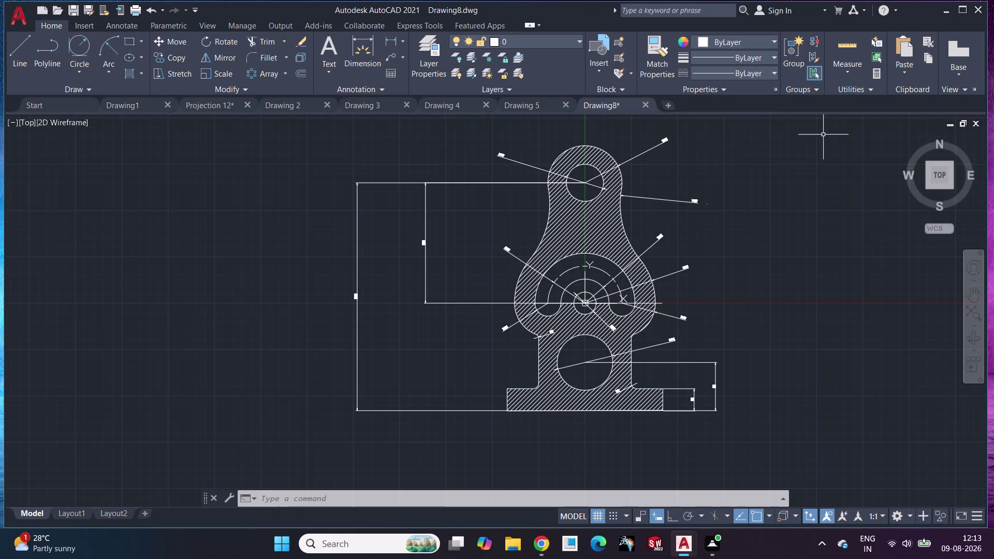
Pan and zoom around the part, then clear a stray selection of the Ø60 leader.
scroll(down, 3)
scroll(up, 3)
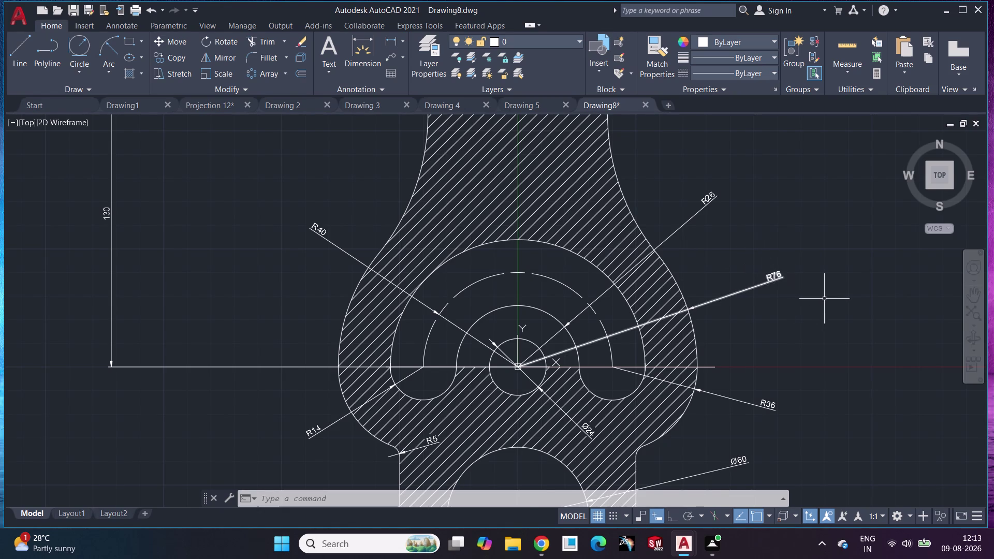
scroll(down, 3)
middle_drag(824, 302, 688, 322)
scroll(down, 3)
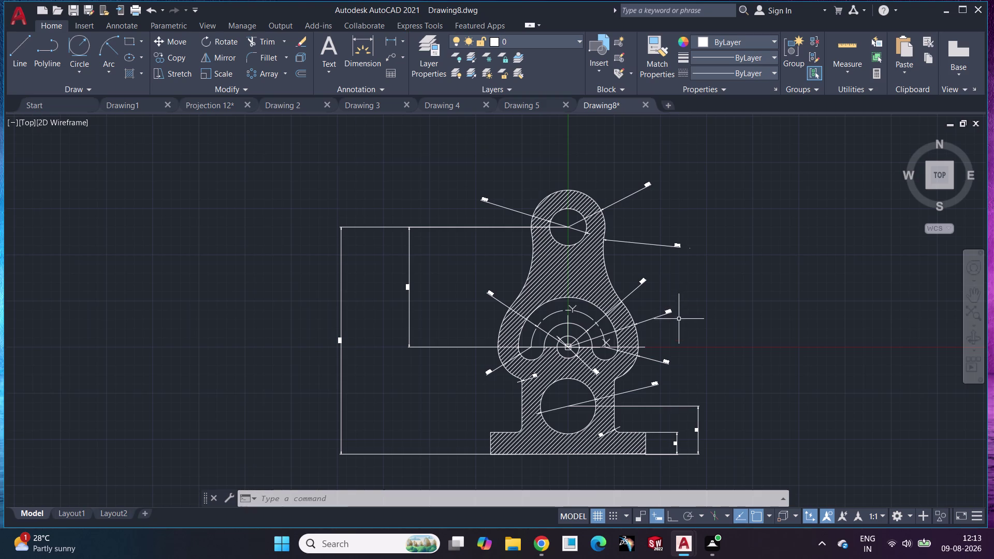
scroll(up, 3)
scroll(down, 3)
scroll(up, 3)
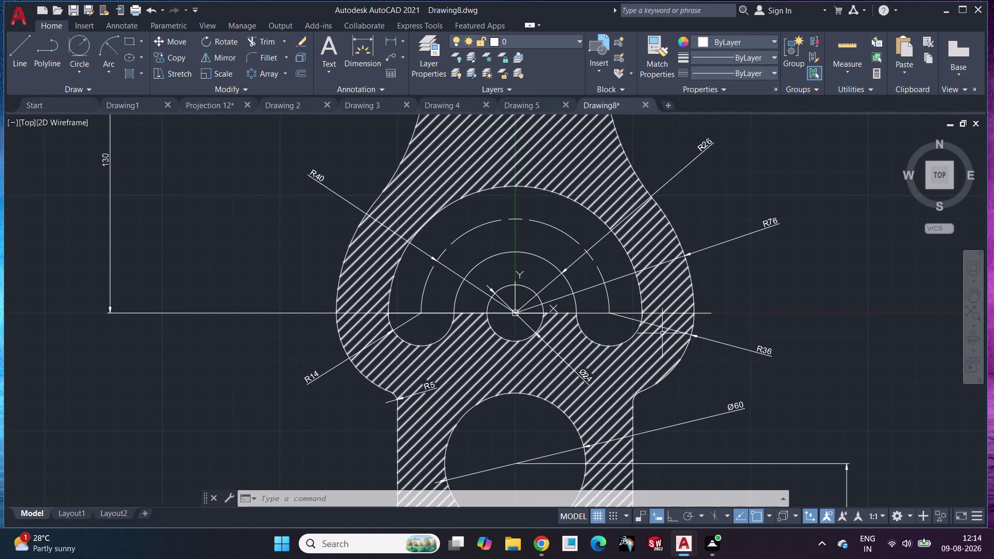
scroll(down, 3)
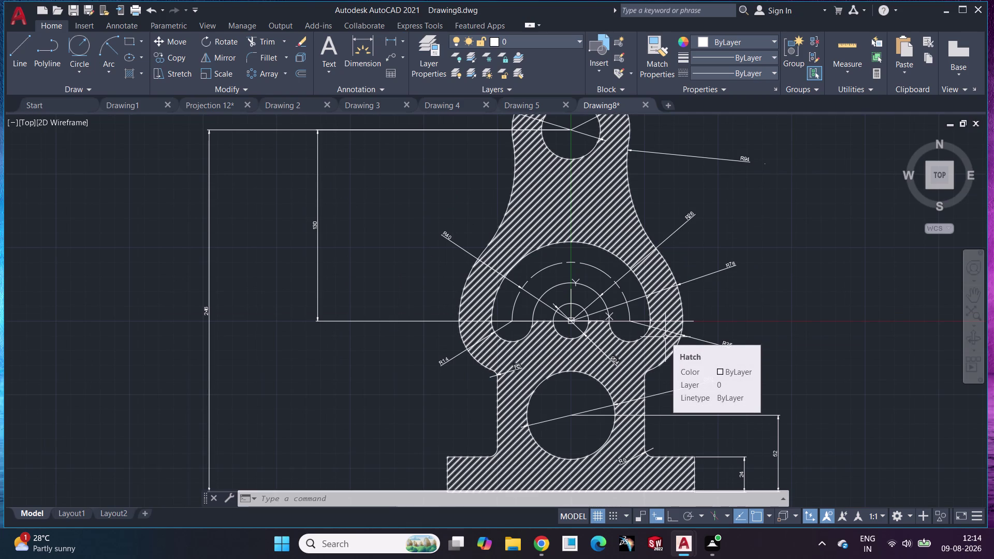
drag(700, 385, 690, 384)
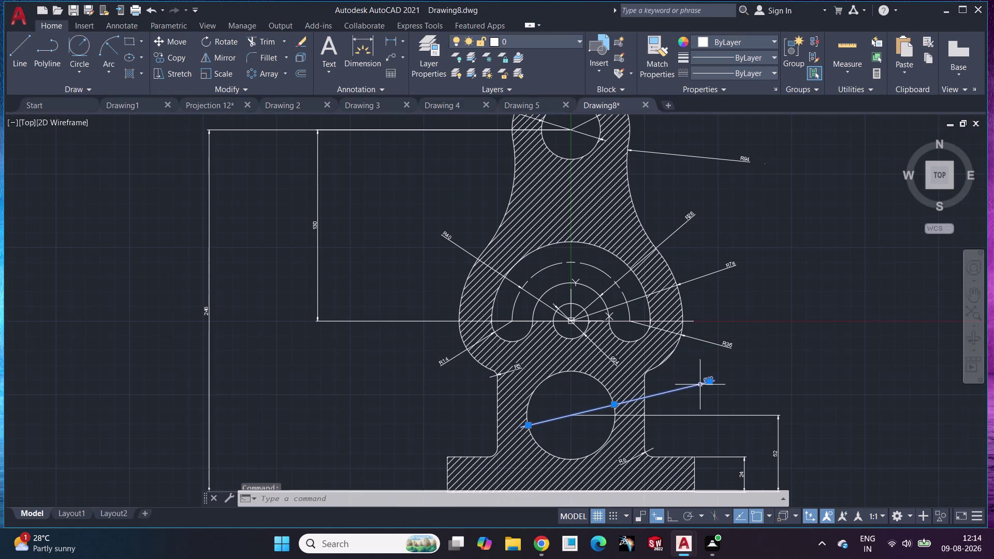
drag(691, 384, 587, 401)
click(828, 385)
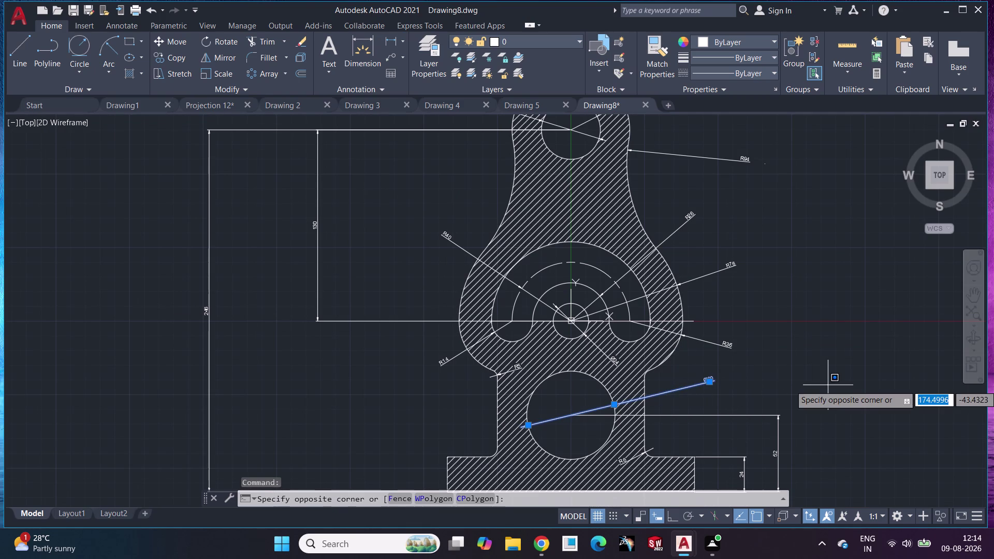
key(Escape)
key(Escape)
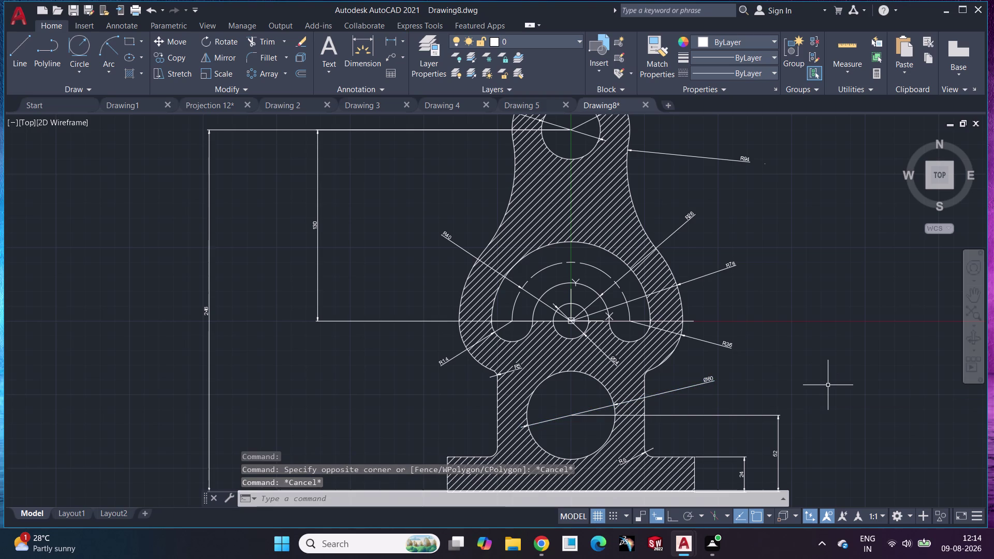
scroll(down, 3)
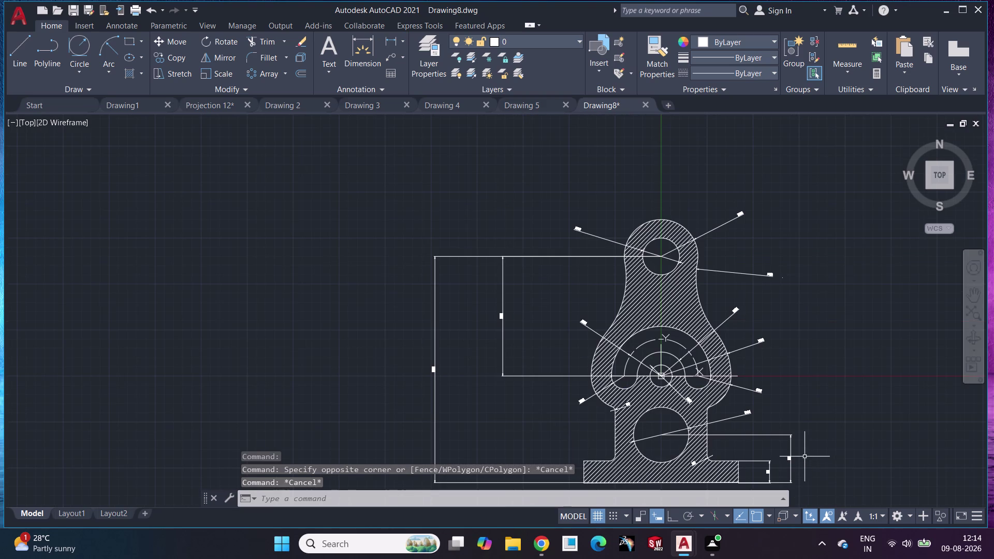
middle_drag(819, 446, 782, 338)
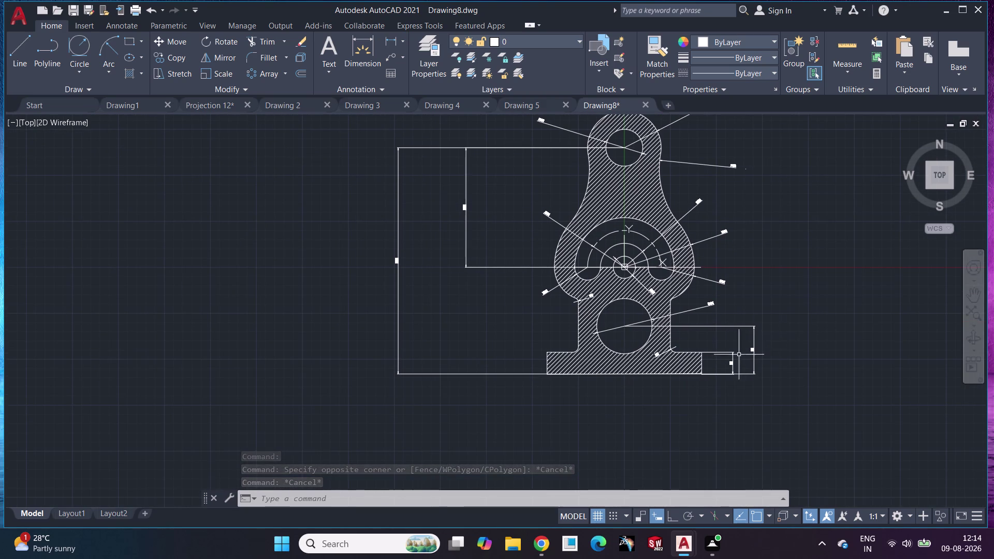
scroll(up, 3)
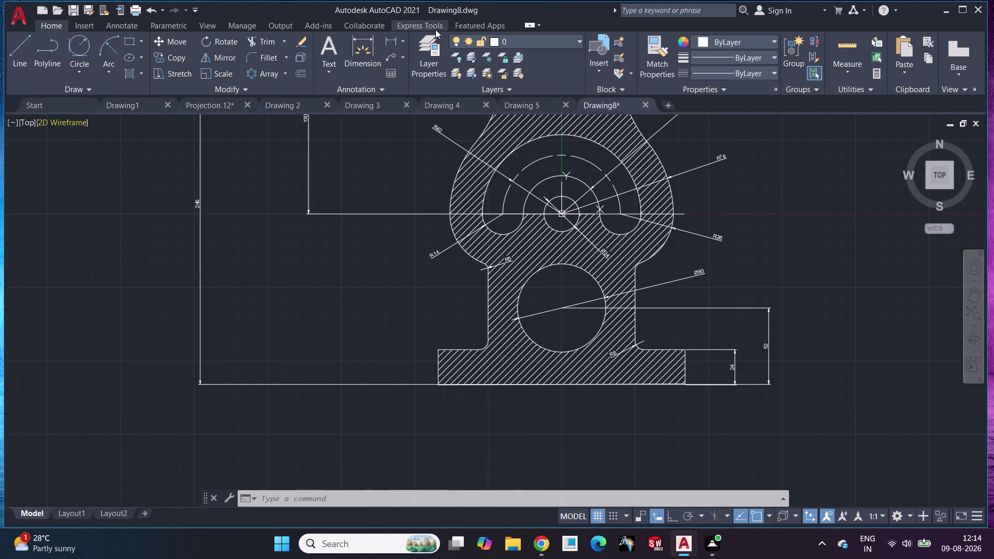
Dimension the upright's width as 100 between its corners, placed below the base.
click(389, 37)
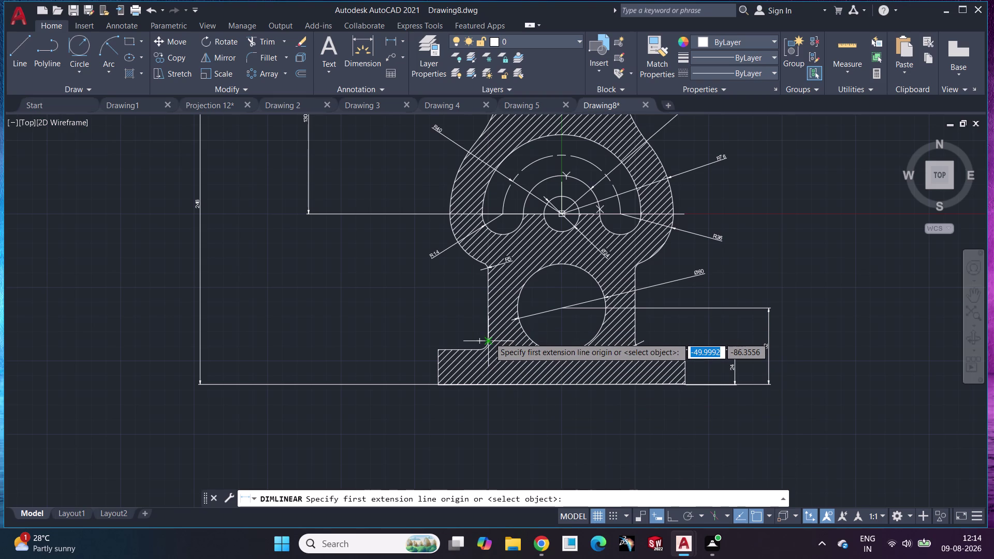
click(490, 337)
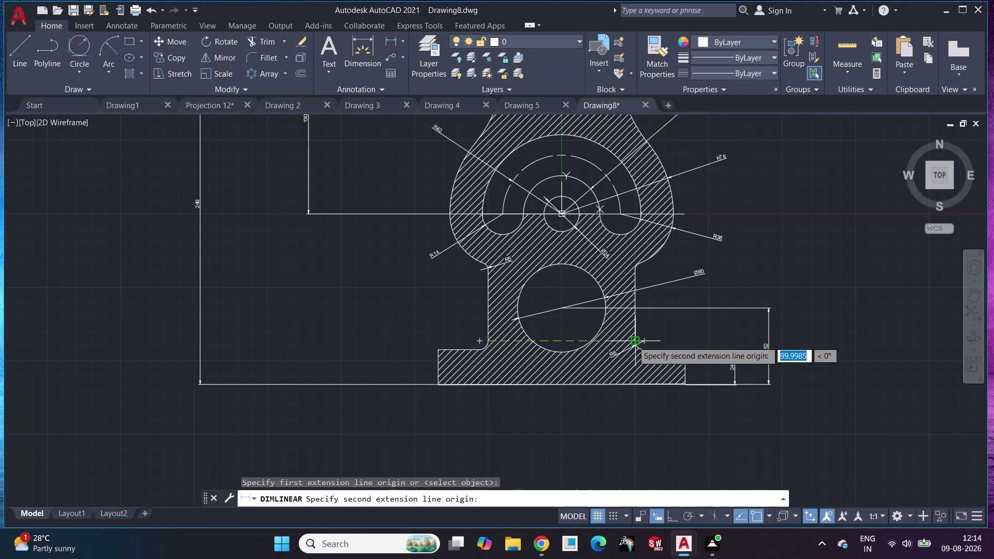
click(633, 341)
click(547, 411)
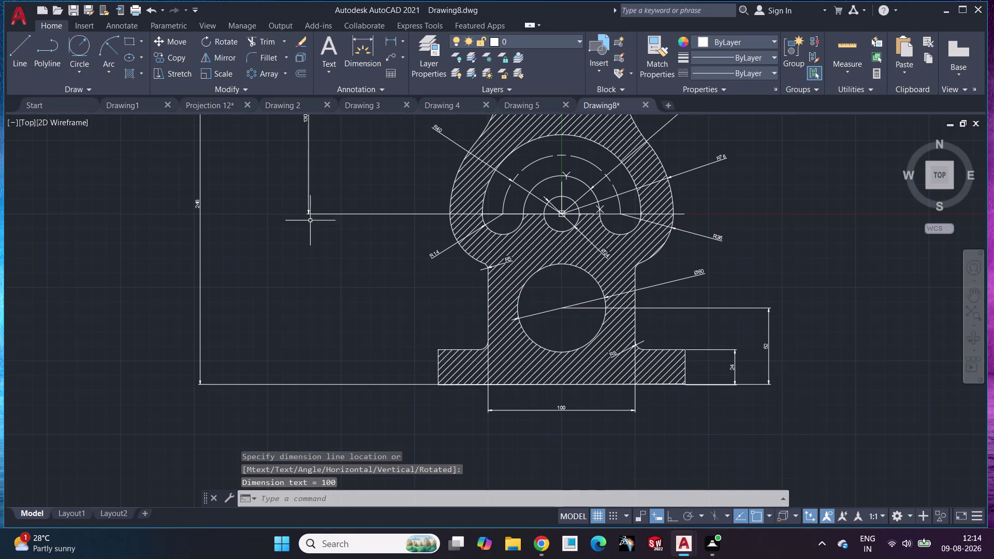
Abandon two unfinished dimension attempts on the base line.
click(363, 62)
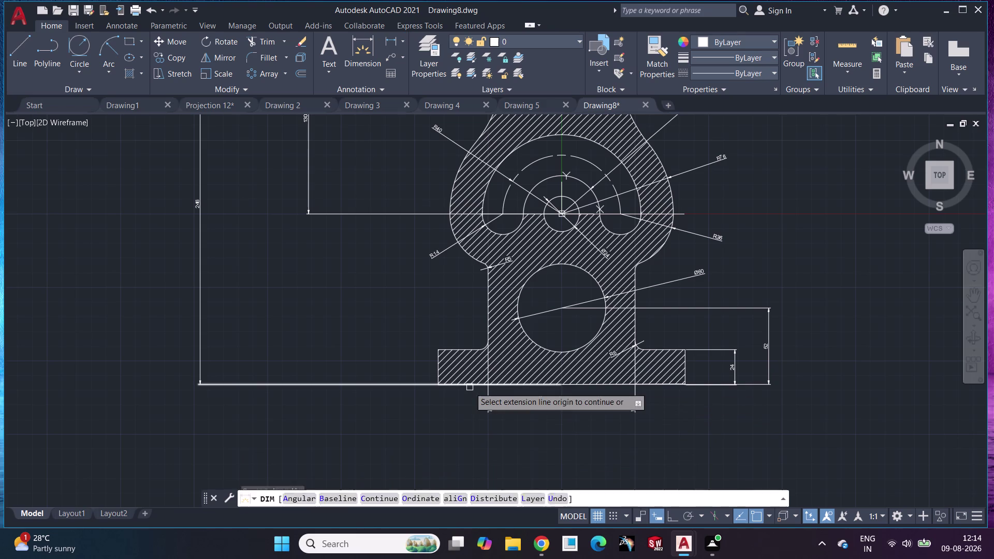
click(470, 391)
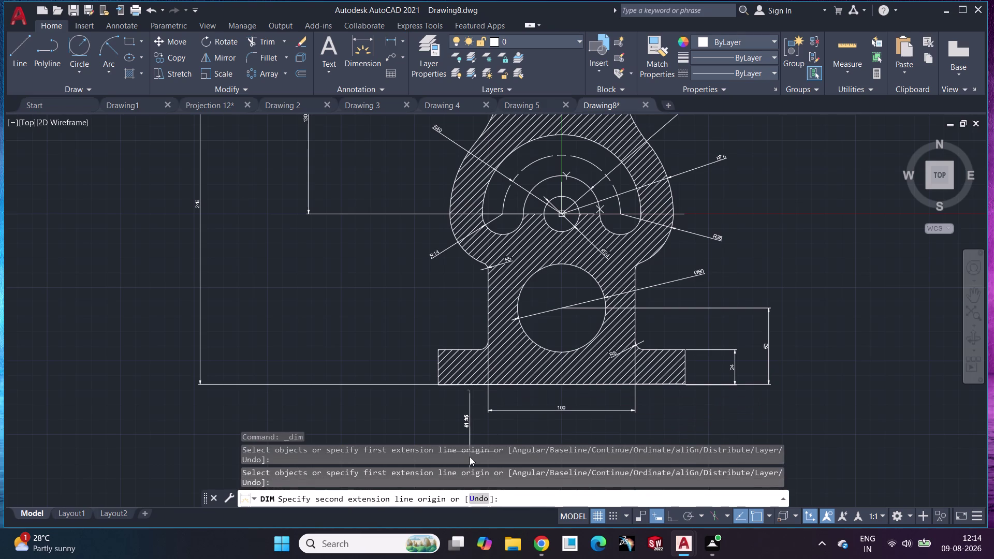
key(Escape)
key(space)
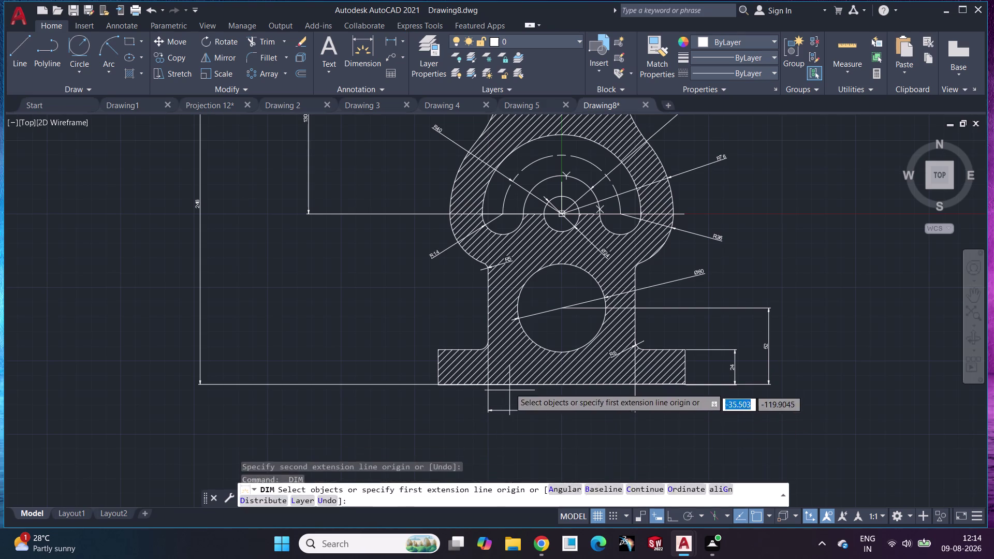
click(512, 383)
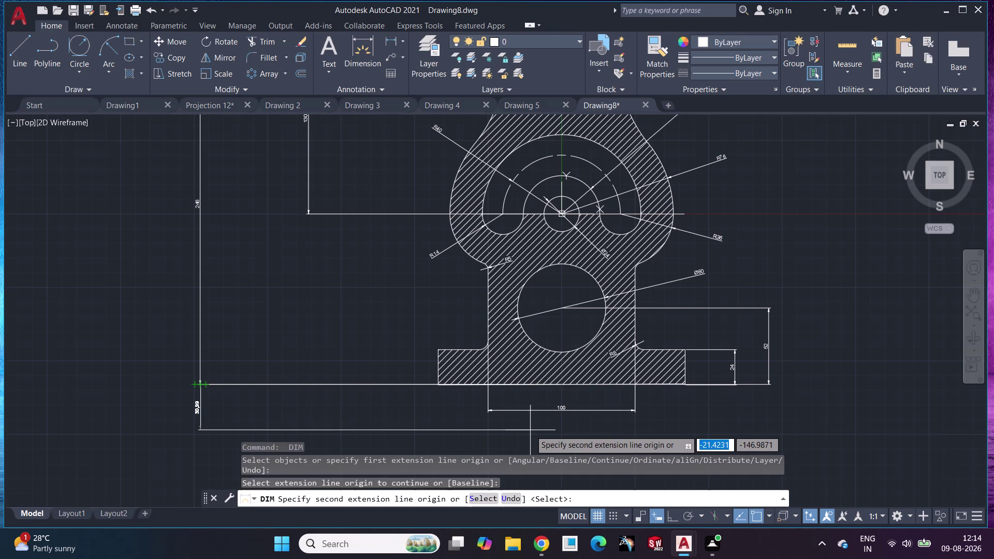
key(Escape)
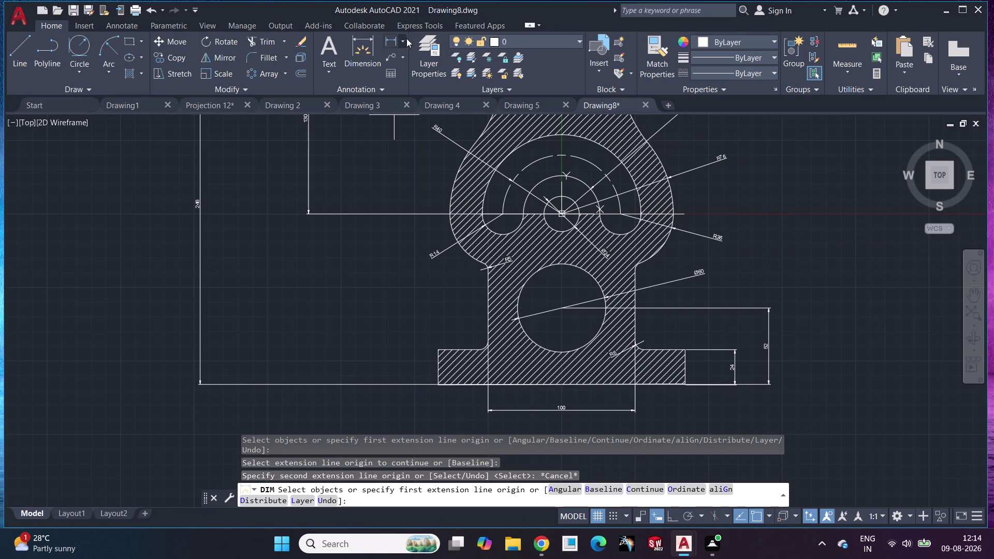
Dimension the base's overall width as 168, placed below the 100 dimension.
click(391, 43)
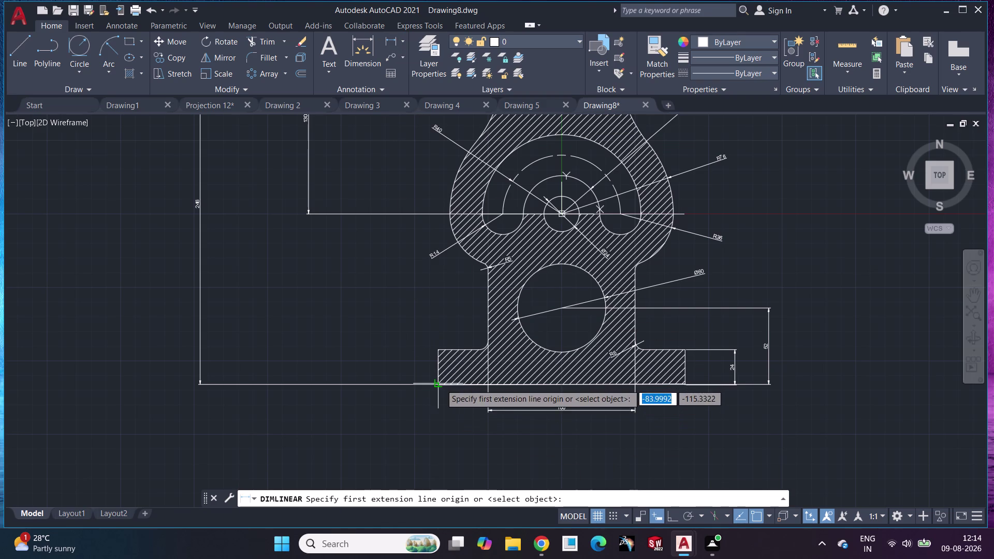
click(441, 384)
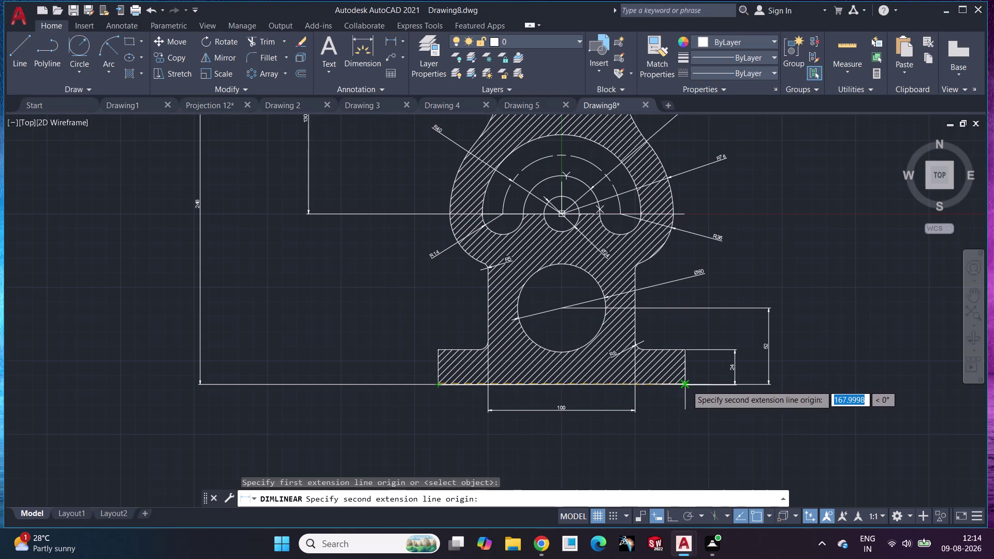
click(686, 385)
click(602, 440)
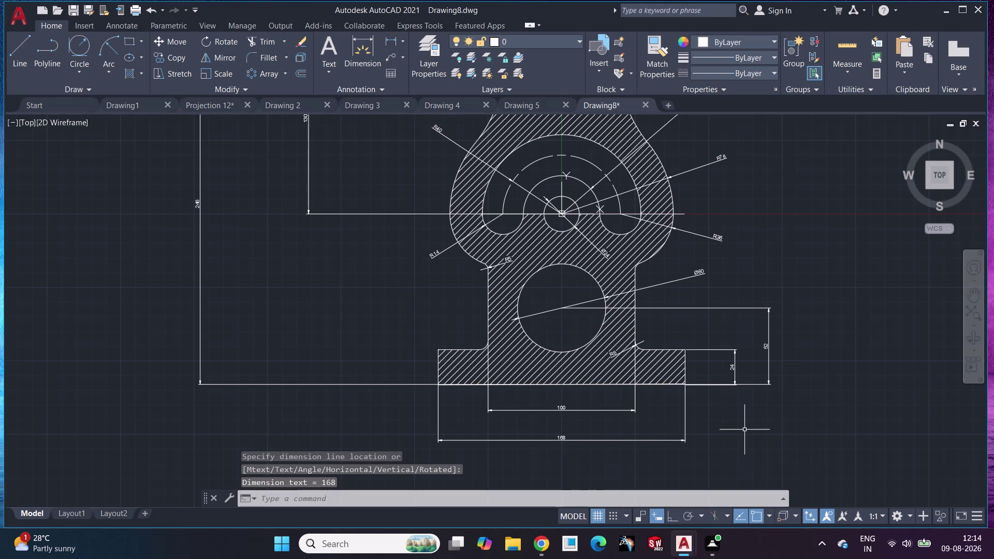
Check the new dimensions in view and begin saving the drawing under a new name.
scroll(down, 3)
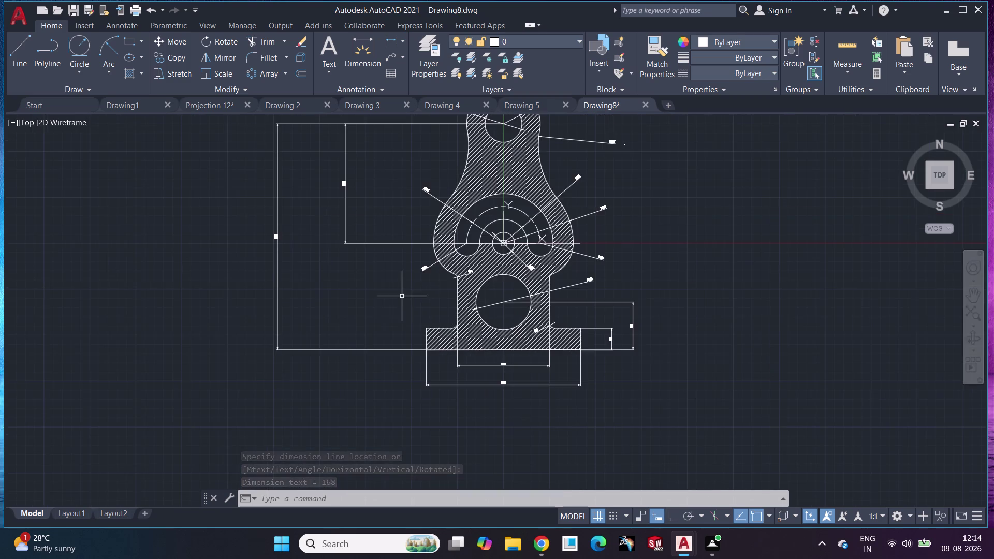
middle_drag(400, 300, 395, 355)
scroll(up, 3)
scroll(up, 3)
scroll(down, 3)
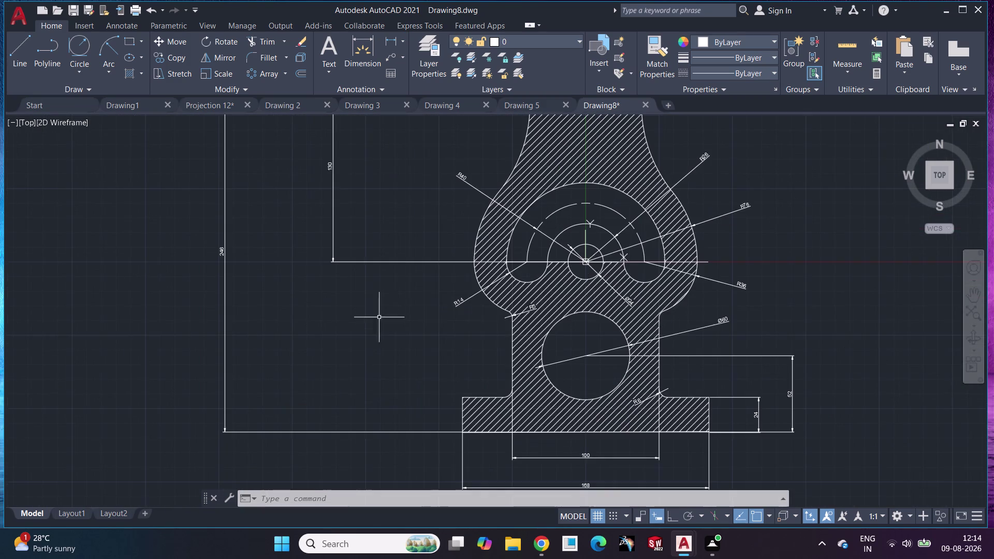
scroll(down, 3)
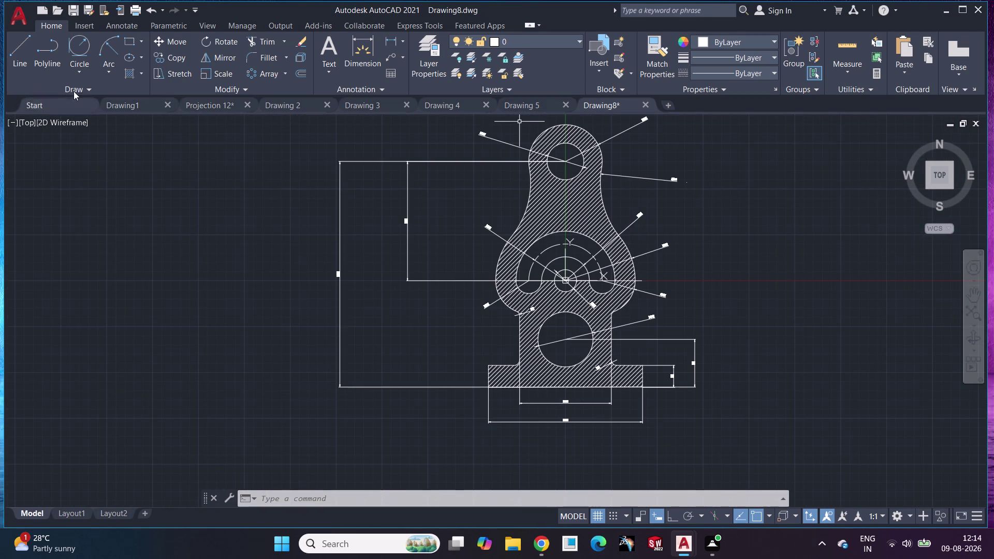
click(87, 3)
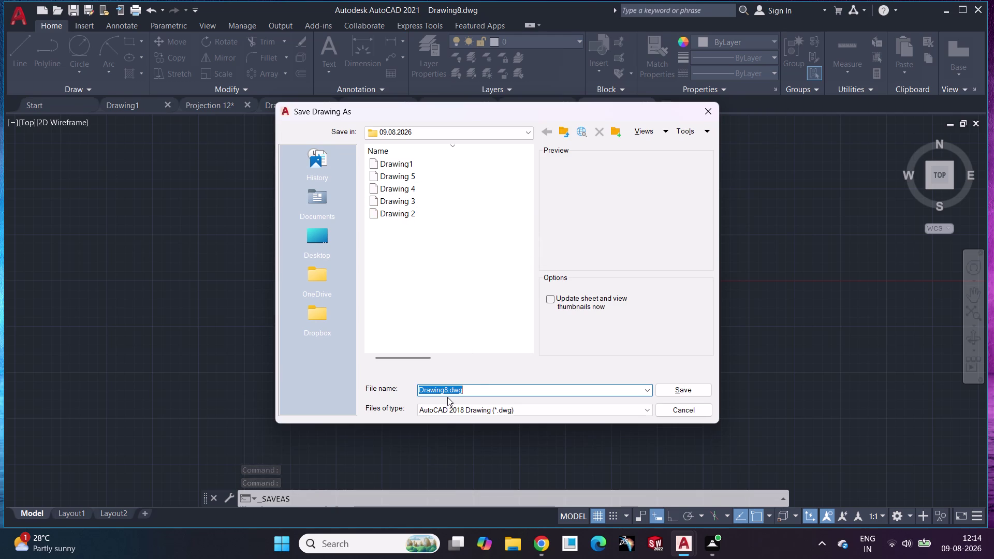
Save the drawing as 'Drawing 6.dwg' and start a fresh blank drawing.
key(Left)
key(Left)
key(Left)
key(Right)
key(Right)
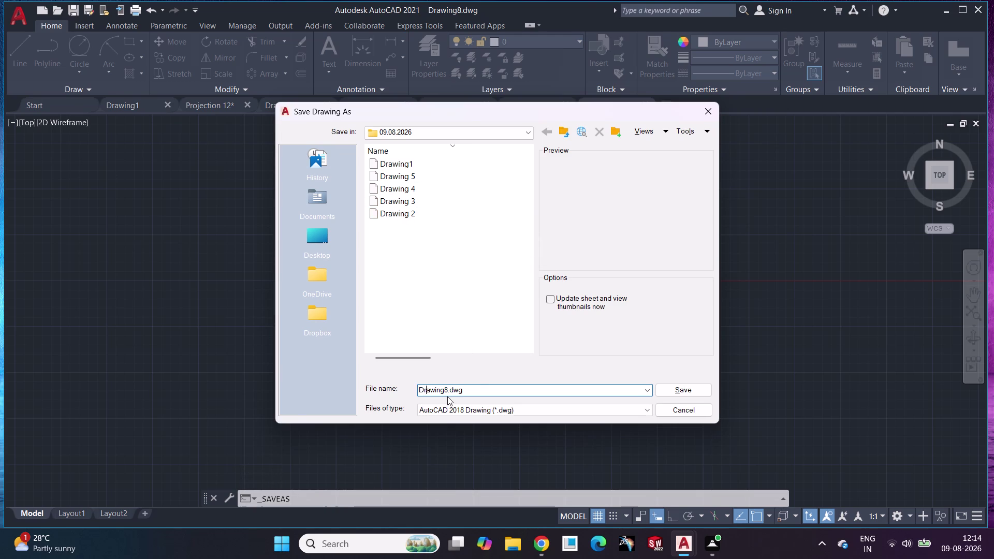
key(Right)
key(Right)
key(Right)
key(Right)
key(Right)
key(Right)
key(BackSpace)
key(space)
text(6)
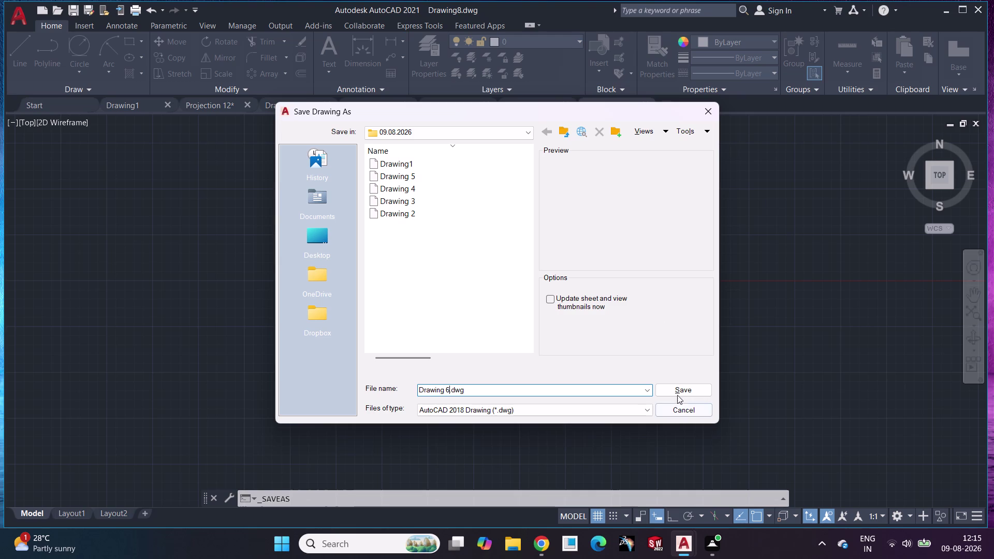
click(679, 393)
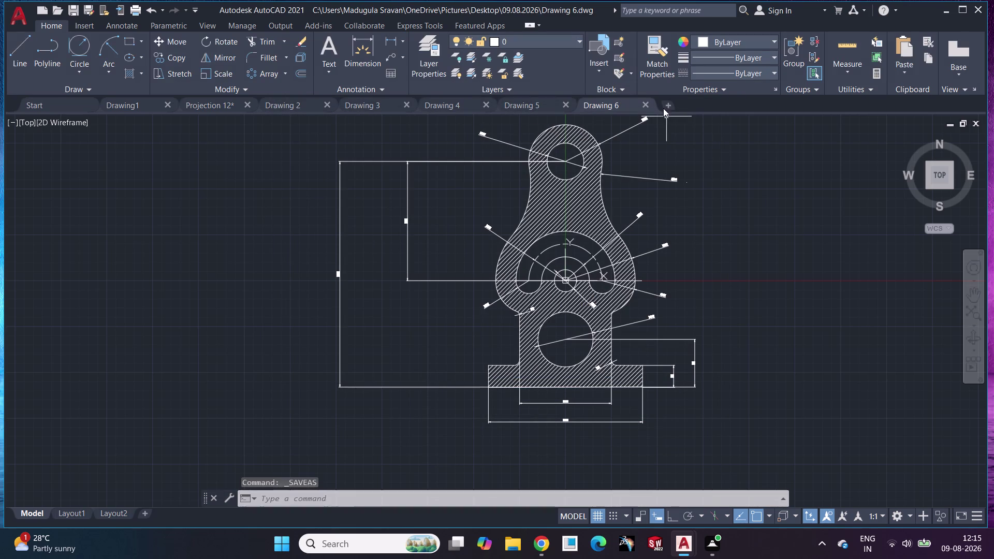
click(663, 104)
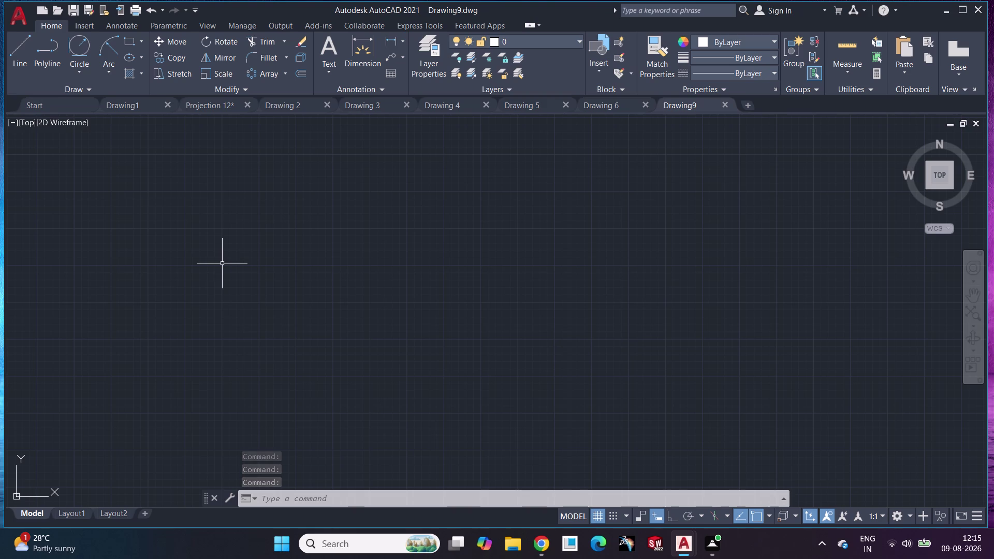
Draw a radius-30 circle centred at 0,0 and frame it in the view.
key(c)
key(Return)
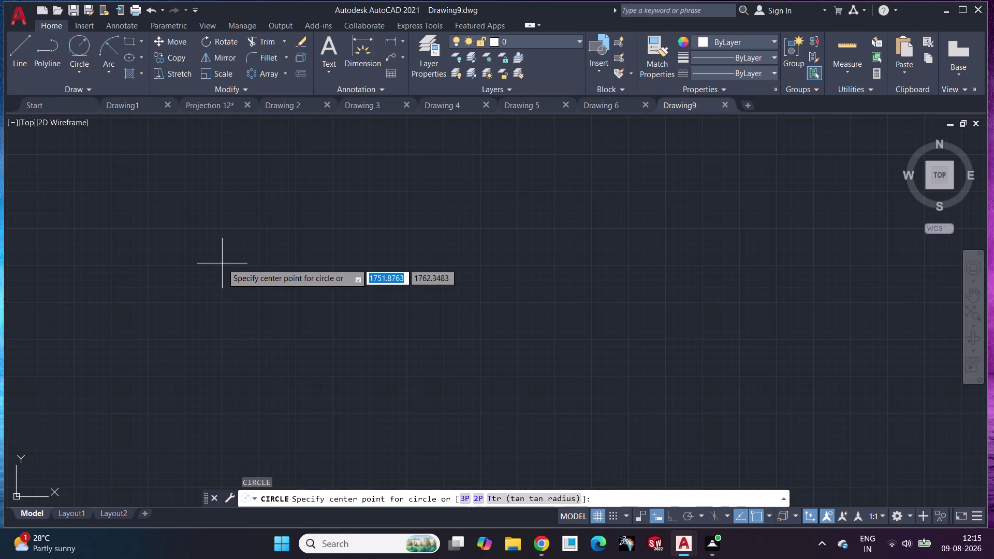
text(0,0)
key(Return)
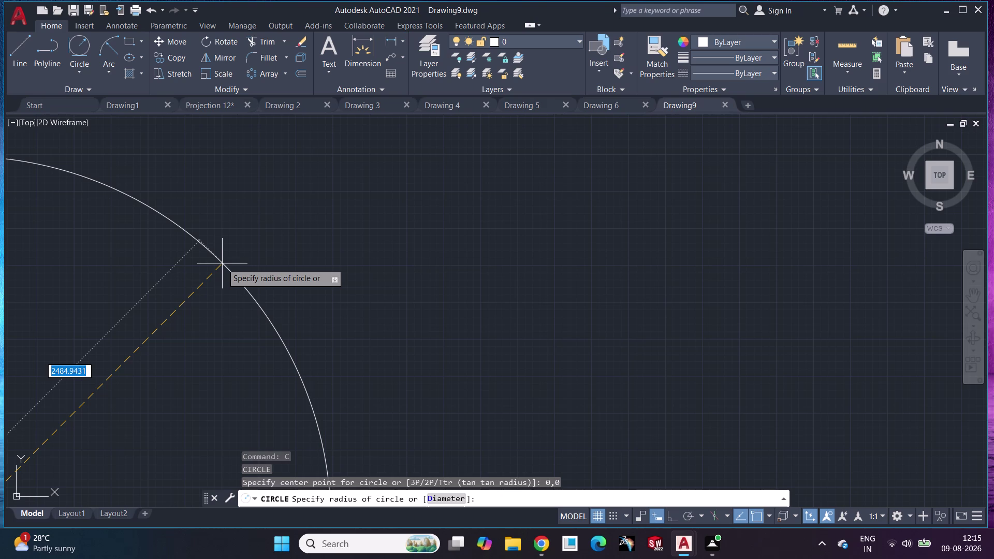
text(30)
key(Return)
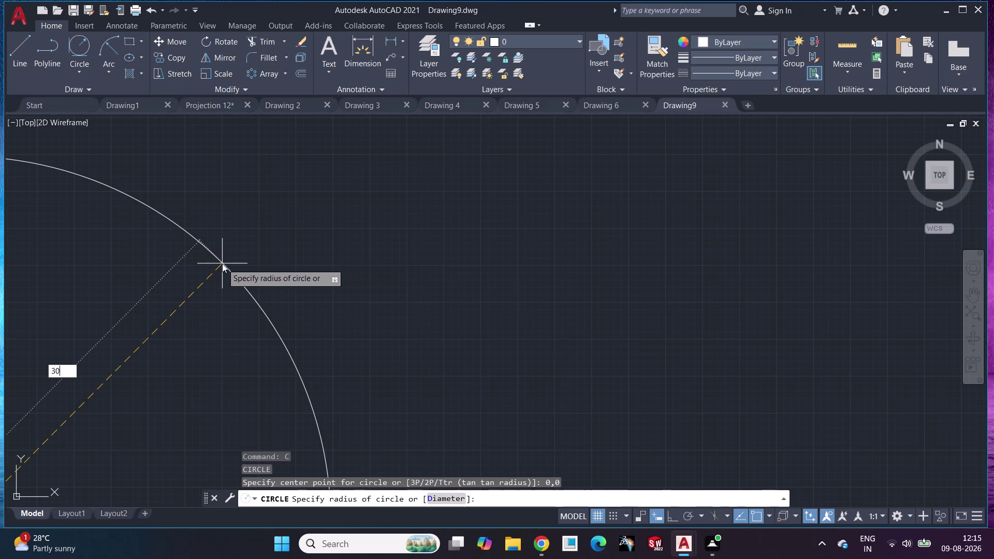
middle_drag(174, 327, 340, 173)
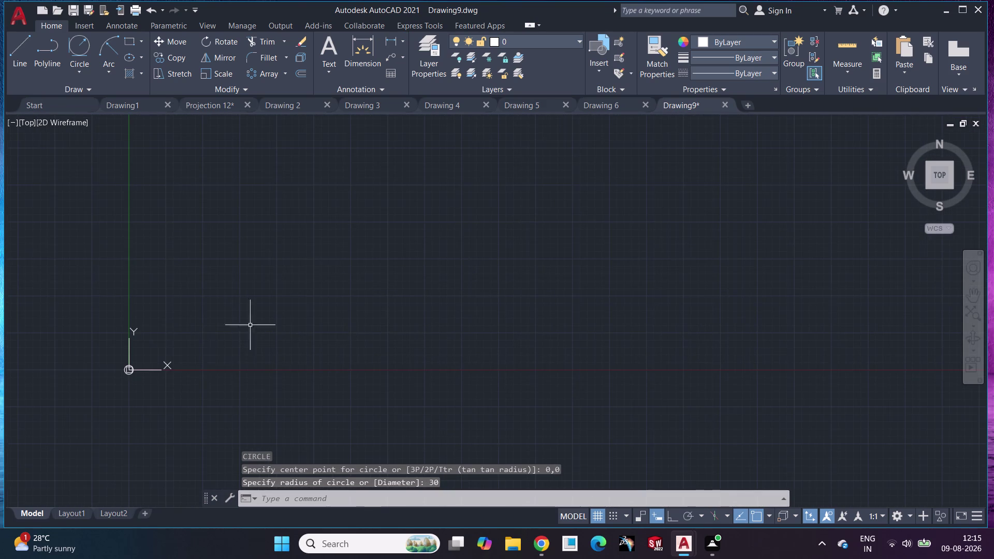
middle_drag(163, 349, 306, 266)
scroll(up, 3)
middle_drag(280, 282, 432, 343)
scroll(up, 3)
Browse the circle methods list, then start and cancel a diameter dimension.
click(76, 75)
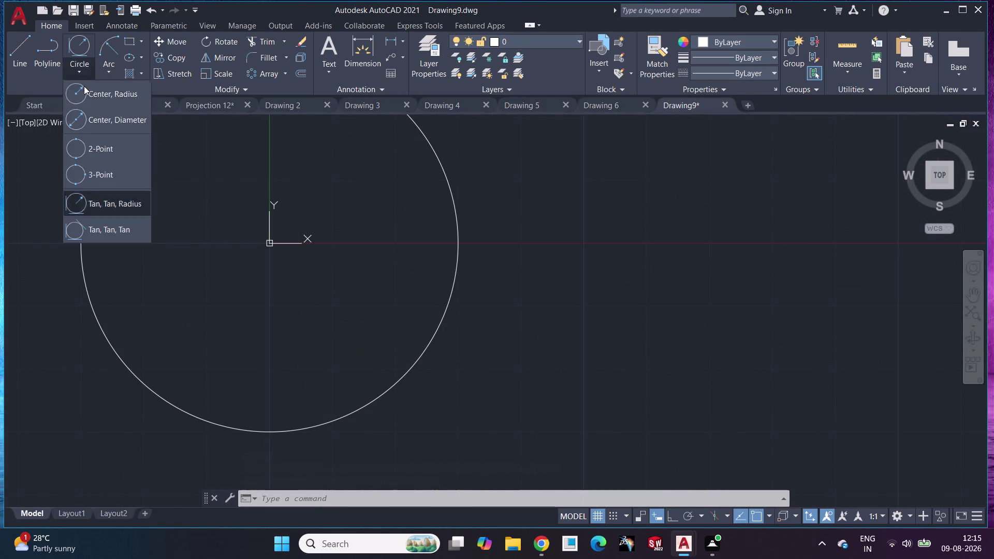
click(87, 92)
click(356, 52)
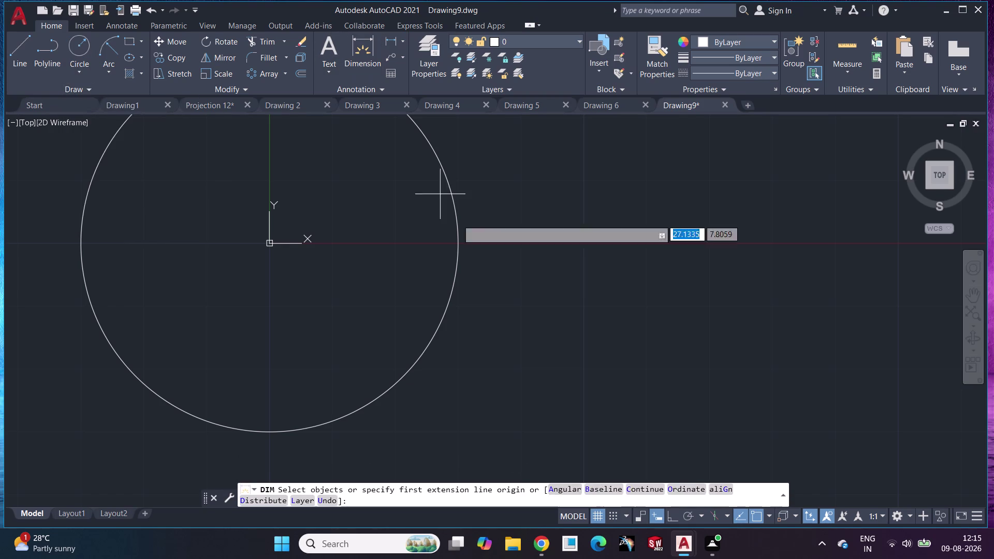
key(Escape)
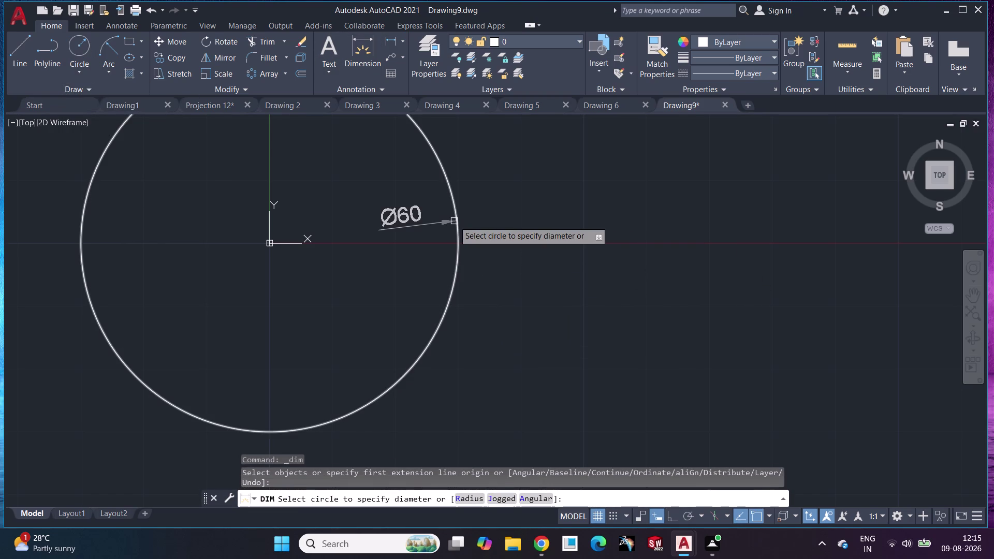
scroll(down, 3)
middle_drag(374, 274, 400, 328)
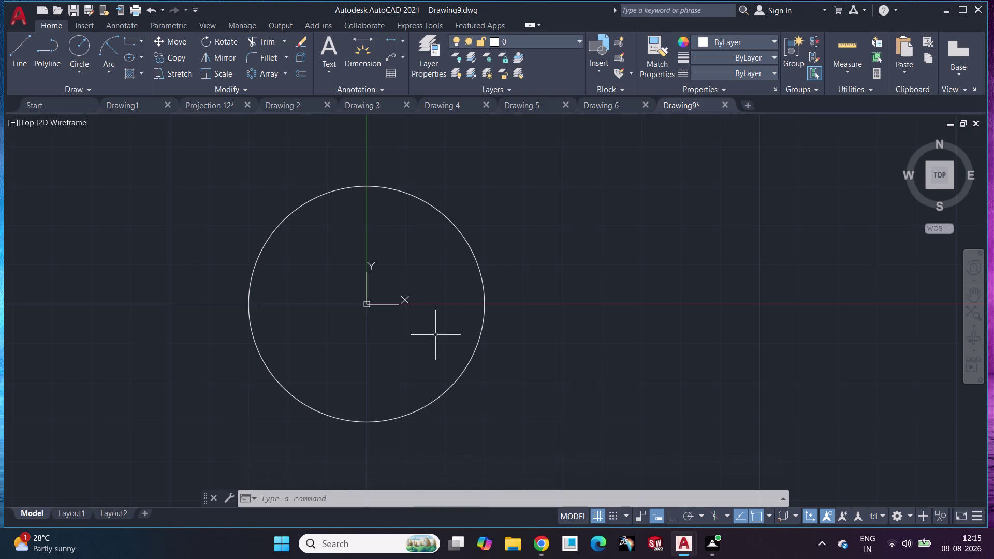
Undo four times to remove the circle and the dimension attempt.
key(ctrl+z)
key(ctrl+z)
key(ctrl+z)
key(ctrl+z)
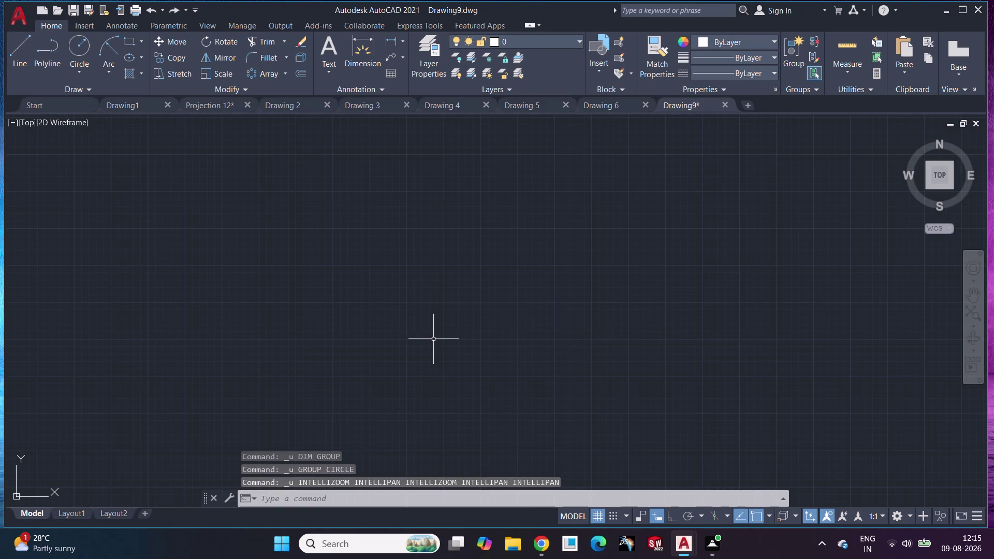
Draw a radius-42 circle centred at 0,0 and pan to show both circles.
key(c)
key(Return)
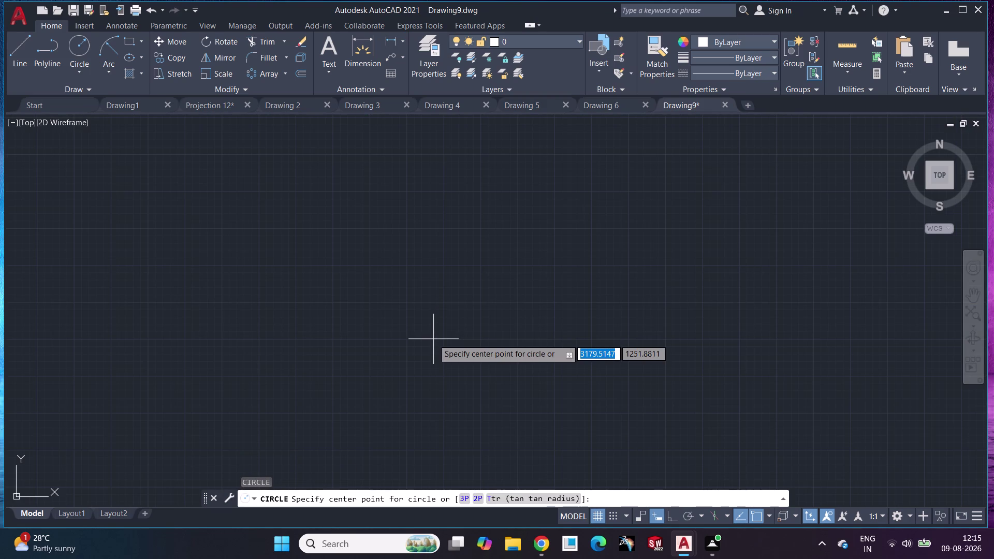
text(0,0)
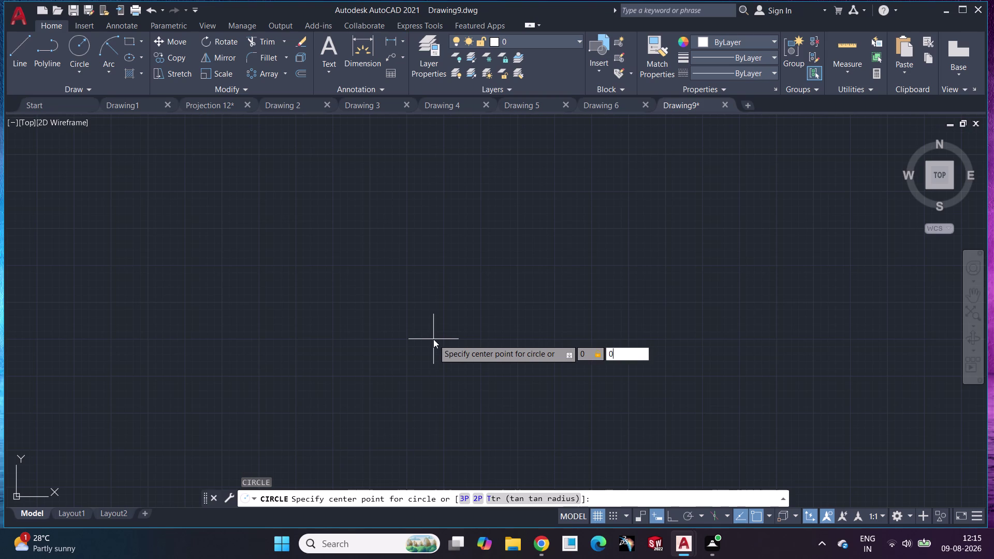
key(Return)
text(42)
key(Return)
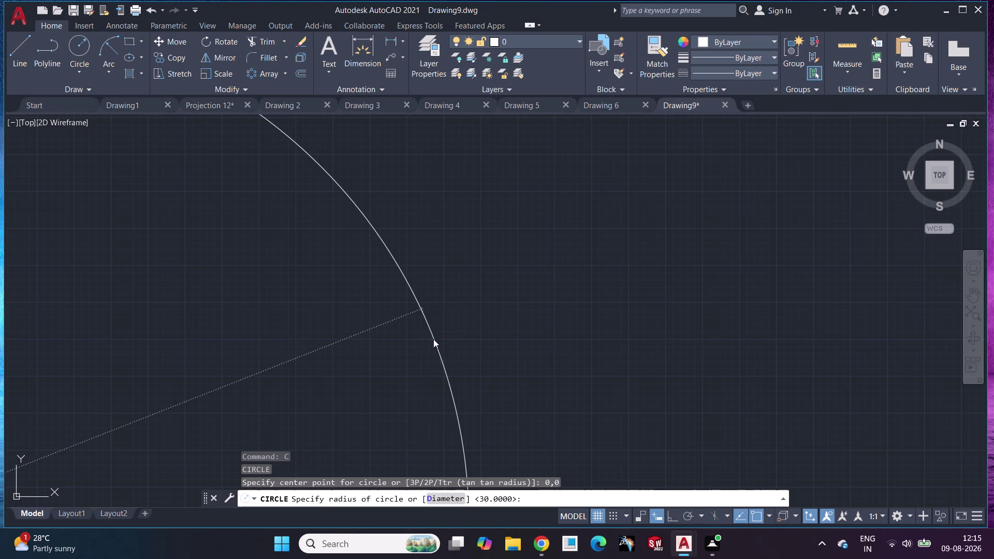
scroll(down, 3)
middle_drag(214, 326, 374, 211)
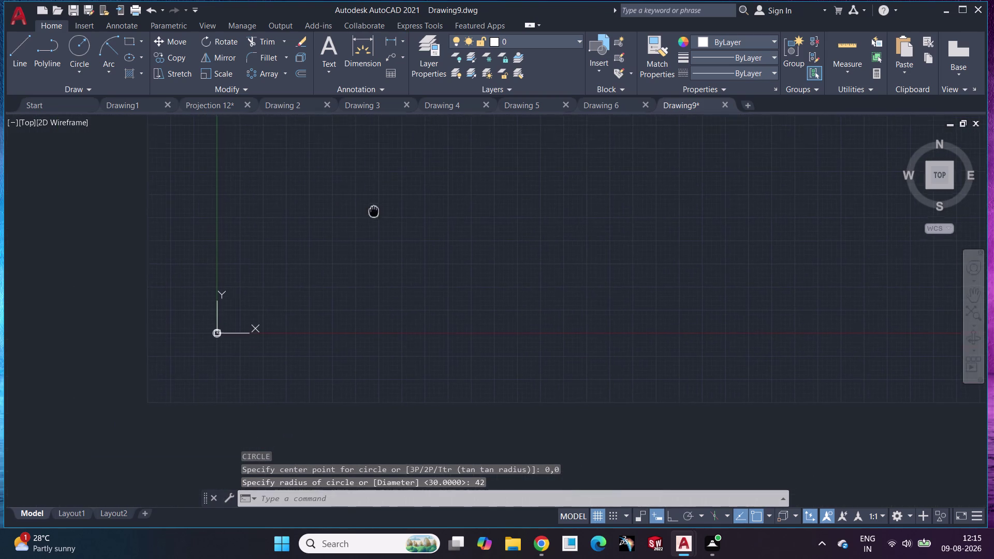
middle_drag(374, 210, 374, 209)
scroll(up, 3)
middle_drag(252, 326, 385, 131)
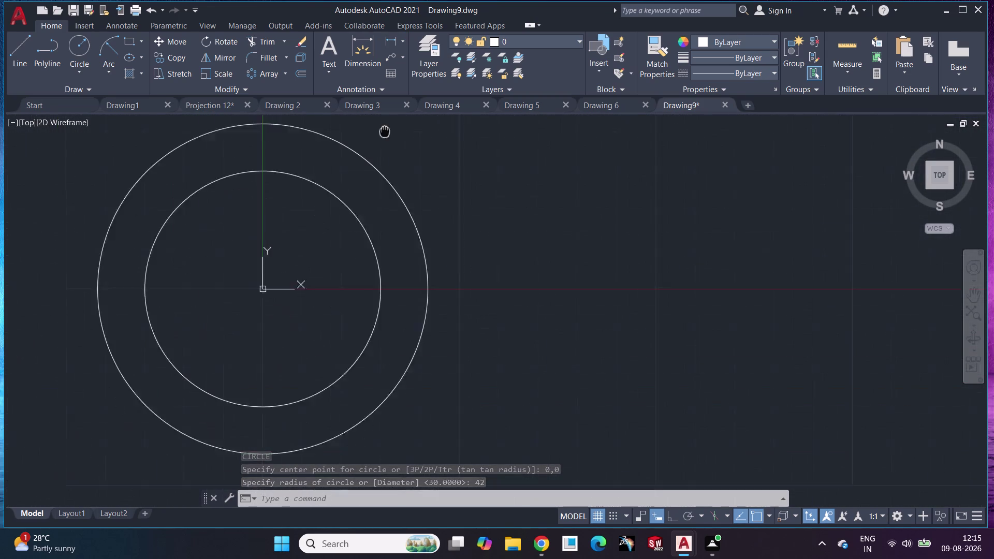
middle_drag(384, 131, 389, 125)
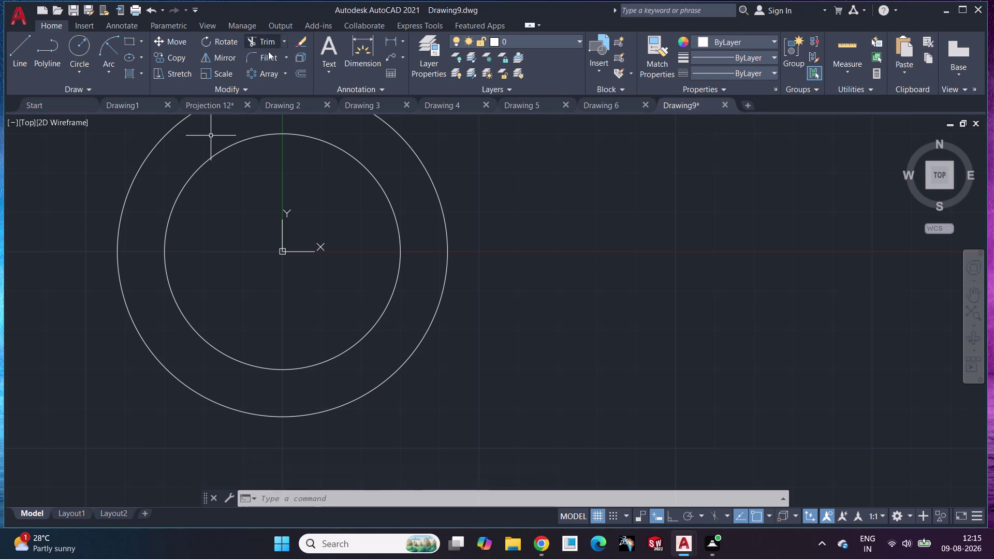
Cancel a dimension attempt and delete the inner radius-30 circle.
click(347, 49)
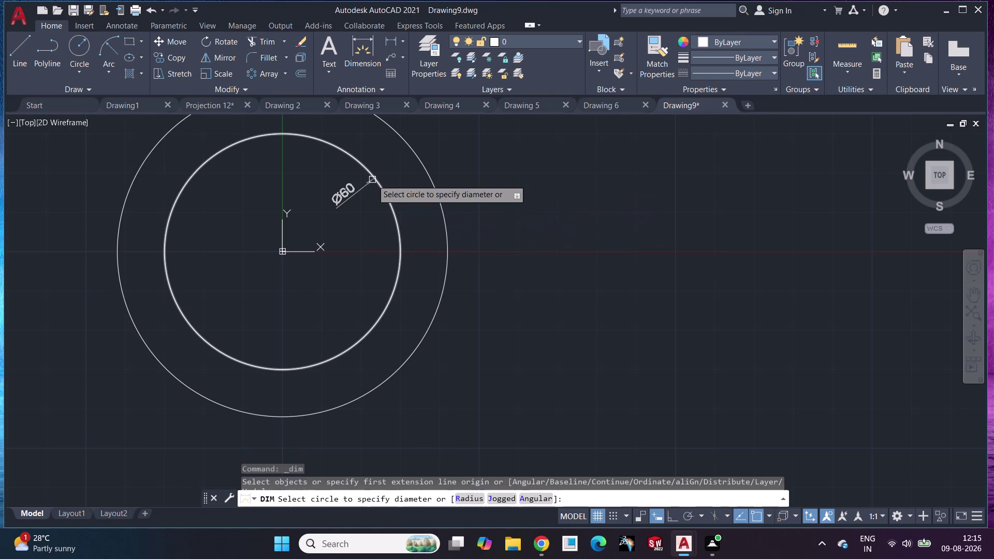
key(Escape)
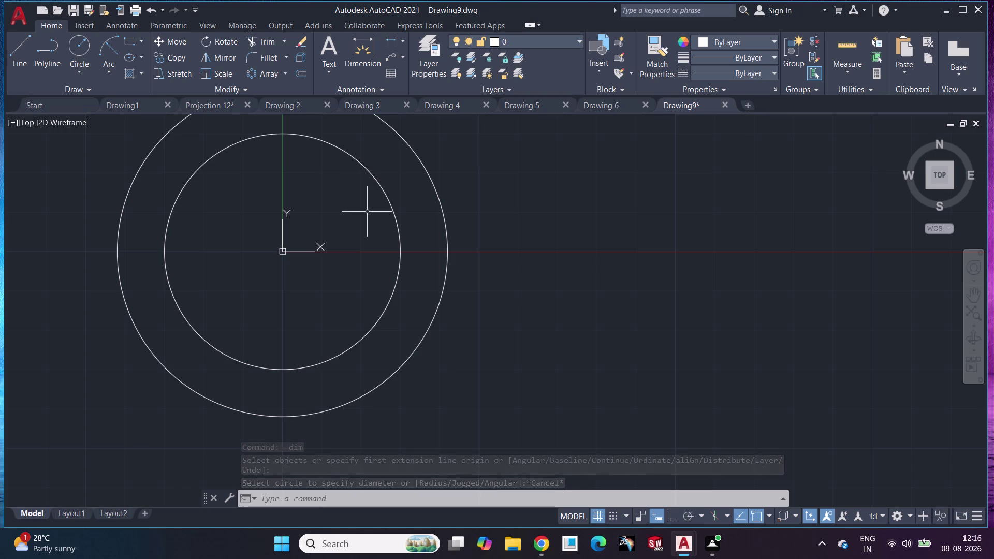
click(389, 202)
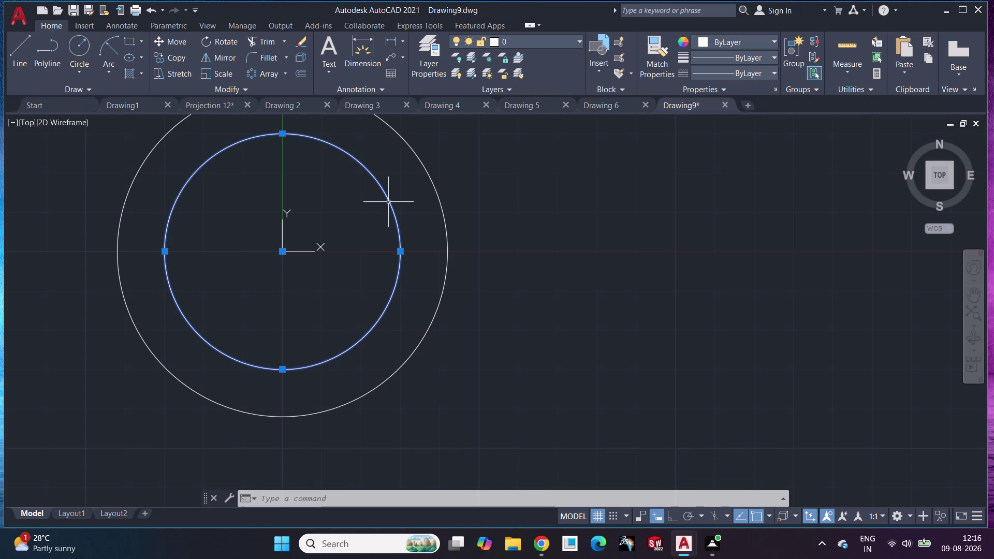
key(Delete)
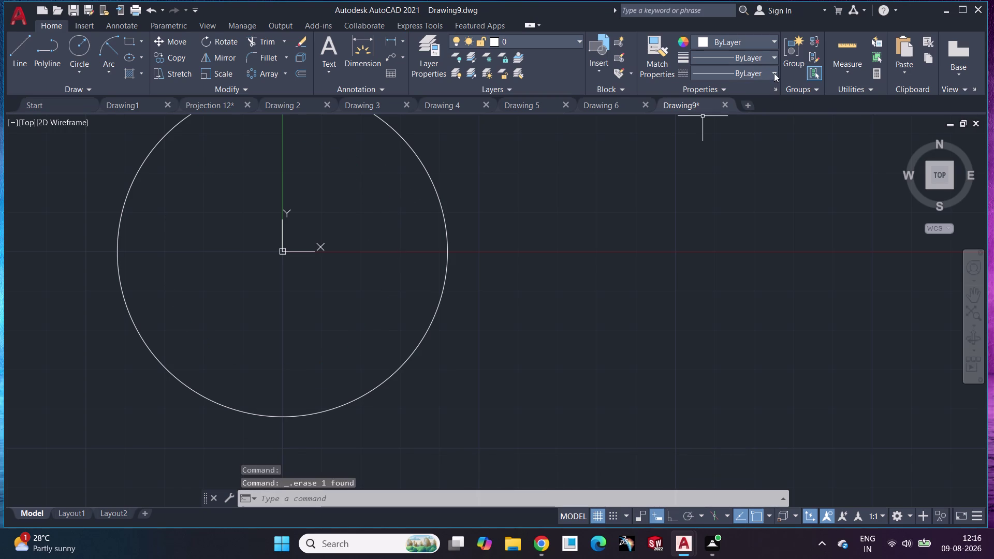
Load the ACAD_ISO02W100 dashed linetype through the Linetype Manager.
click(774, 73)
click(742, 125)
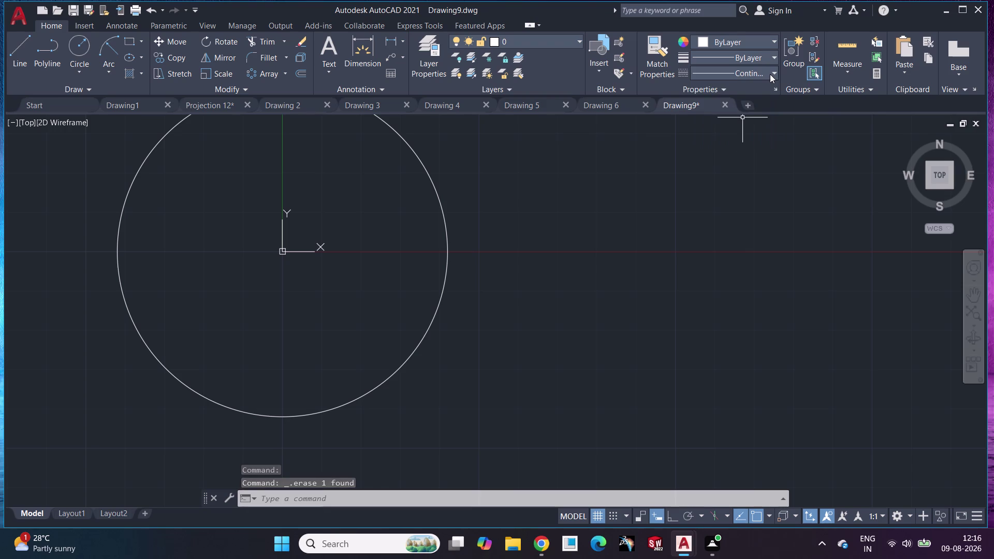
click(770, 74)
click(738, 137)
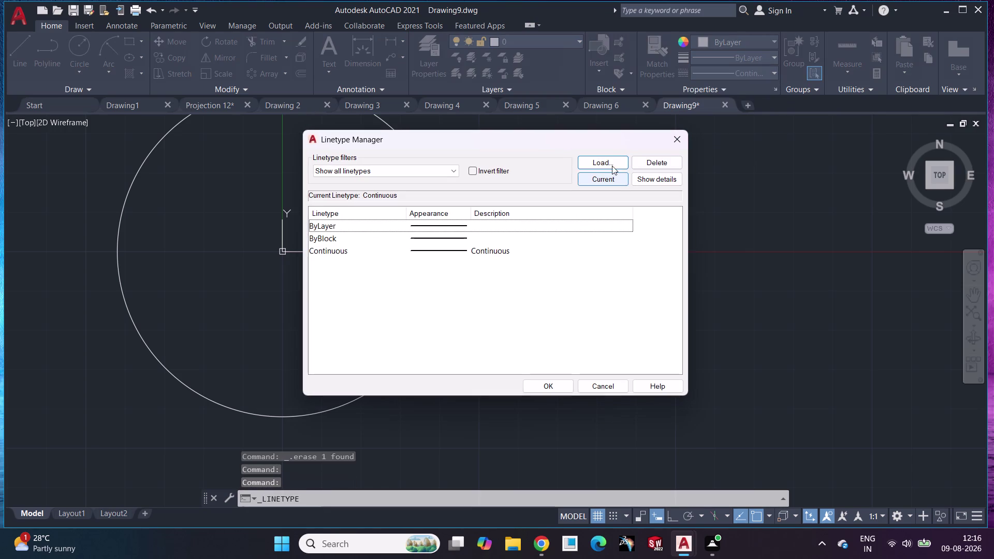
click(611, 155)
click(610, 165)
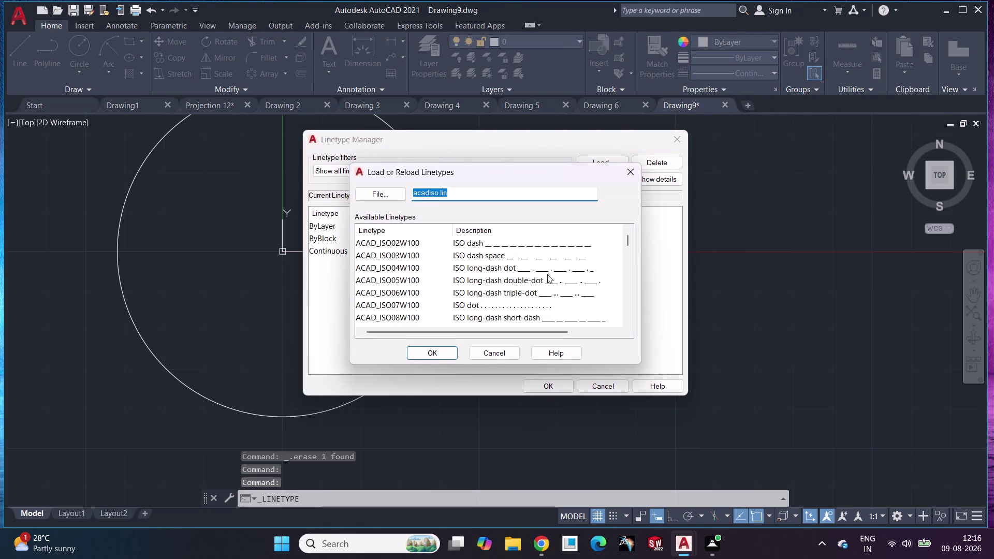
click(547, 245)
click(452, 349)
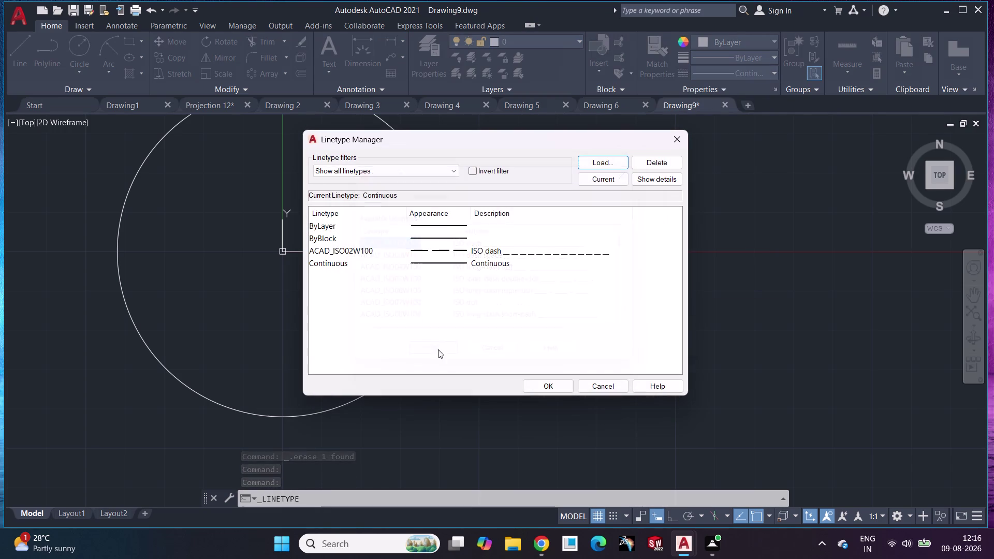
click(516, 248)
click(570, 388)
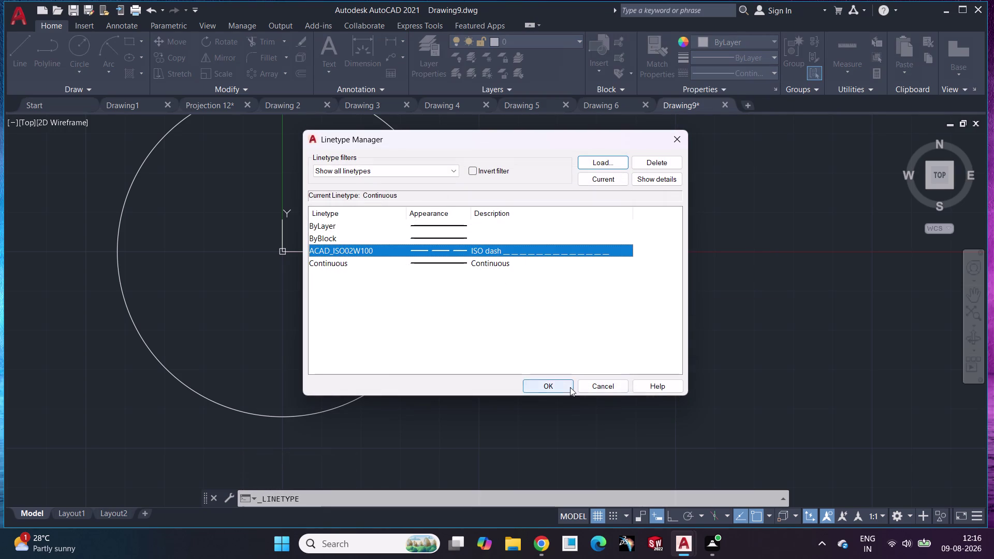
click(82, 49)
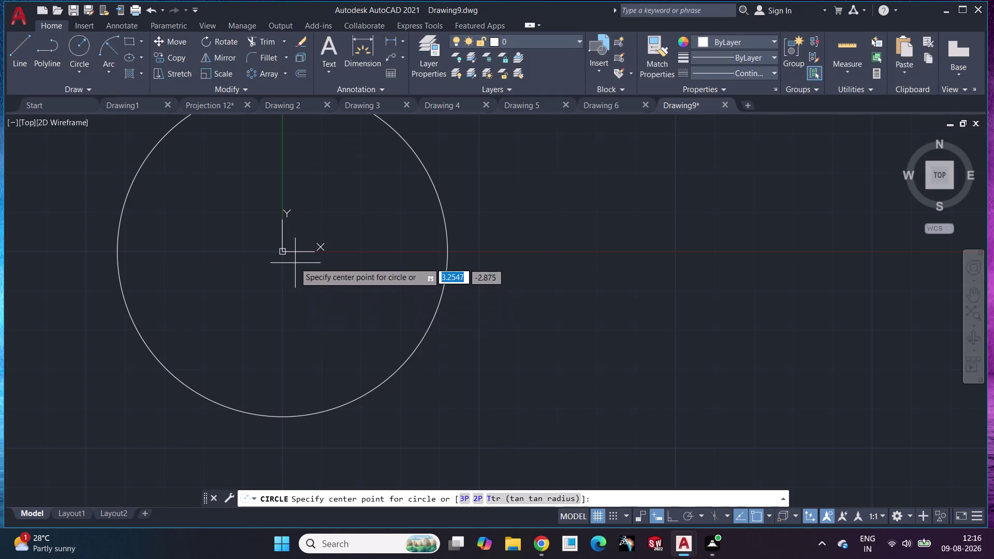
Turn on Ortho, draw a trial radius-30 circle at 0,0, then delete it.
key(F12)
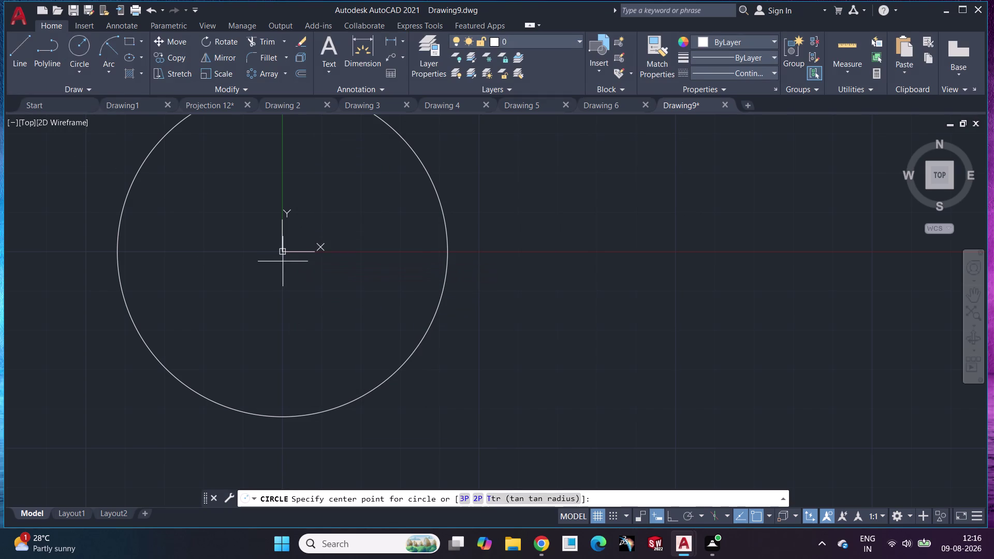
key(F8)
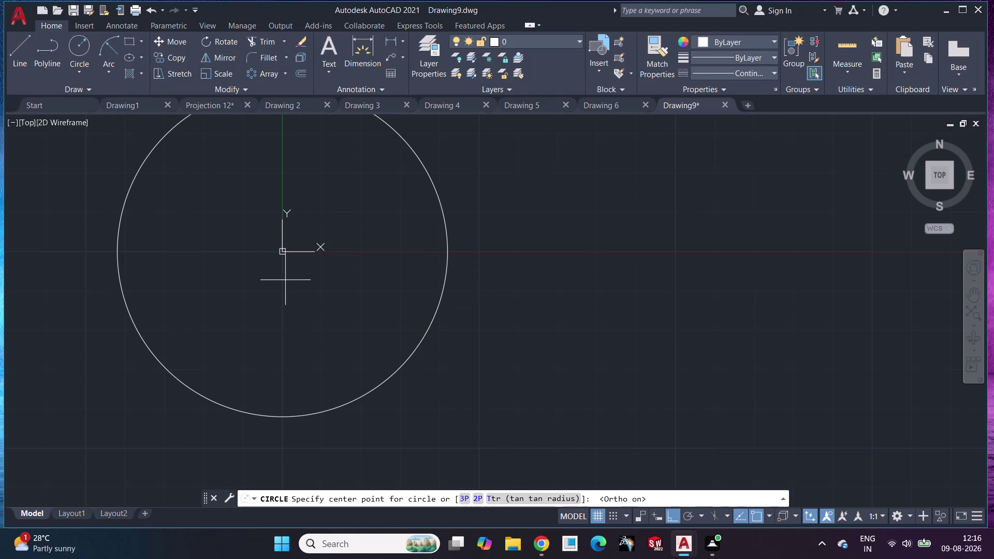
text(0,)
text(0)
key(Return)
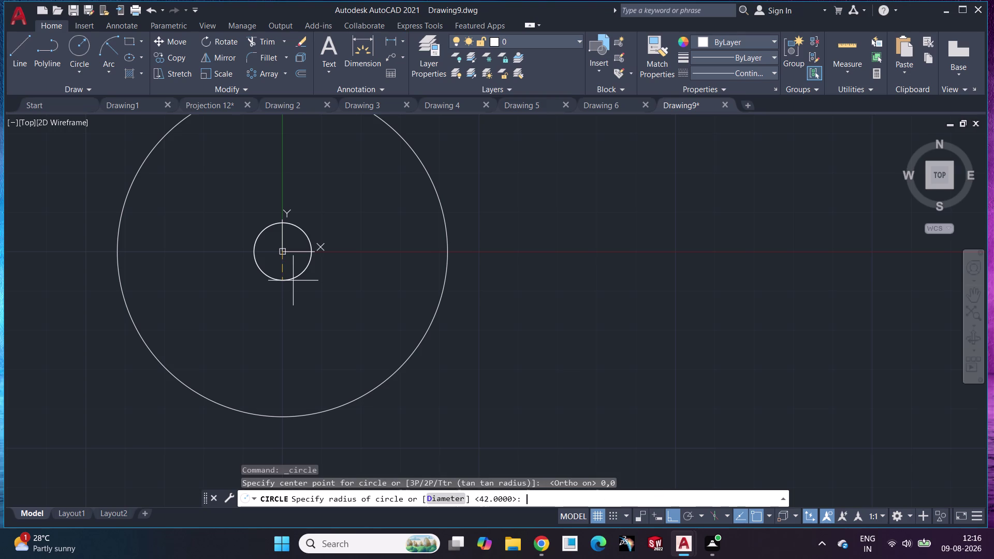
text(30)
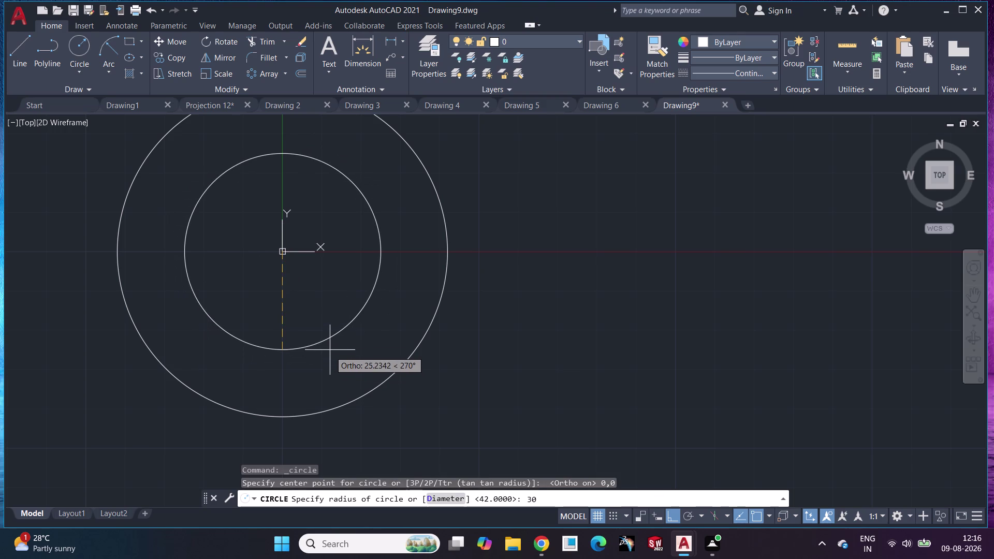
key(Return)
scroll(up, 3)
click(374, 337)
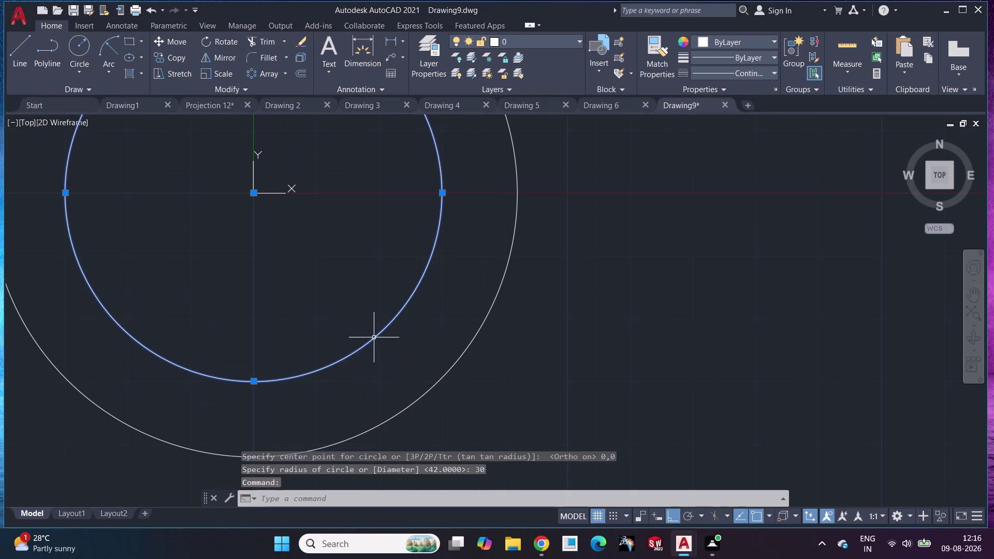
key(Delete)
Make the ISO dash linetype current and draw a dashed radius-30 circle at 0,0.
click(770, 73)
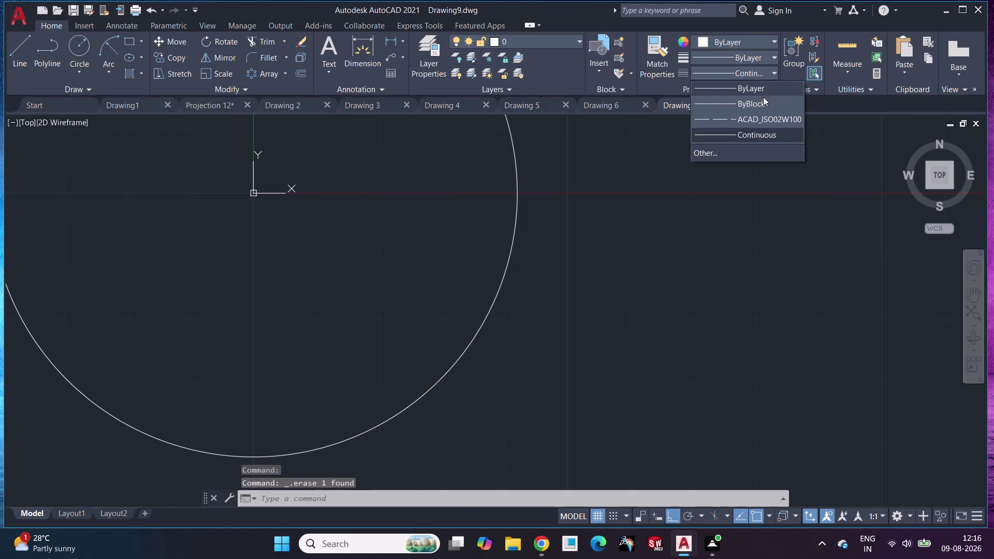
click(748, 125)
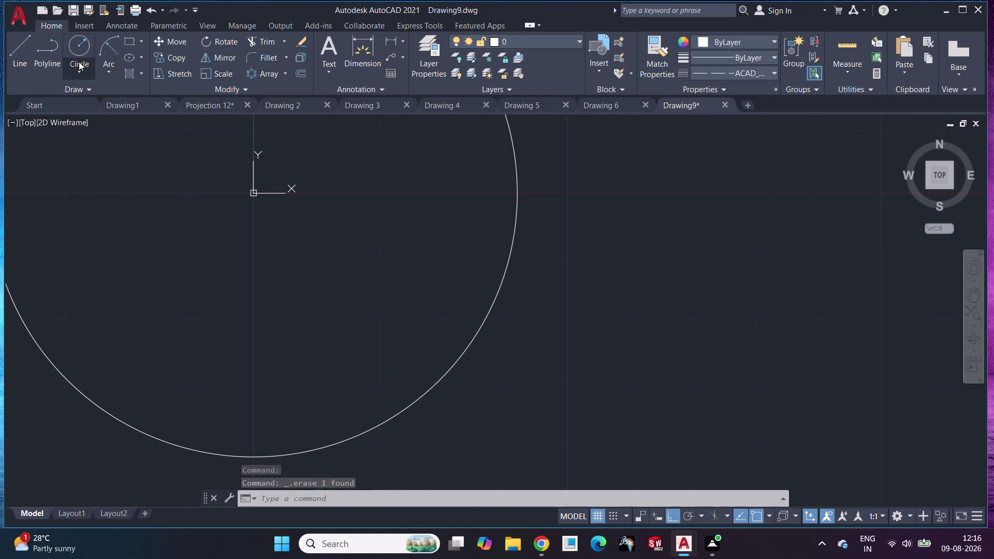
click(79, 59)
click(113, 97)
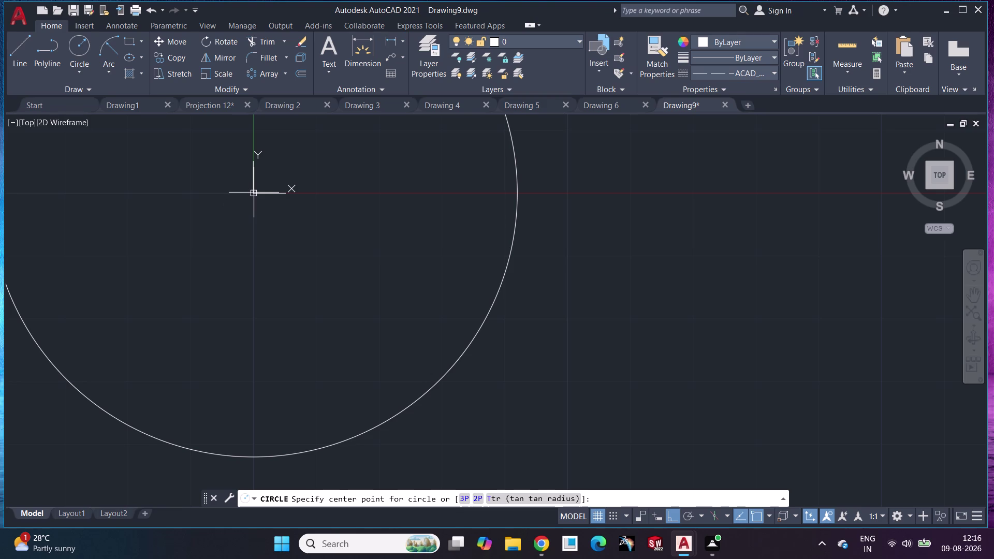
text(0,0)
key(Return)
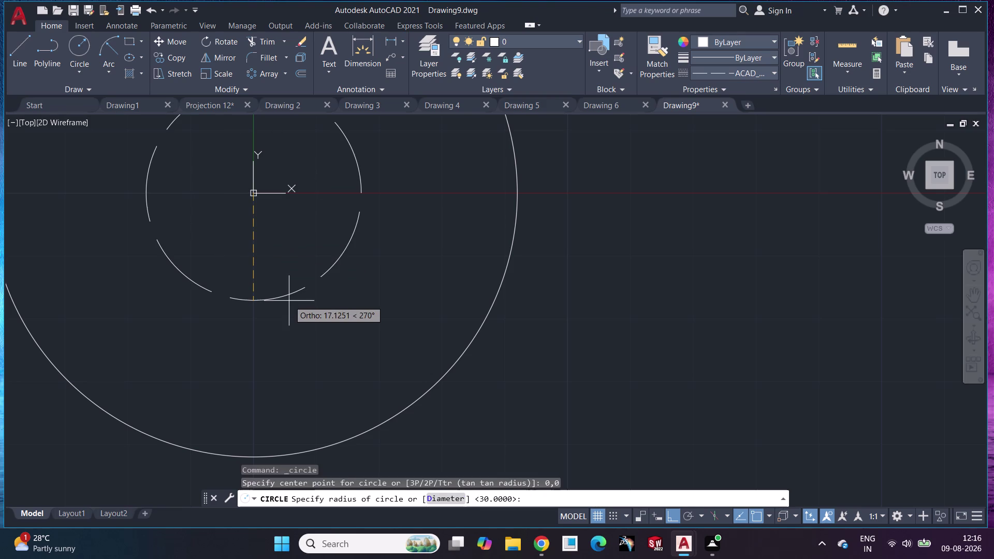
text(30)
key(Return)
scroll(down, 3)
middle_drag(292, 310, 365, 370)
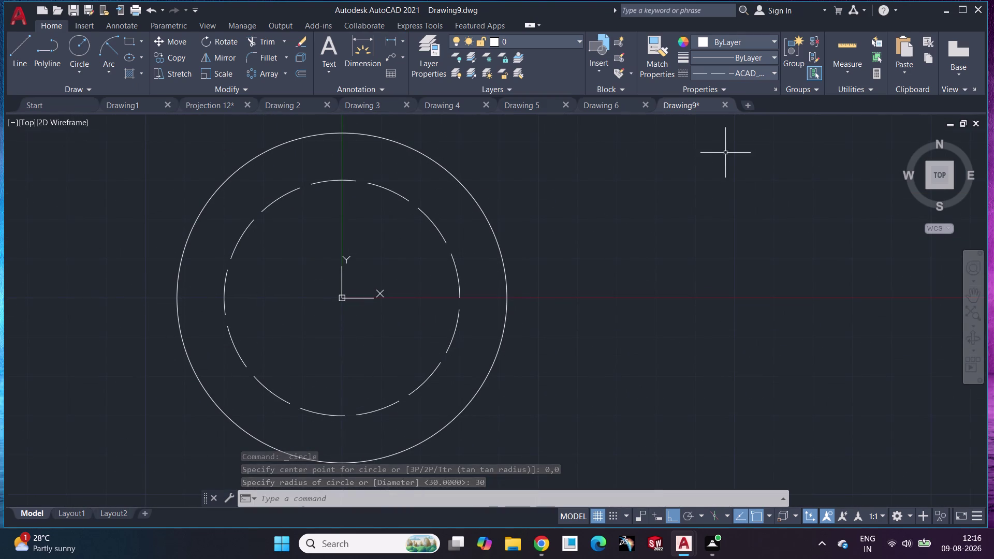
Draw a horizontal line through the centre, spanning across the outer circle.
click(771, 74)
click(722, 87)
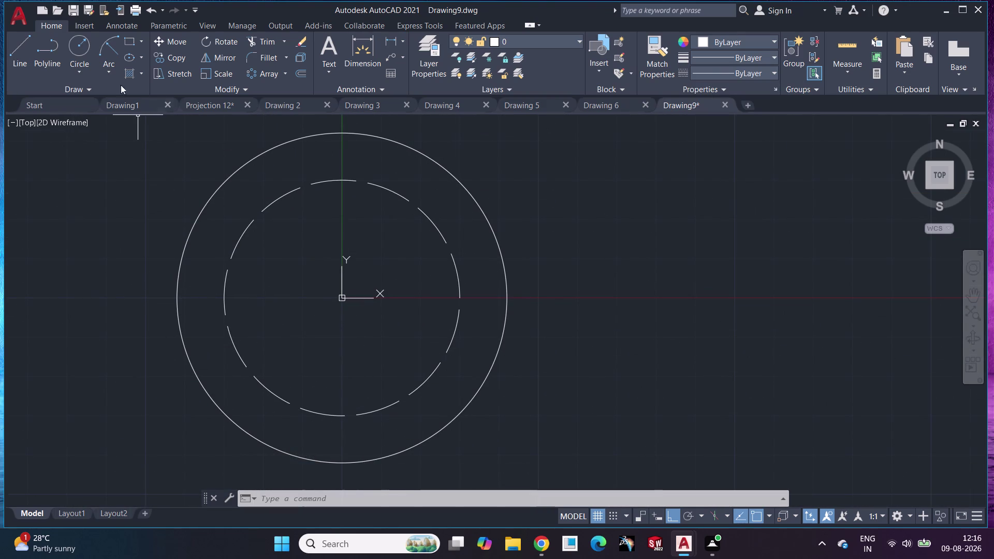
click(15, 56)
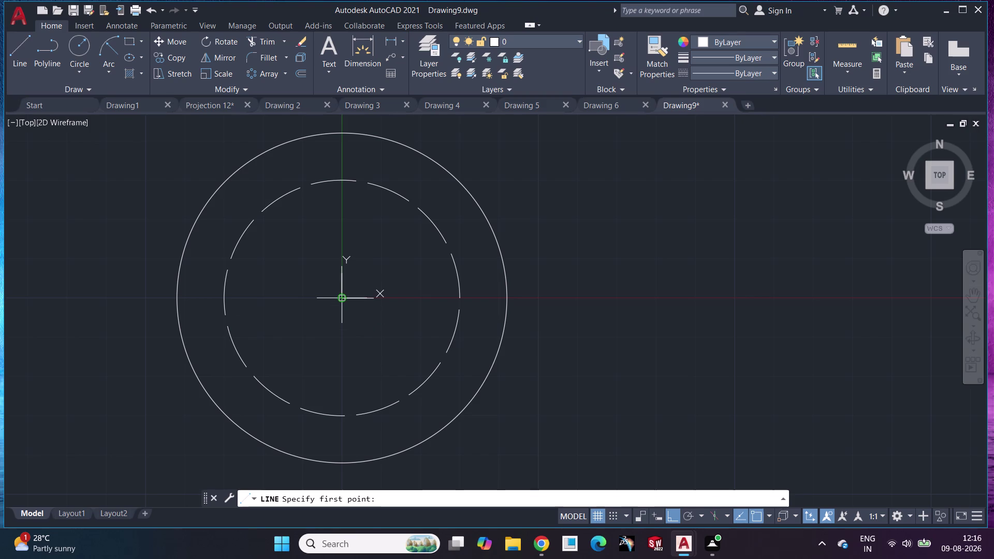
click(140, 298)
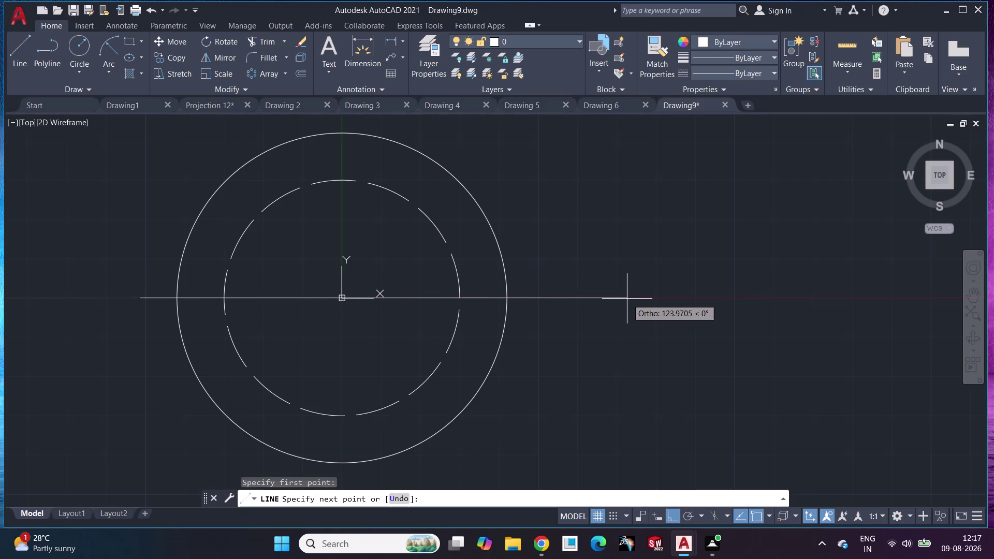
click(627, 299)
key(Escape)
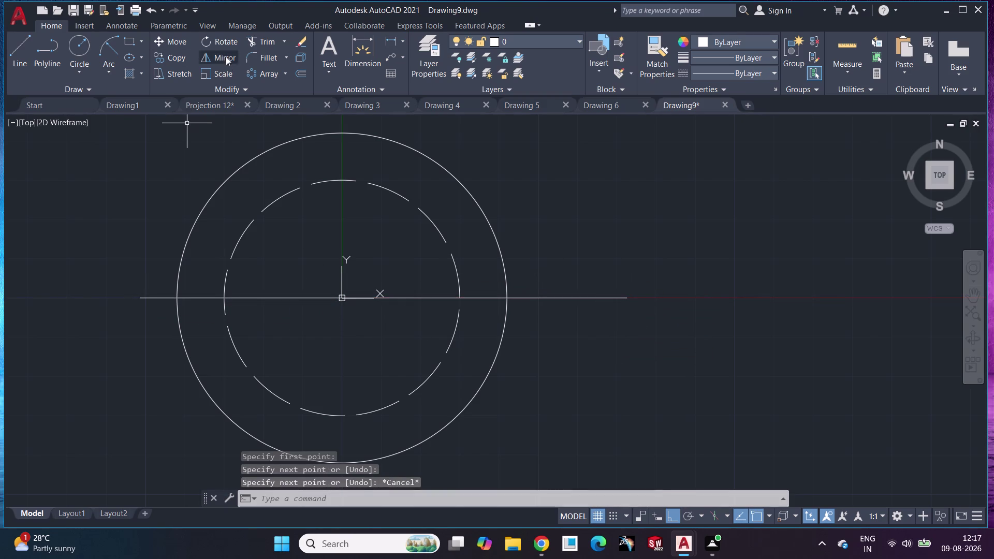
Draw a radius-5 hole where the horizontal line meets the dashed circle.
click(80, 49)
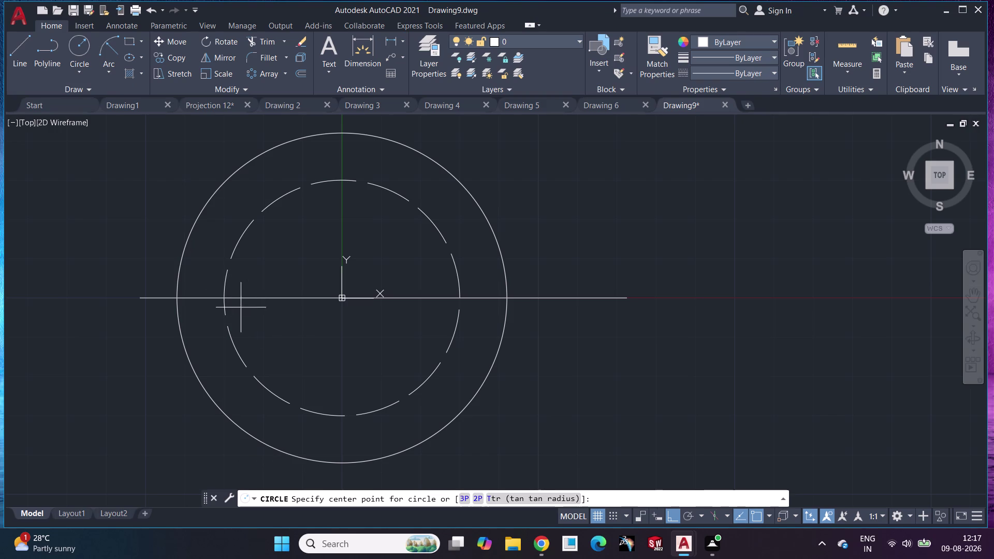
click(226, 299)
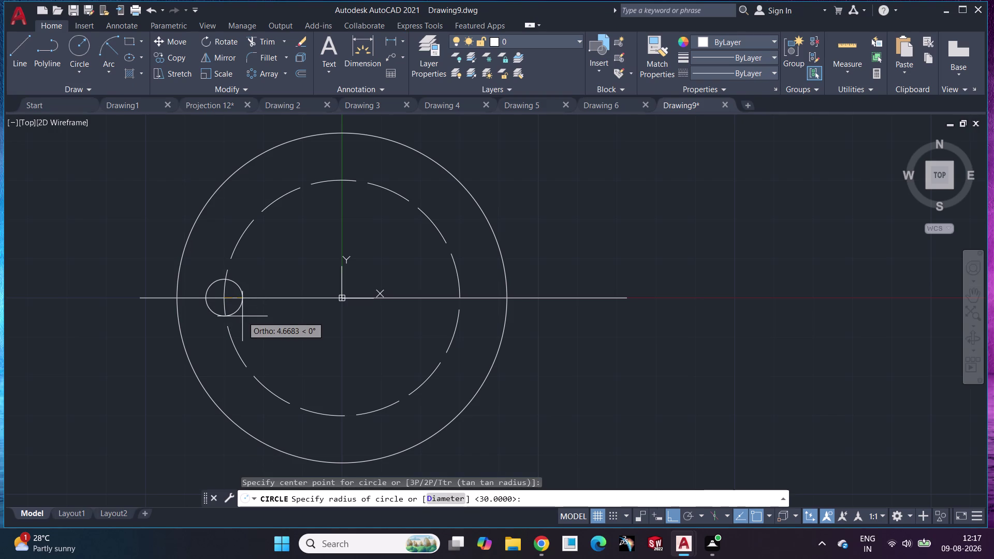
key(5)
key(Return)
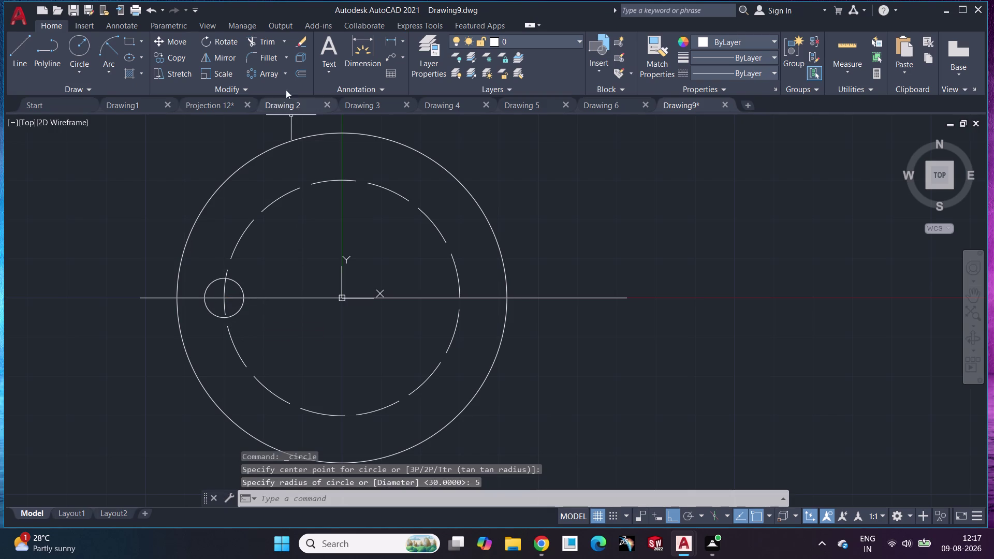
Polar-array the radius-5 hole into 8 copies around the origin.
click(267, 70)
click(243, 292)
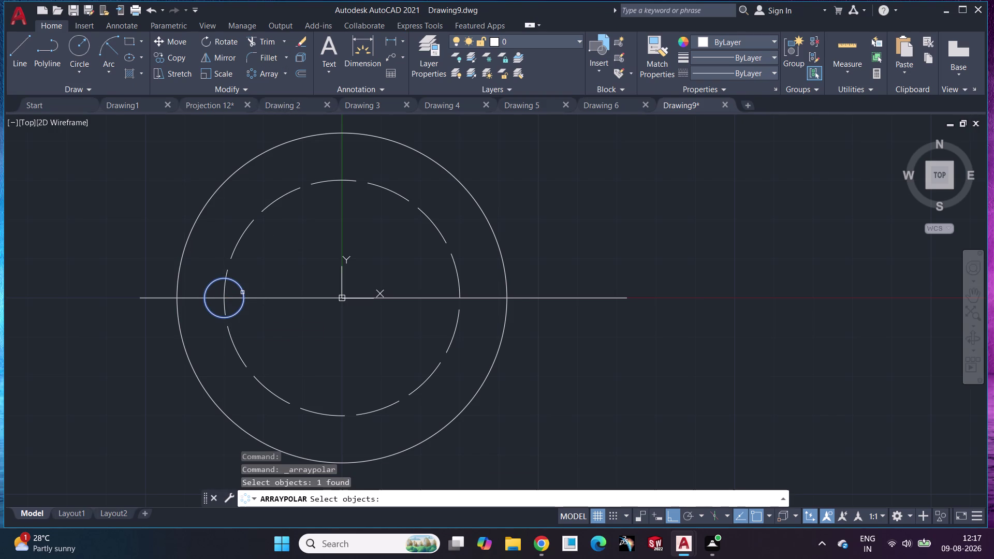
key(Return)
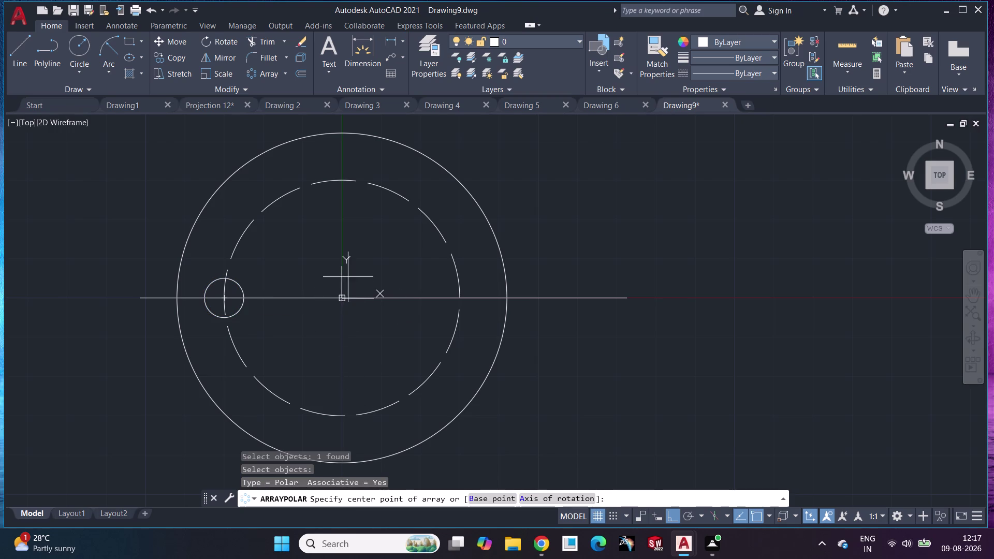
click(343, 299)
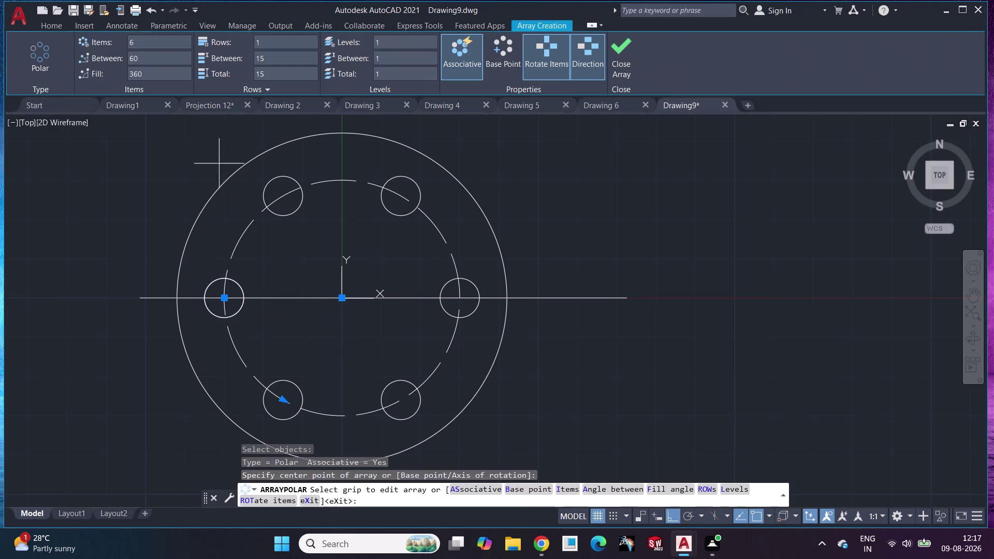
click(139, 46)
key(8)
scroll(up, 3)
click(178, 137)
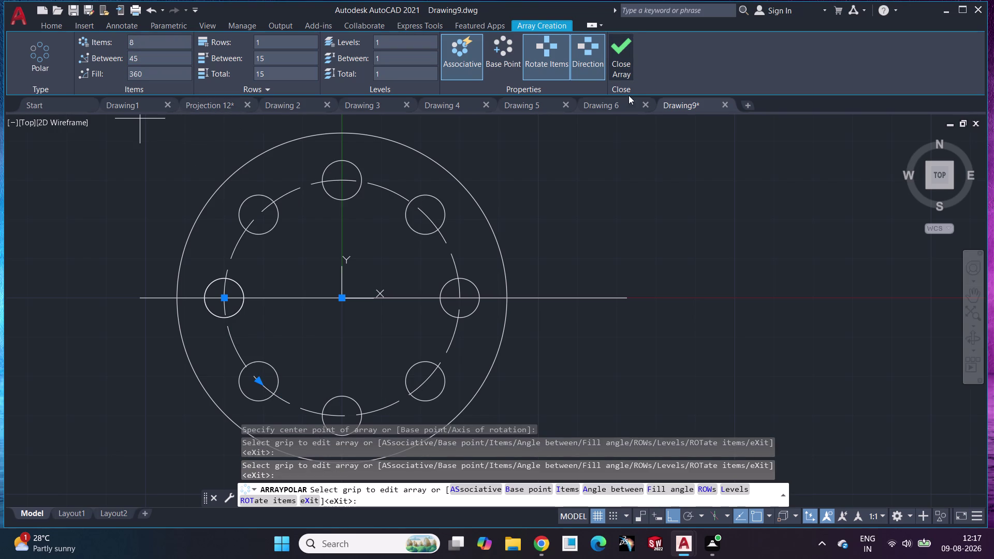
click(628, 57)
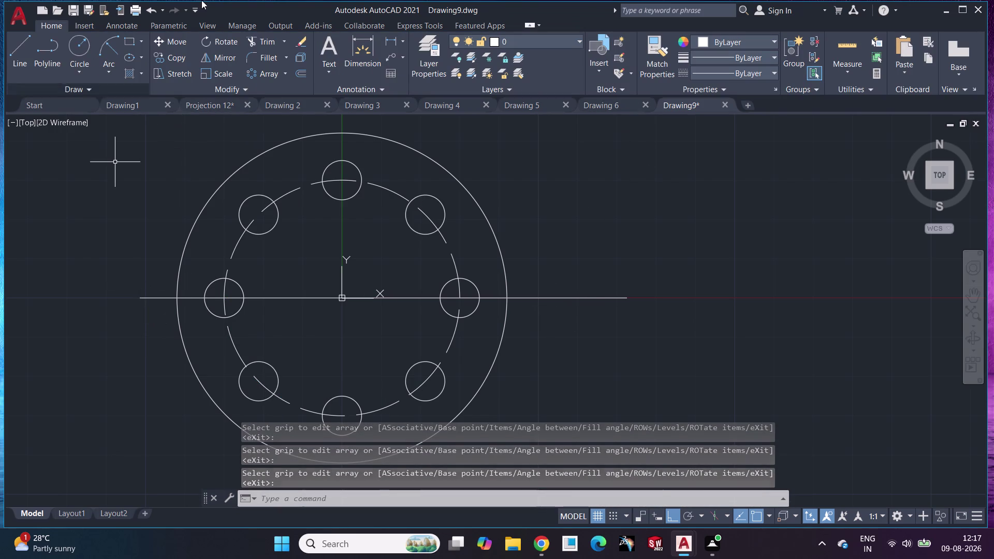
click(88, 49)
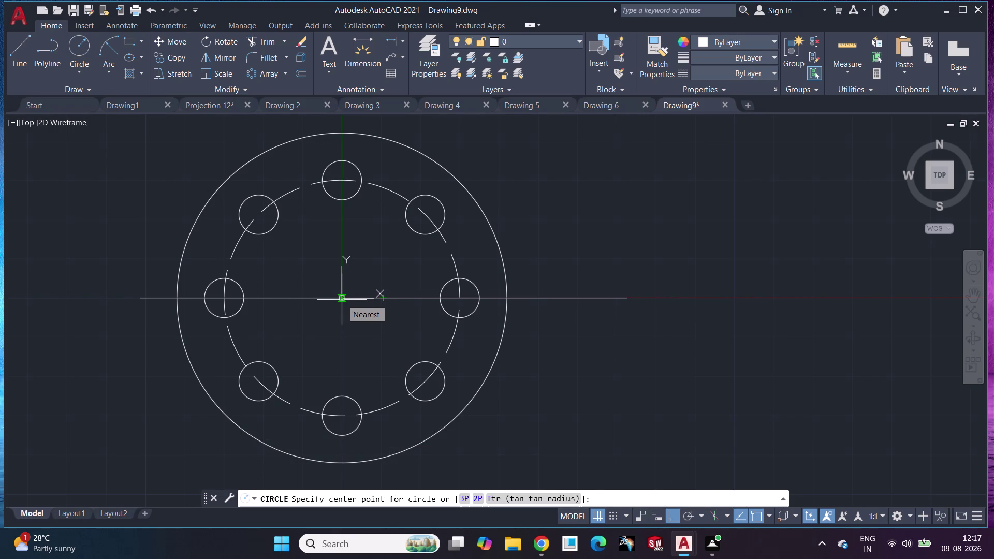
Draw a radius-13 circle centred at 0,0.
text(0,0)
key(Return)
key(1)
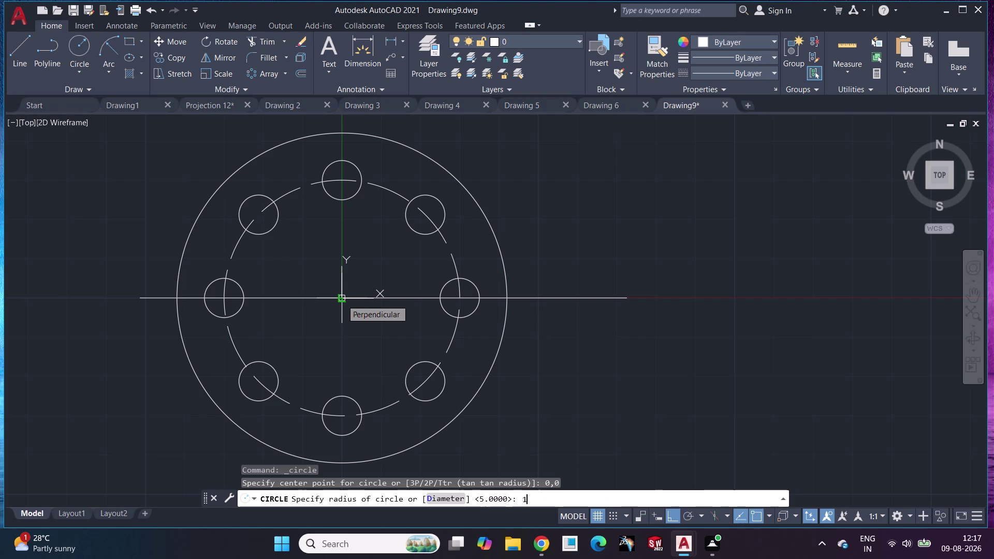
key(3)
key(Return)
Recentre the view and delete the long horizontal centre line.
scroll(down, 3)
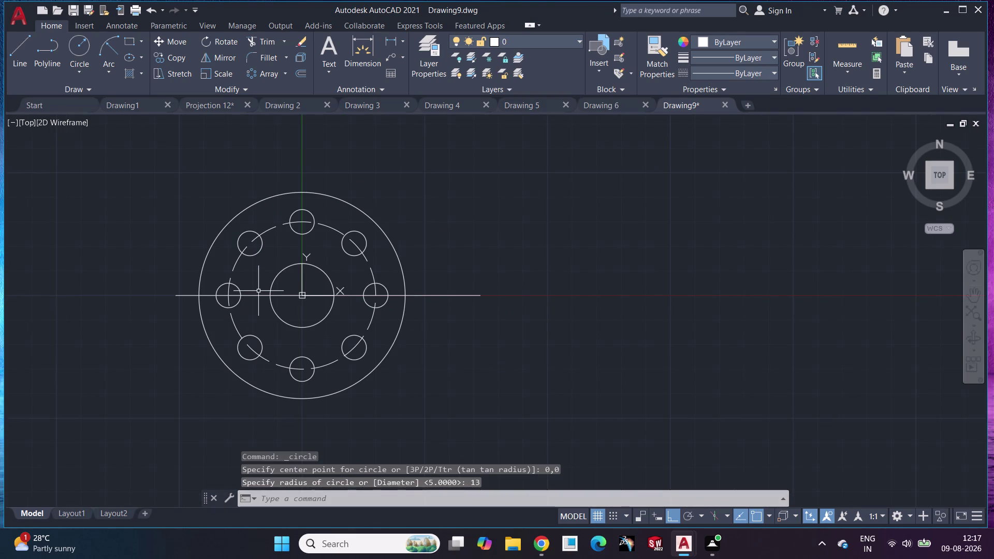
scroll(down, 3)
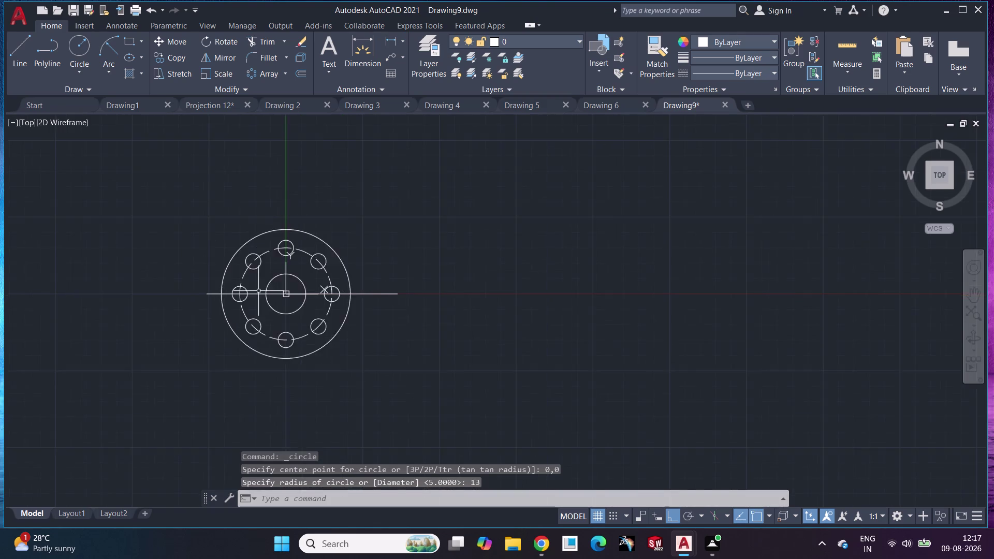
scroll(up, 3)
middle_drag(258, 291, 456, 269)
middle_click(472, 268)
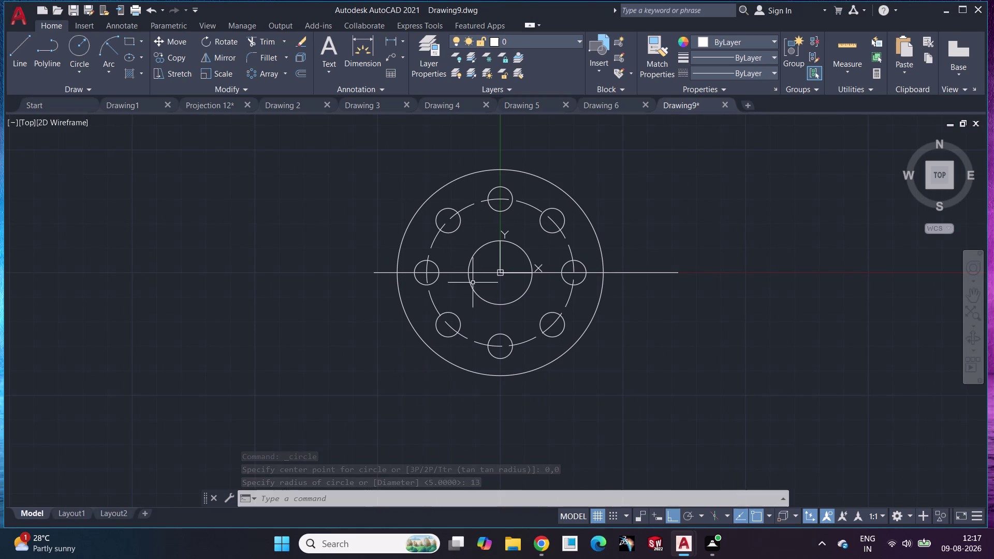
click(380, 272)
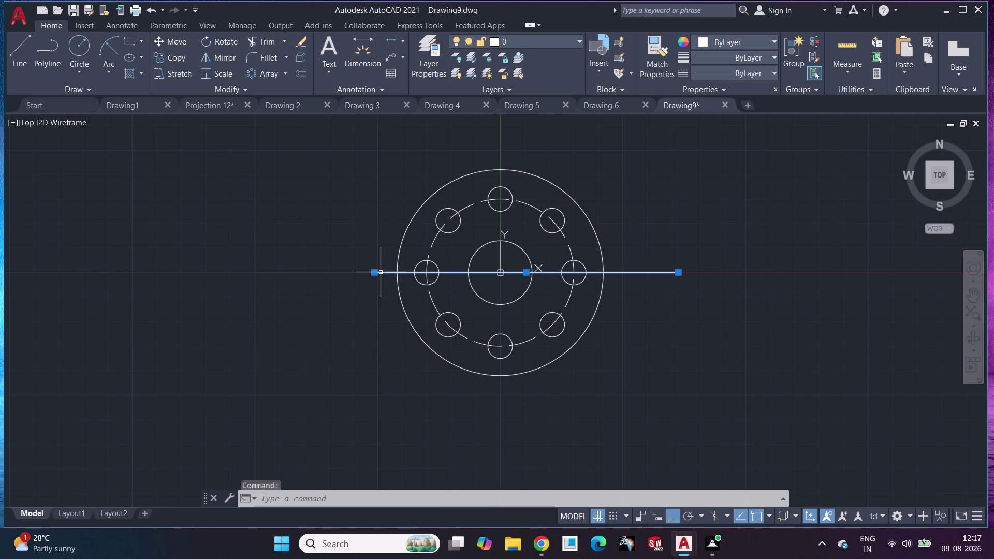
key(Delete)
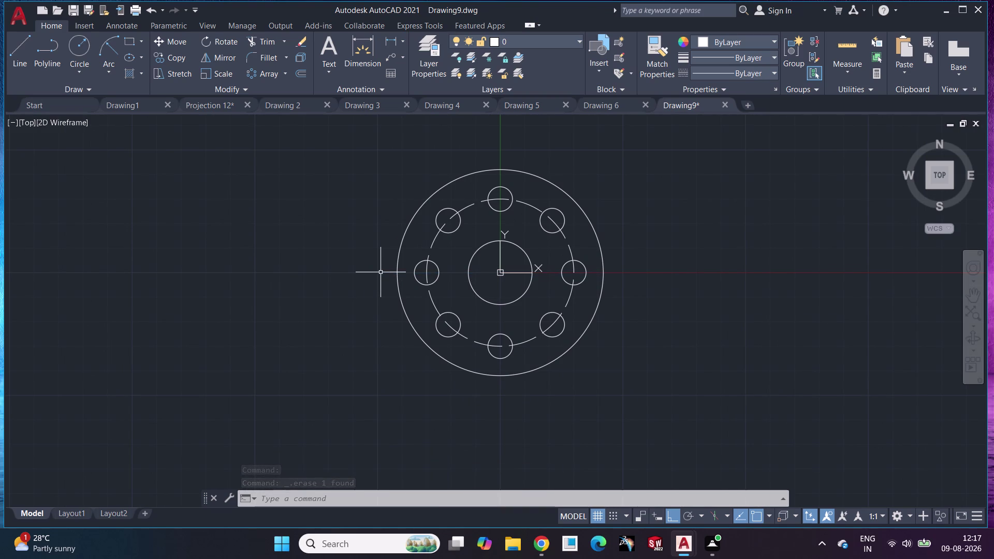
click(20, 49)
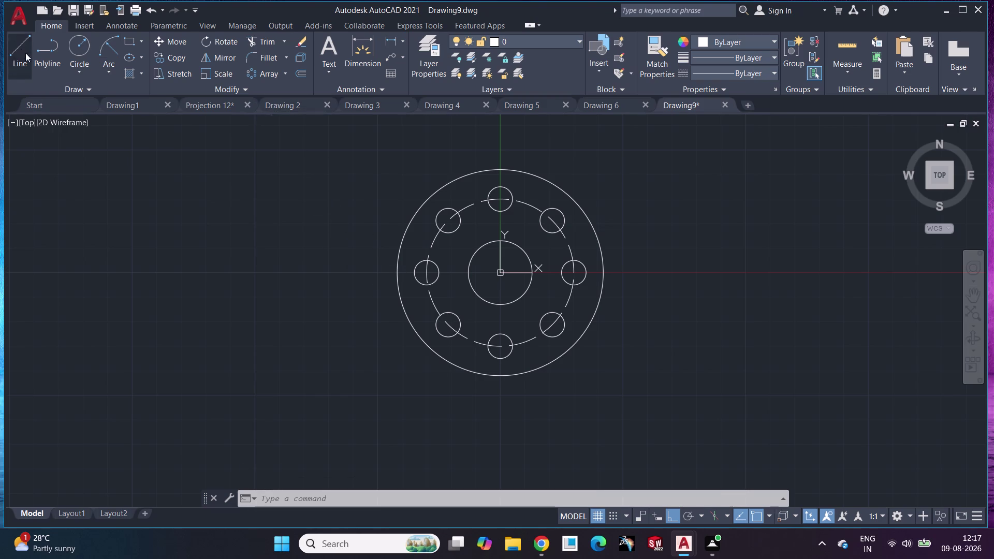
text(0.)
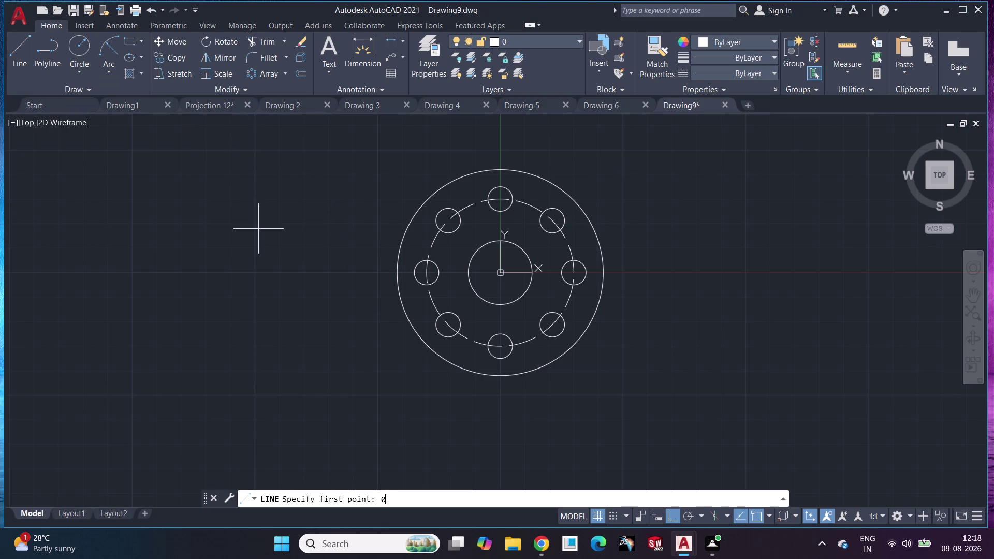
key(BackSpace)
text(,0)
key(Return)
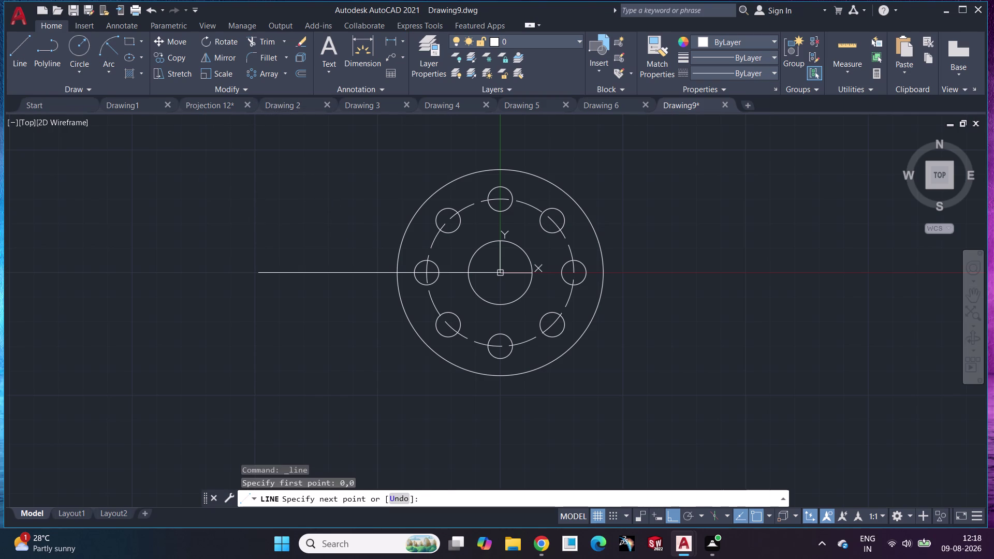
key(shift+at)
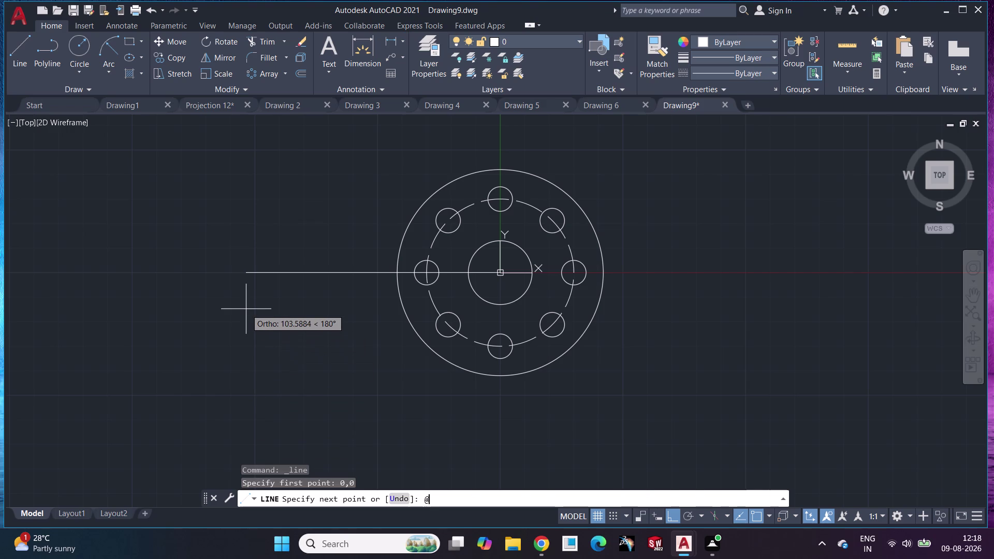
text(80)
key(shift+less)
text(180)
key(Return)
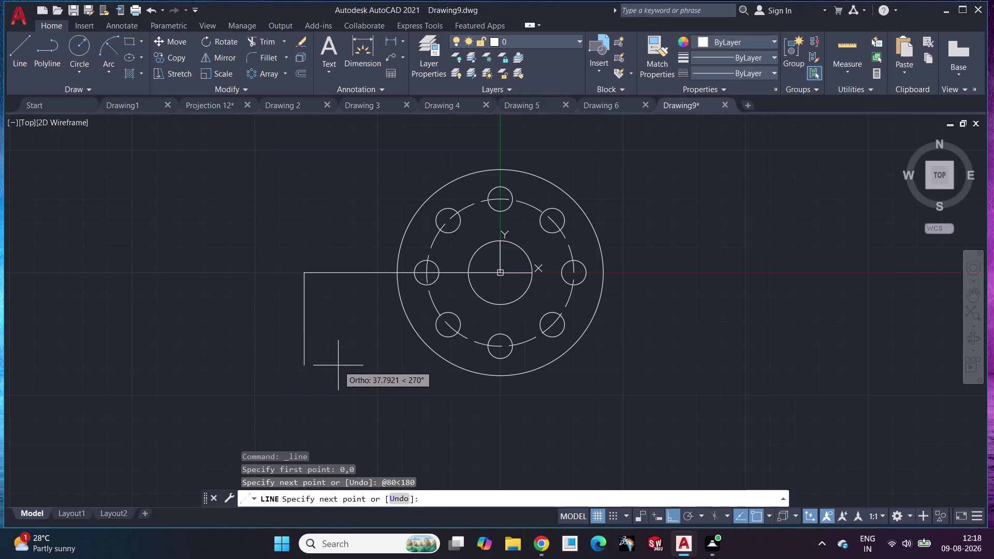
key(shift+at)
text(40<)
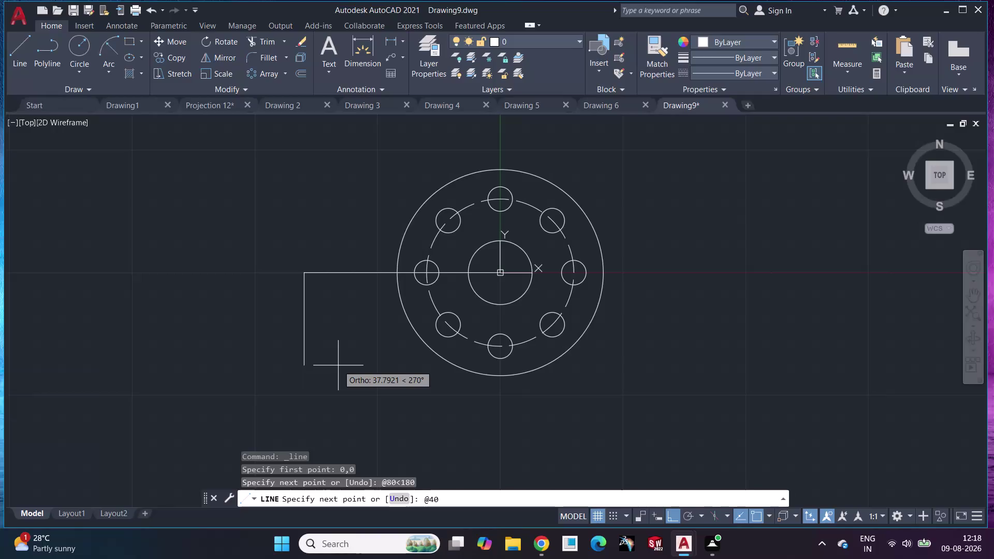
text(270)
key(Return)
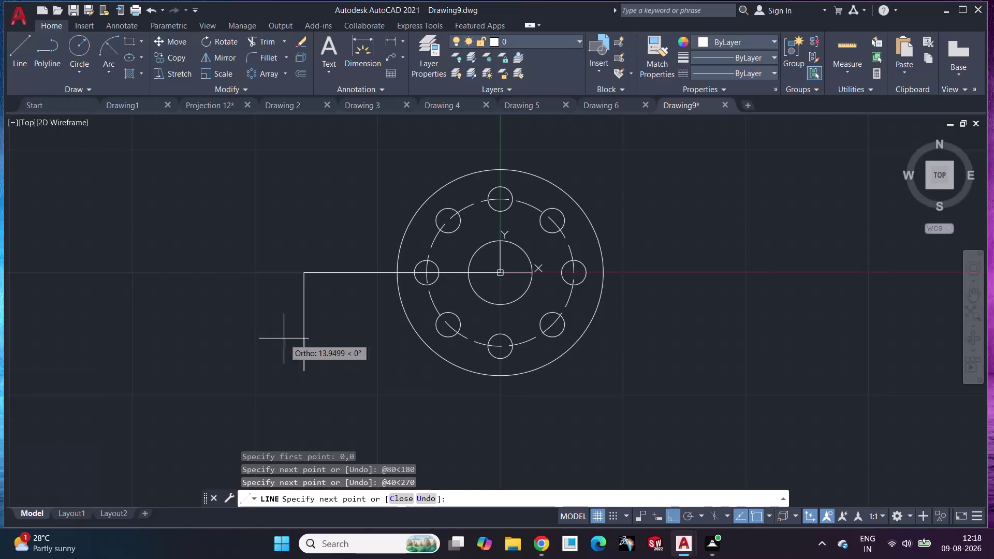
key(Escape)
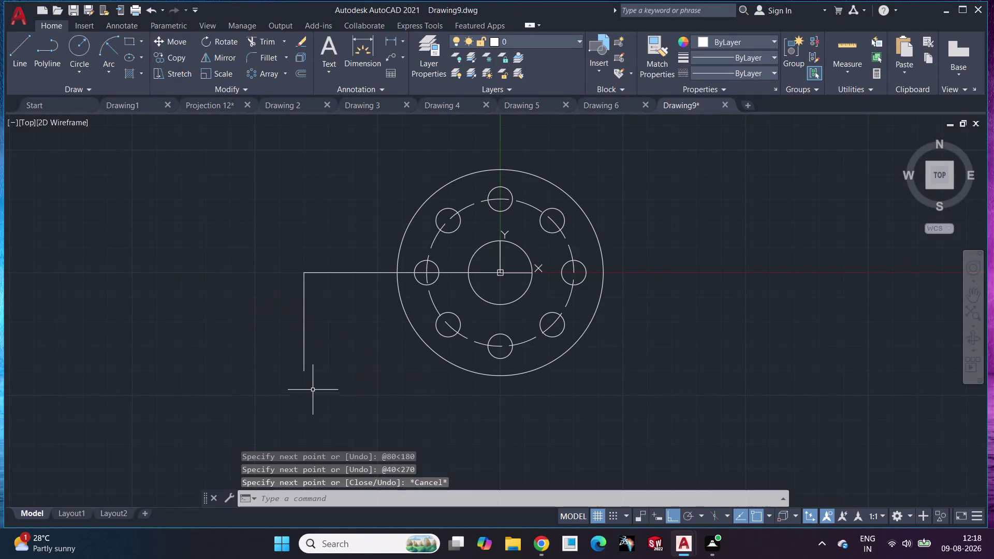
Begin a circle centred at the lower end of the vertical segment.
click(358, 41)
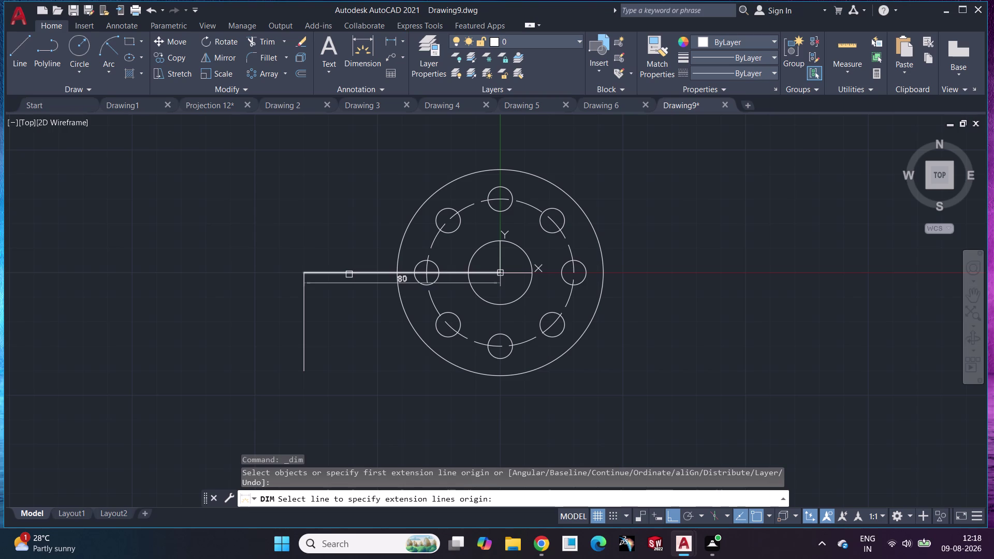
key(Escape)
middle_drag(265, 341, 265, 293)
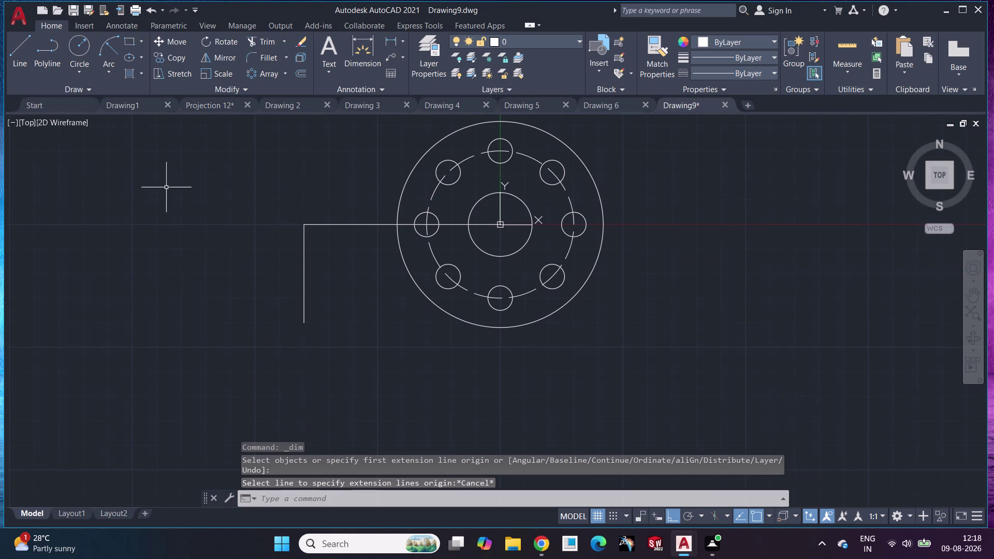
click(80, 53)
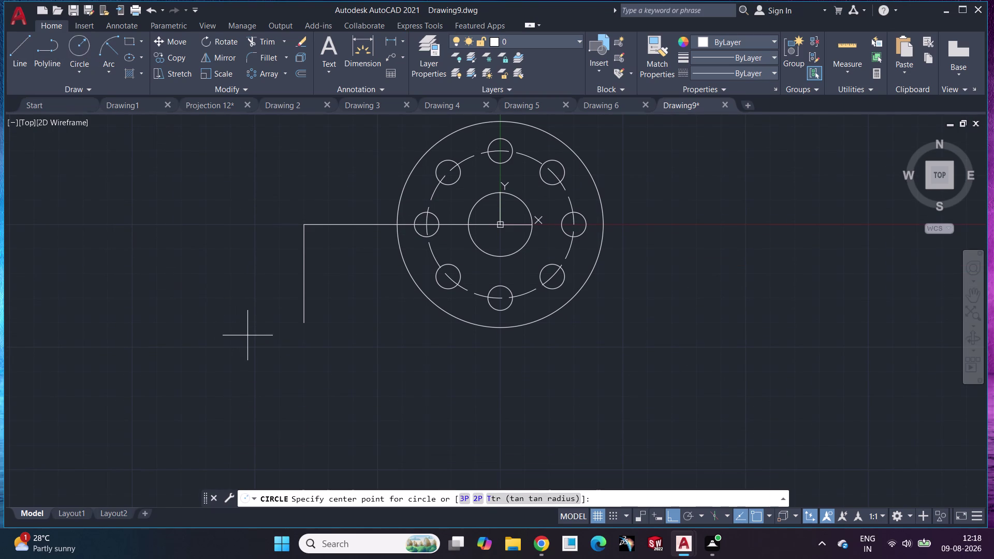
click(303, 327)
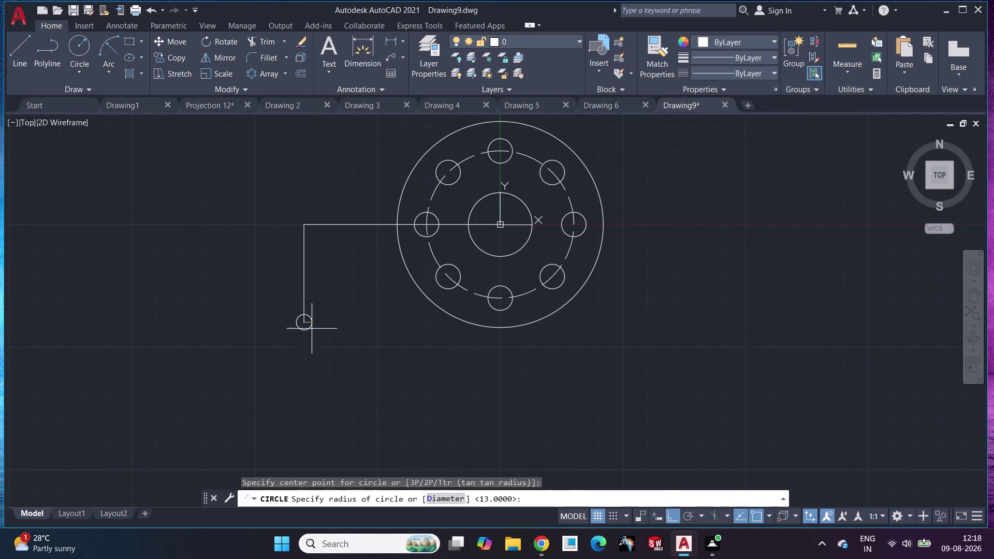
Finish the radius-8 circle and add a concentric radius-18 circle around it.
key(8)
key(Return)
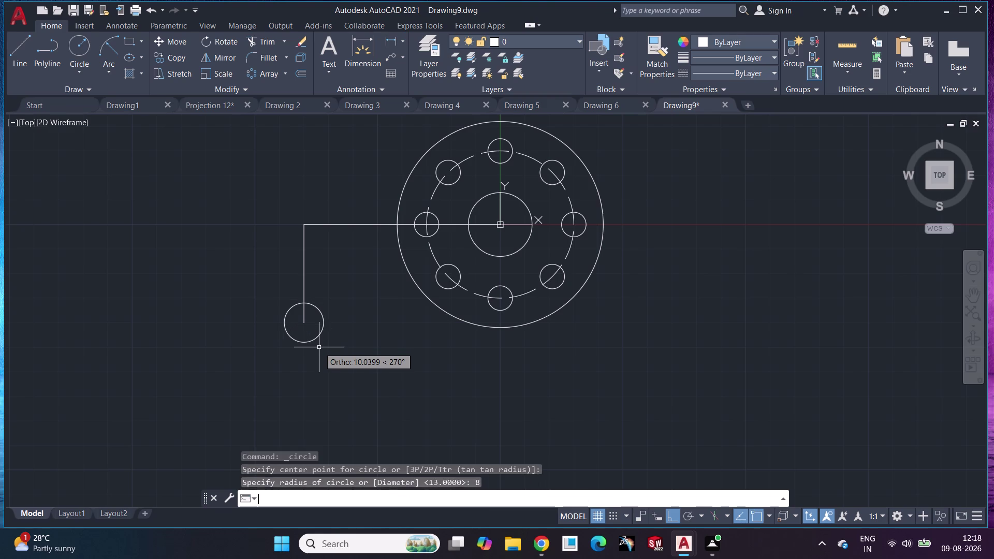
click(73, 52)
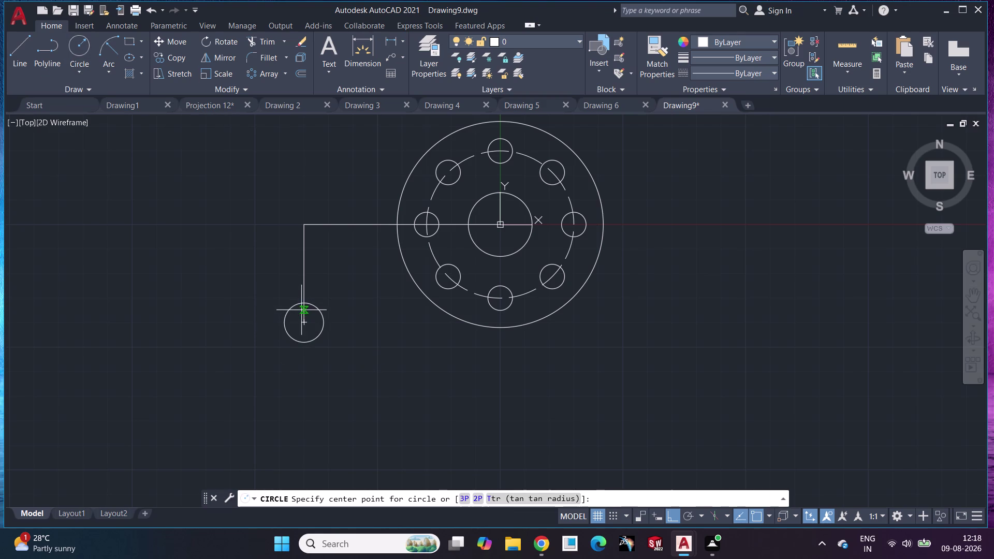
click(302, 321)
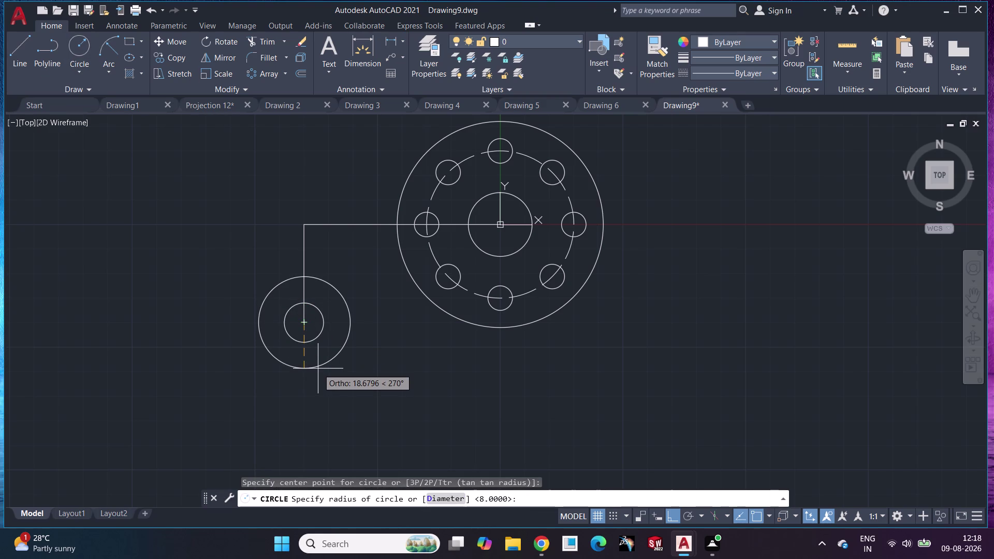
text(18)
key(Return)
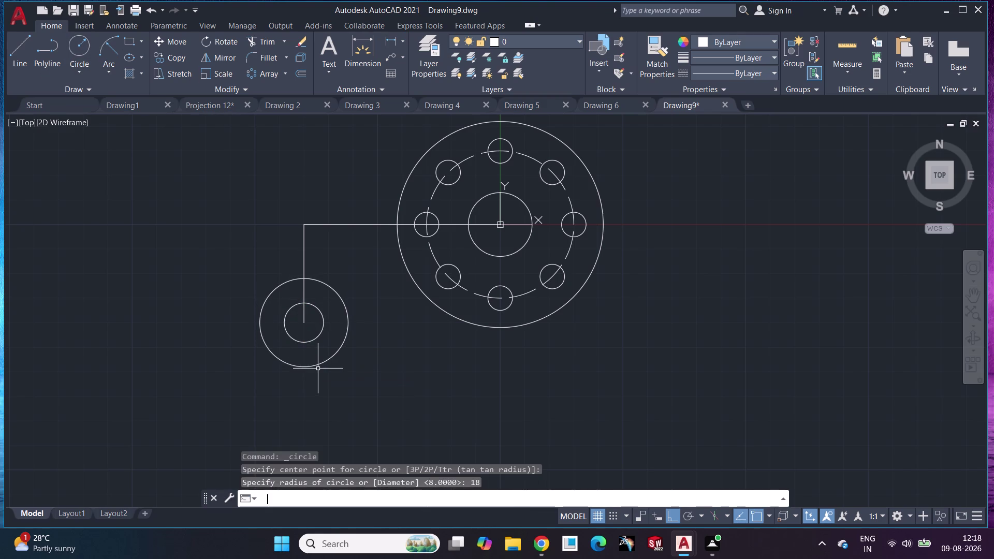
Delete the short vertical line connecting to the small circles.
click(366, 45)
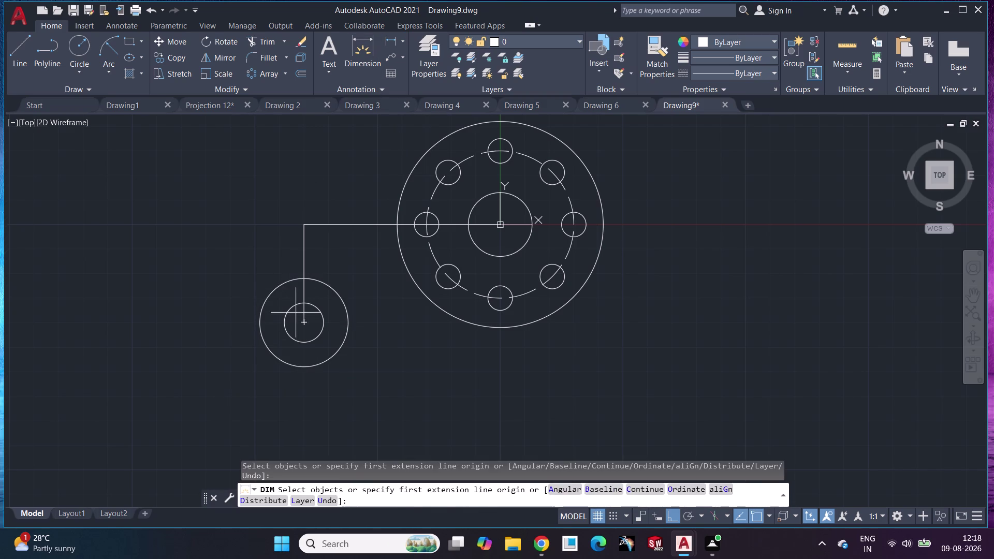
key(Escape)
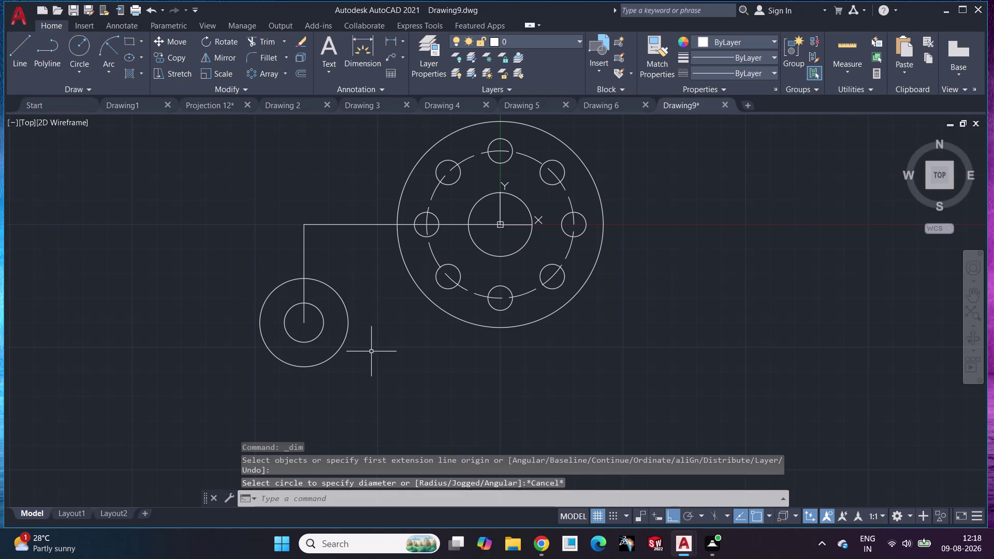
middle_drag(371, 351, 389, 384)
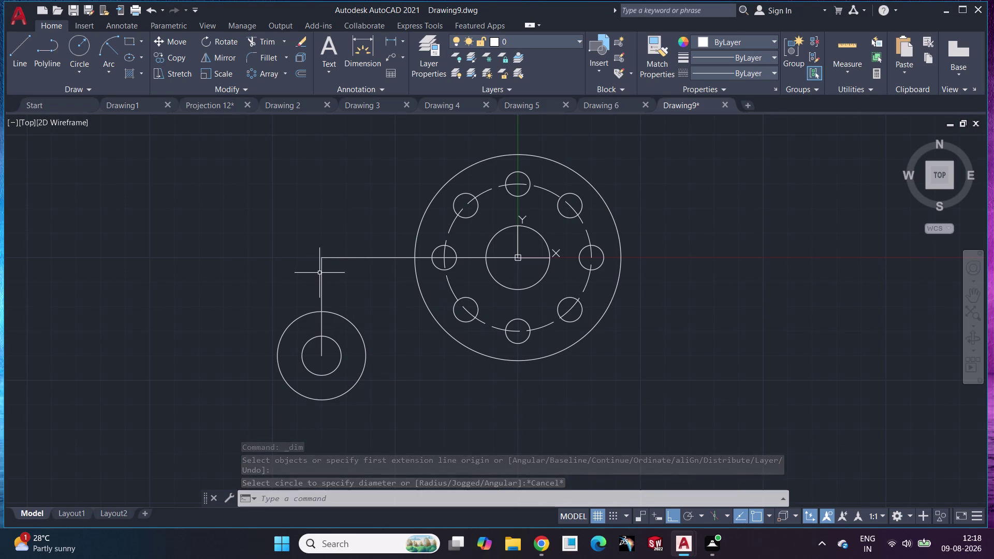
click(320, 277)
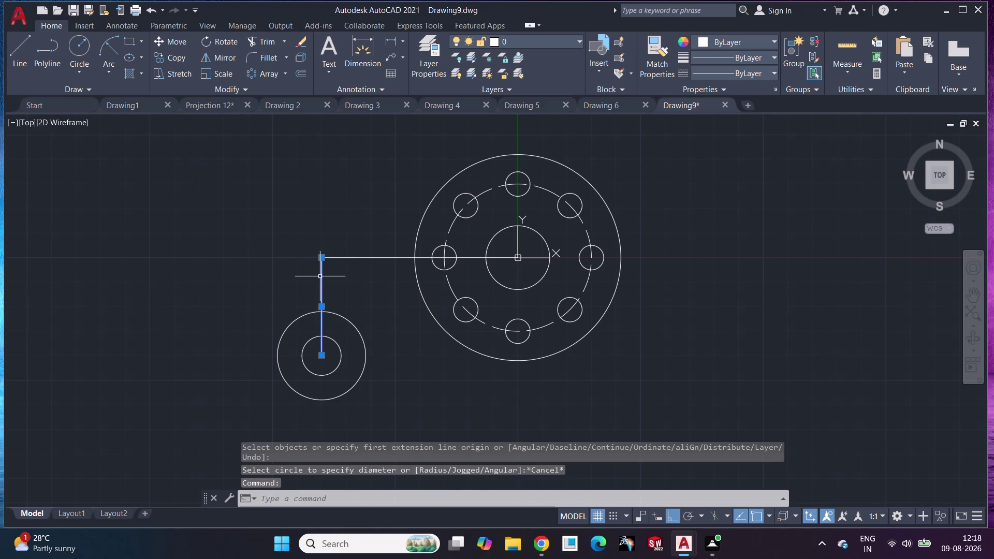
key(Delete)
click(10, 43)
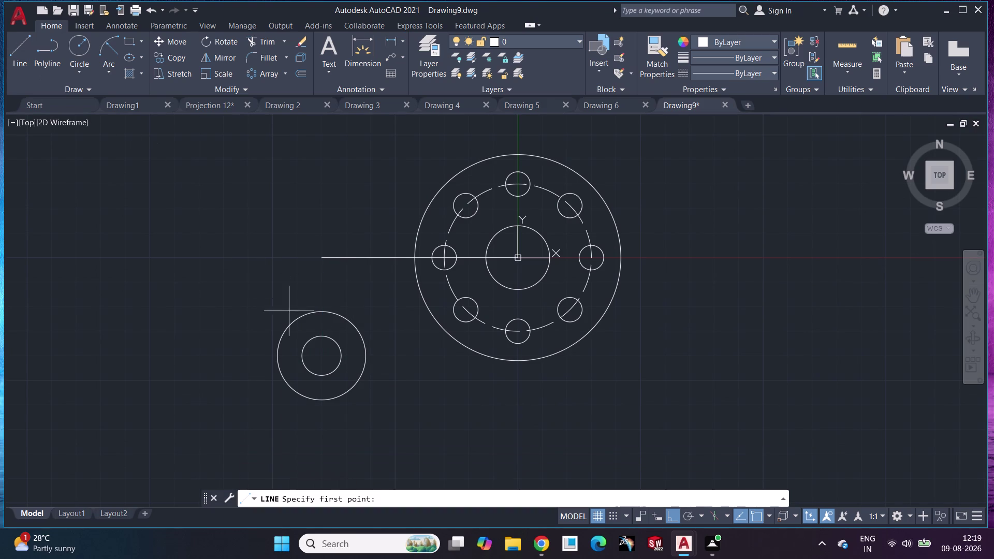
click(321, 356)
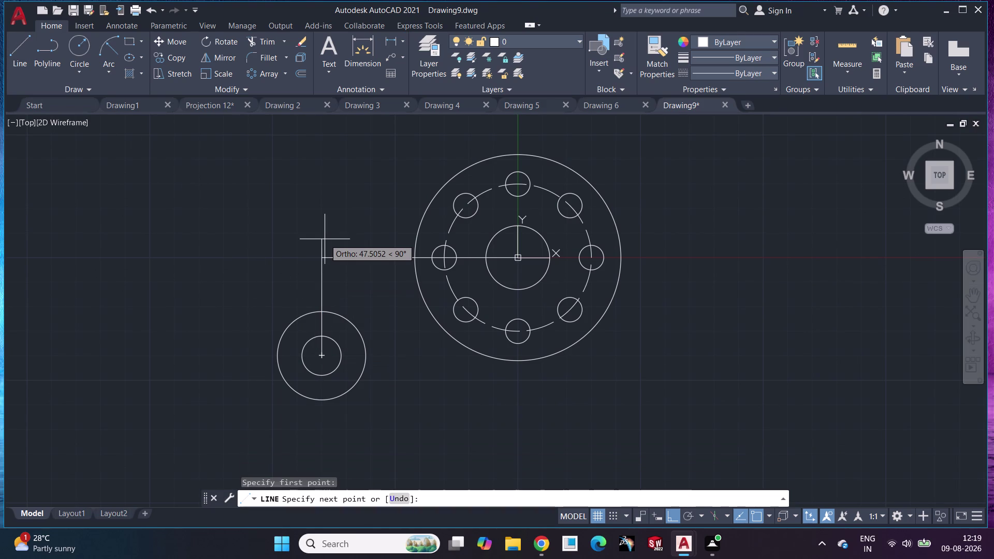
key(shift+at)
text(85)
key(shift+less)
text(90)
key(Return)
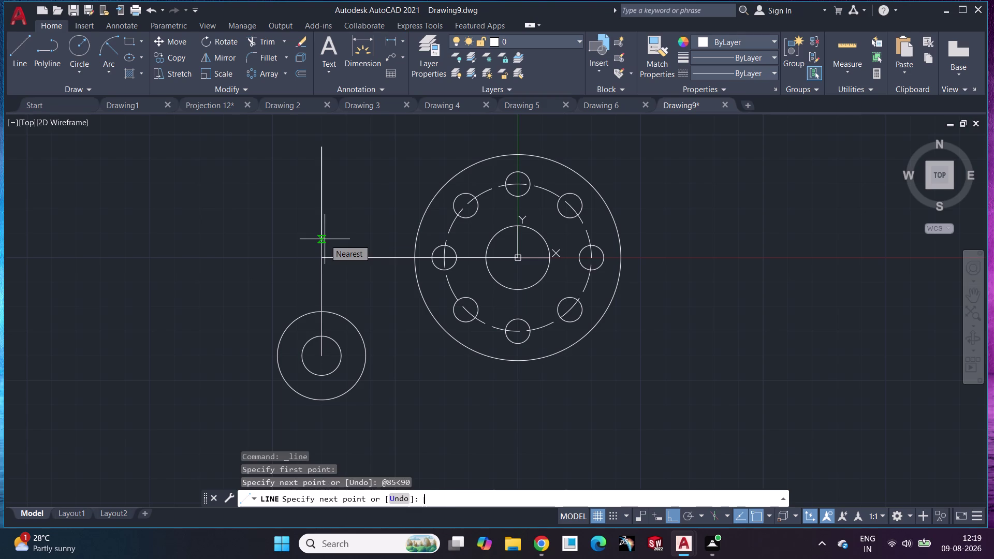
key(Escape)
middle_drag(310, 227, 331, 272)
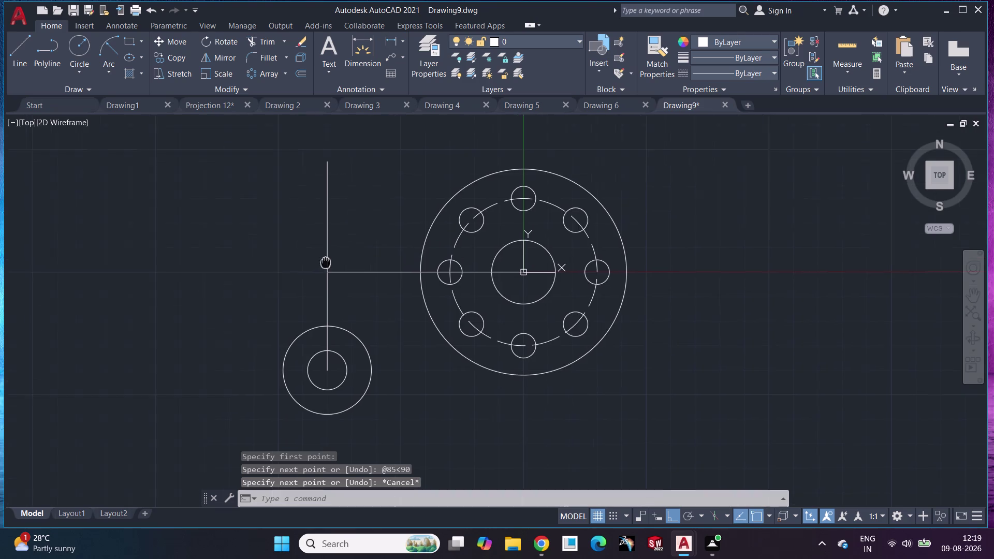
middle_drag(331, 272, 360, 324)
Draw a radius-13 circle at the top end of the 85-unit line.
click(75, 49)
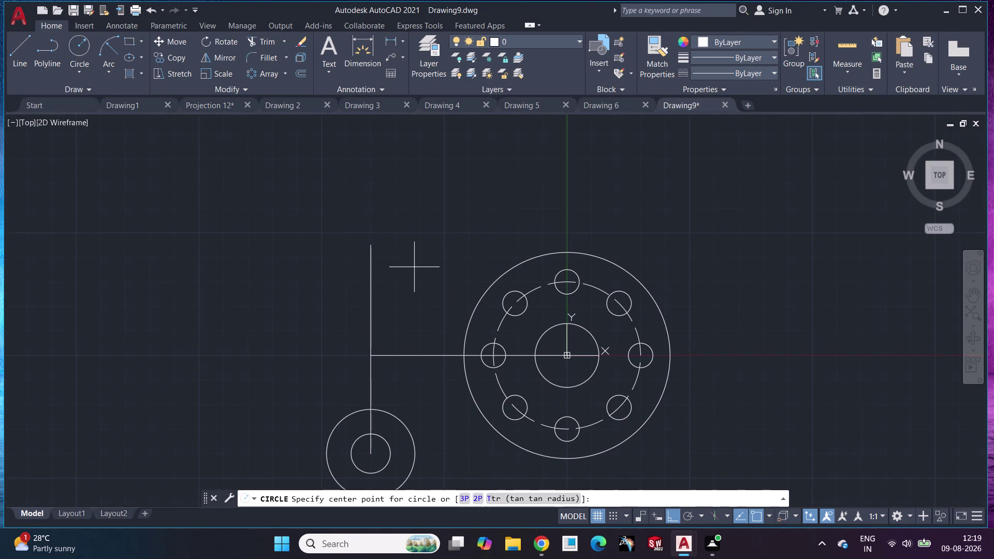
click(371, 249)
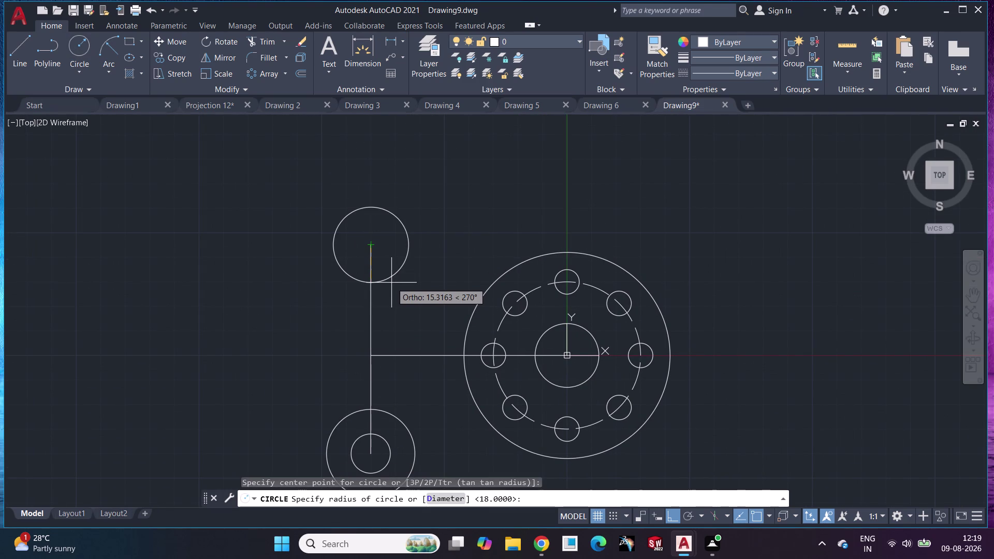
text(13)
key(Return)
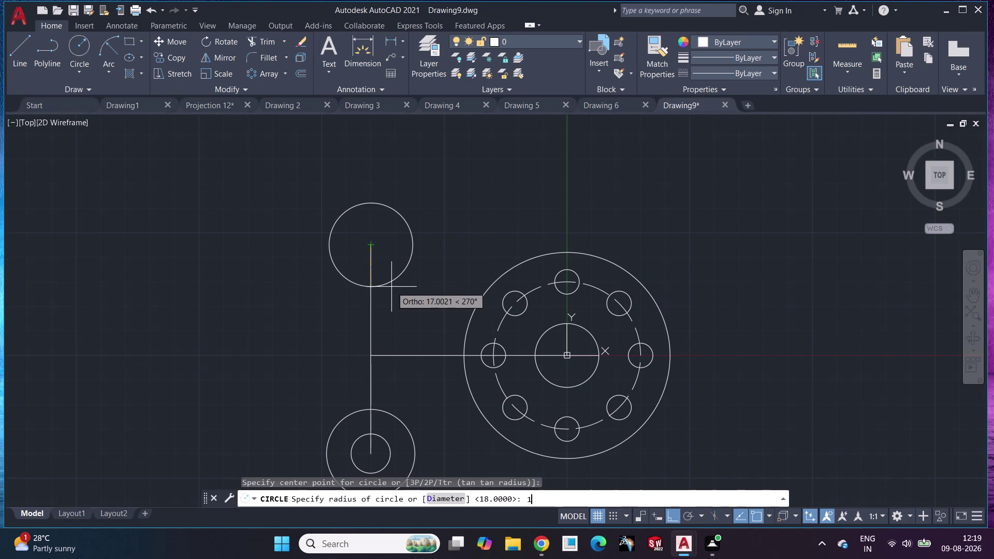
Add a concentric radius-25.5 circle, check its diameter, then delete it.
click(85, 53)
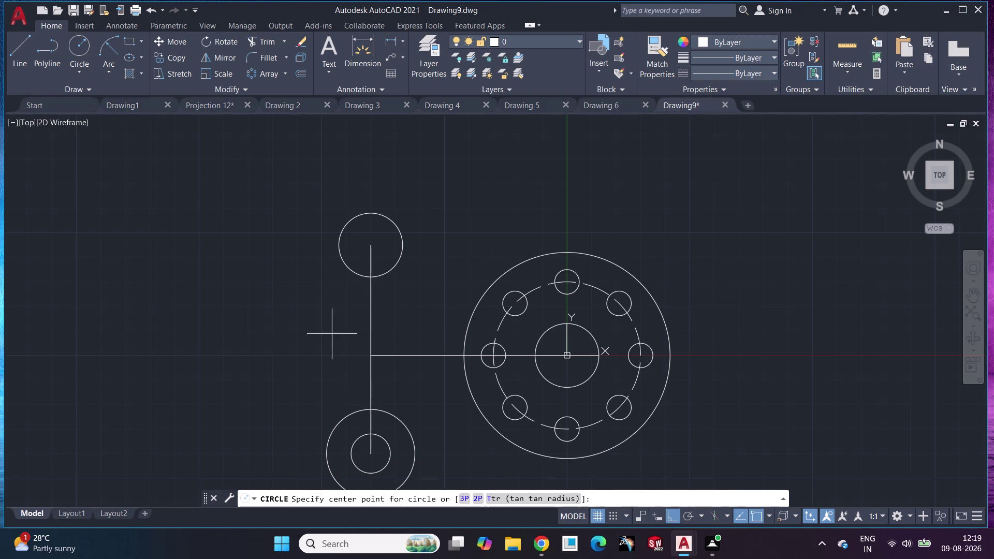
click(370, 247)
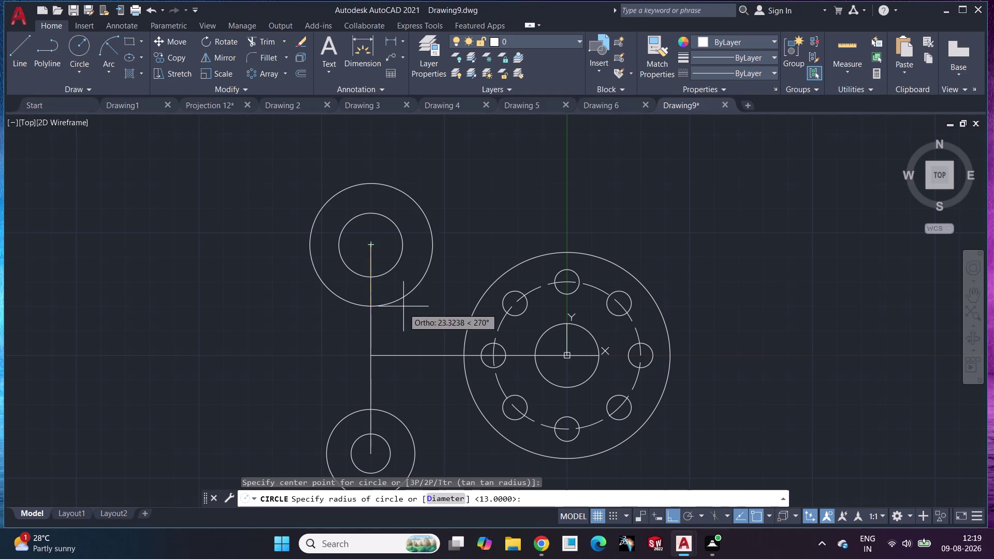
text(25.5)
key(Return)
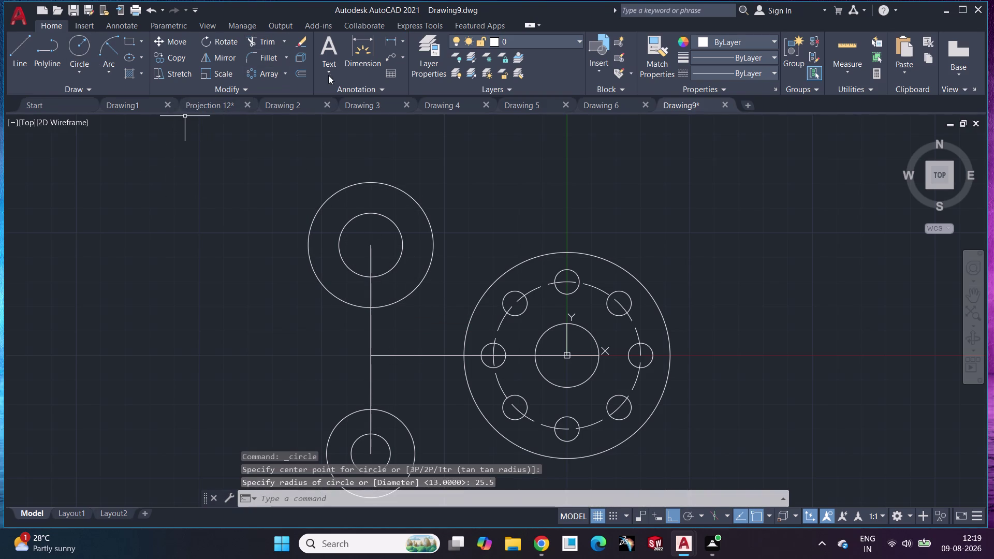
click(365, 50)
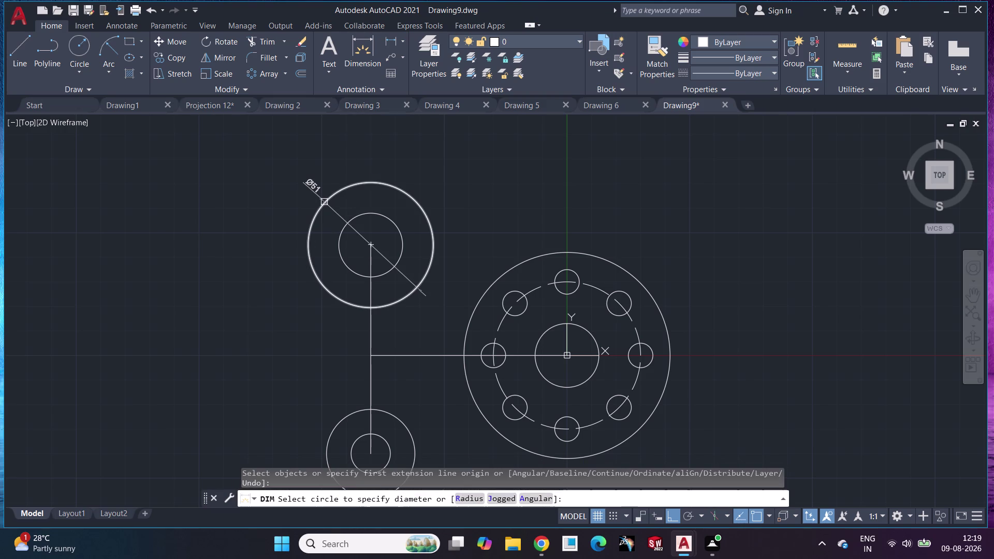
scroll(up, 3)
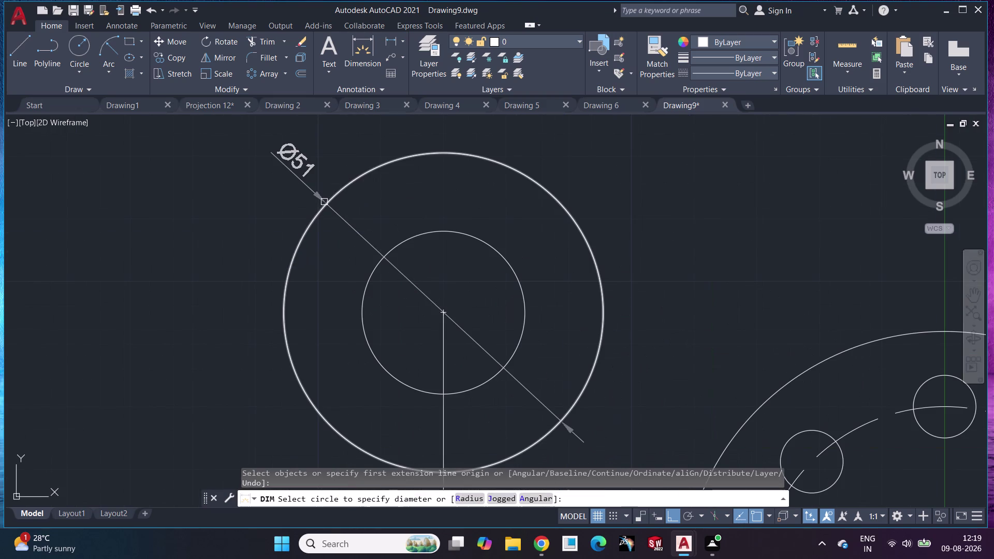
scroll(down, 3)
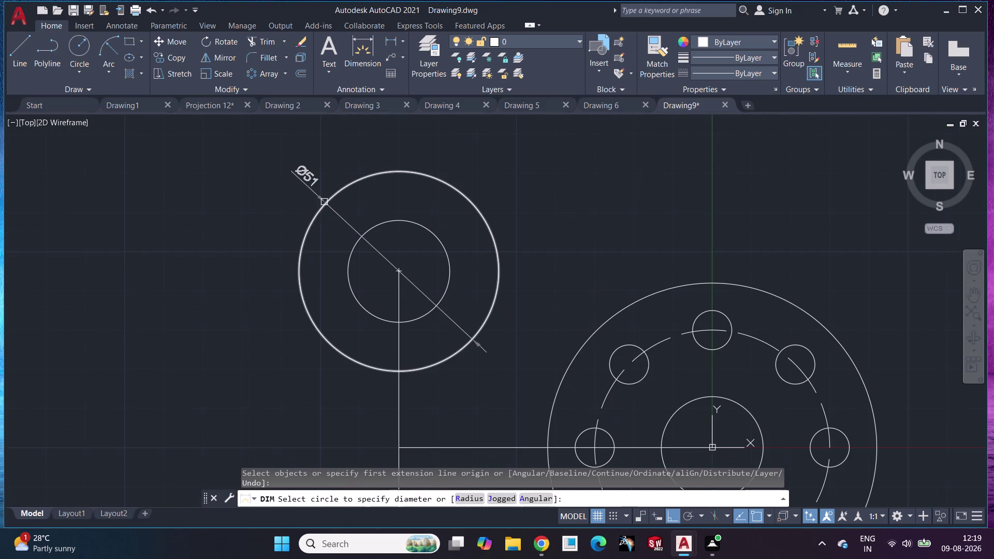
key(Escape)
click(327, 198)
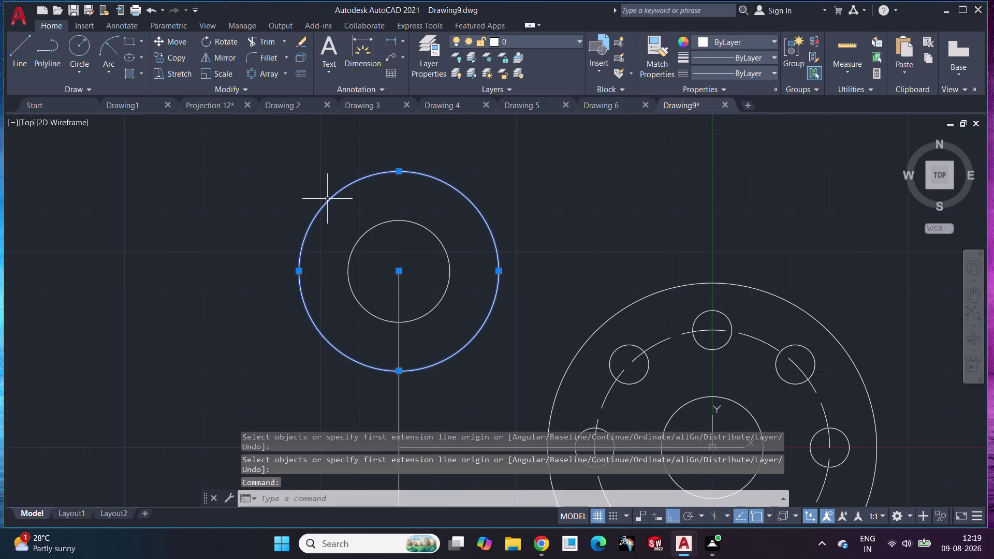
key(Delete)
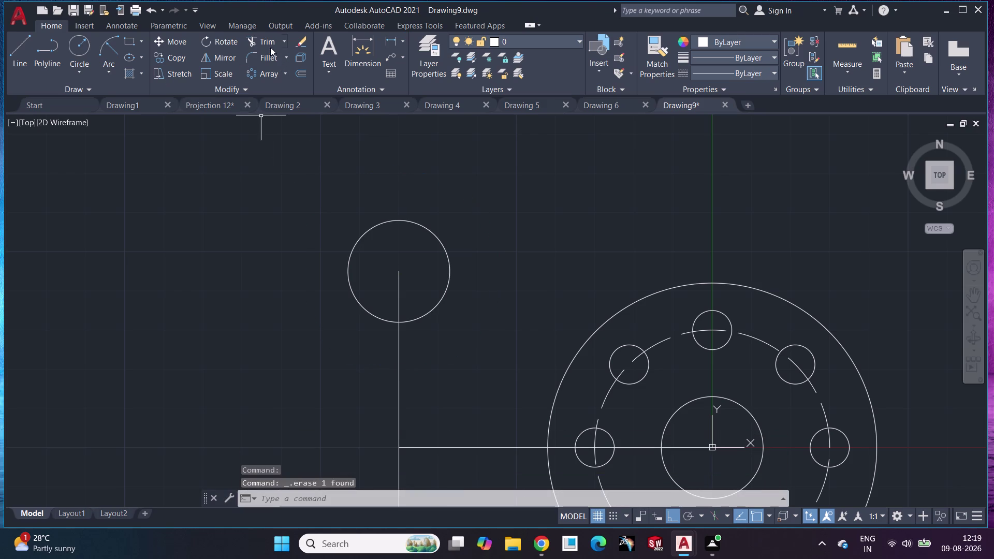
Redraw the outer circle at radius 26 and check its diameter.
click(77, 46)
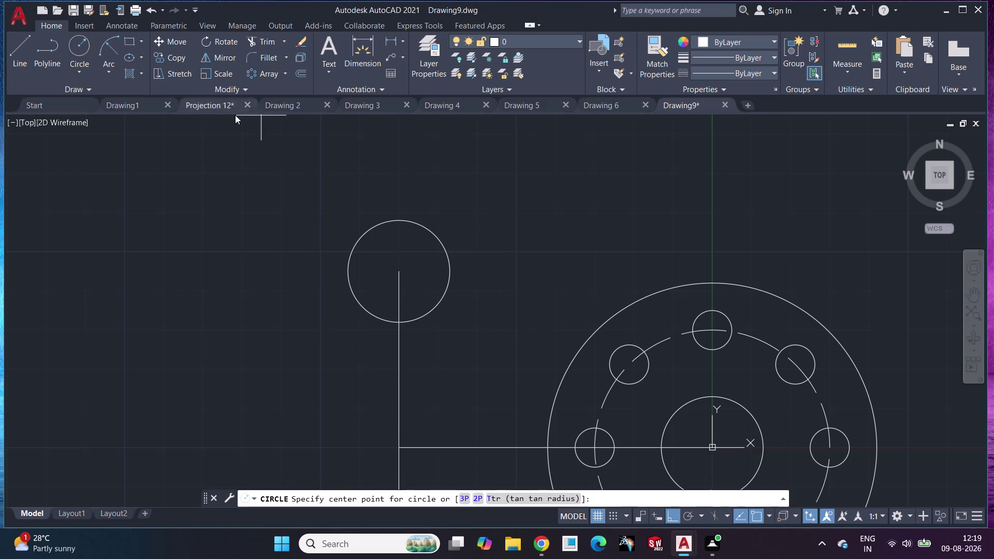
click(400, 273)
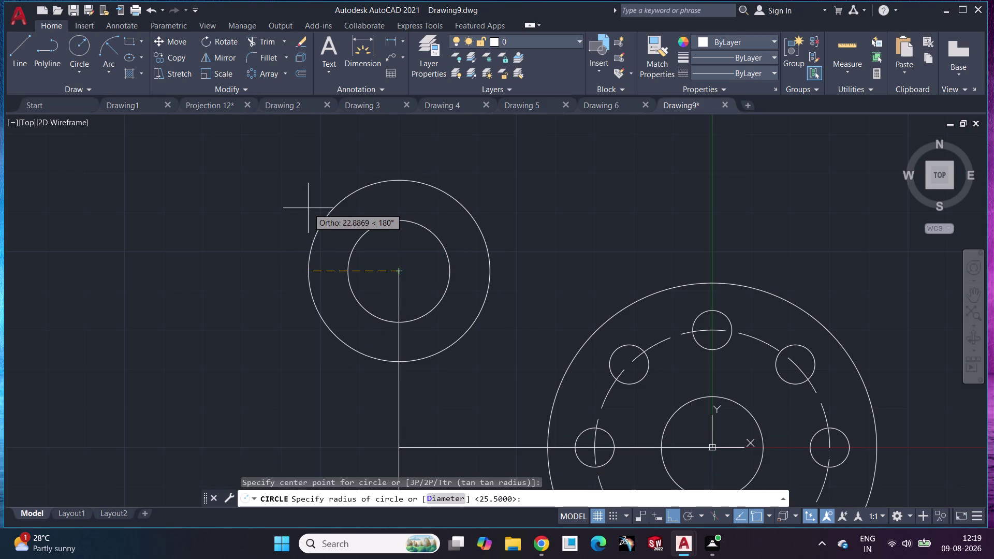
text(26)
key(Return)
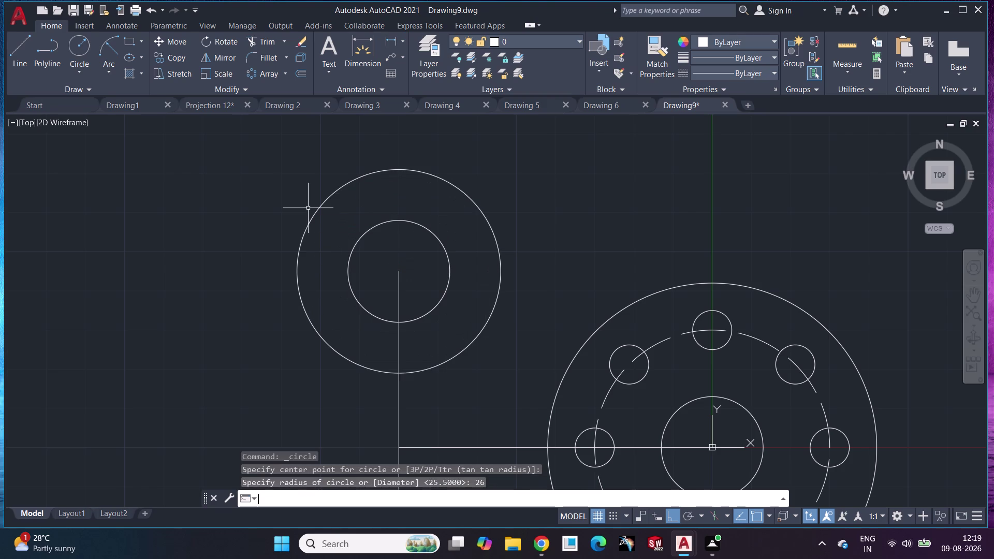
click(373, 47)
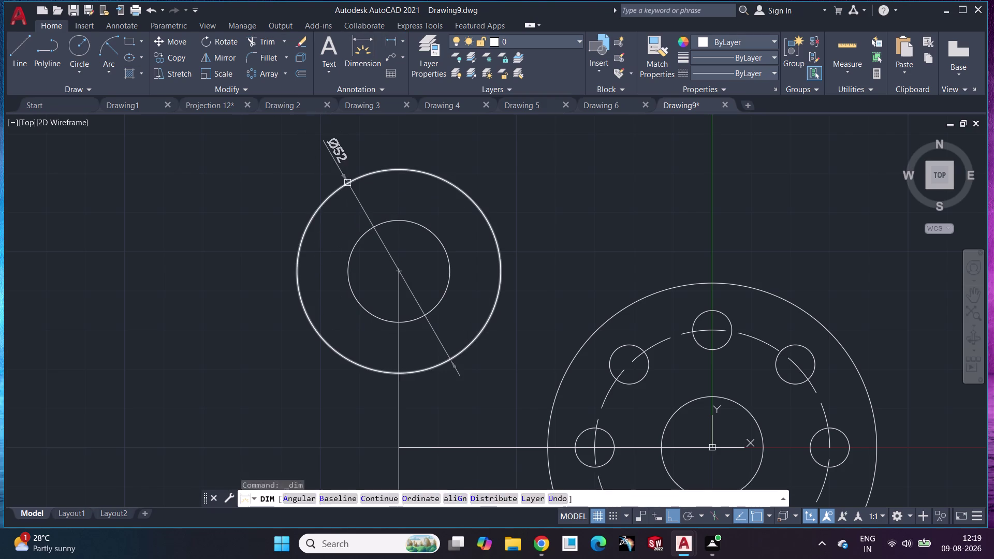
key(Escape)
scroll(down, 3)
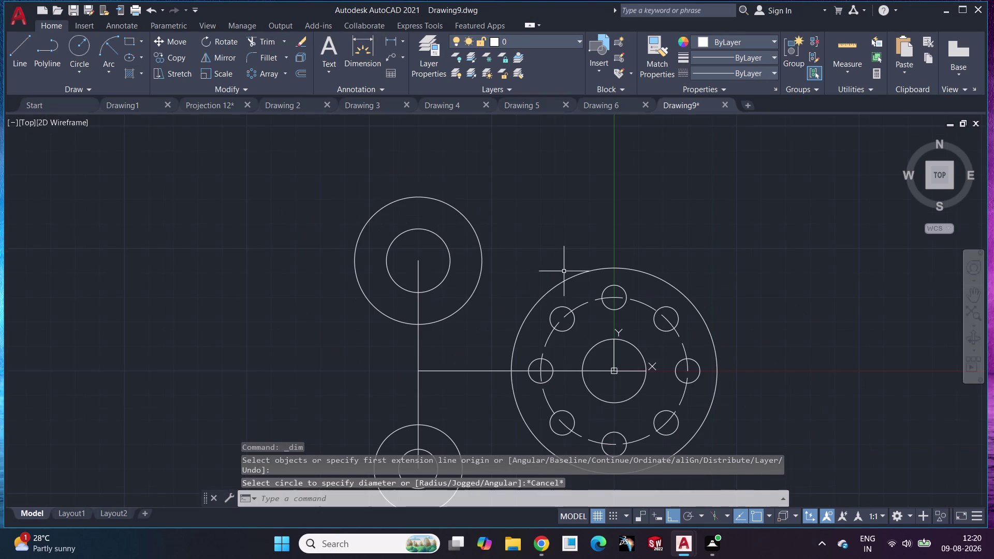
click(18, 46)
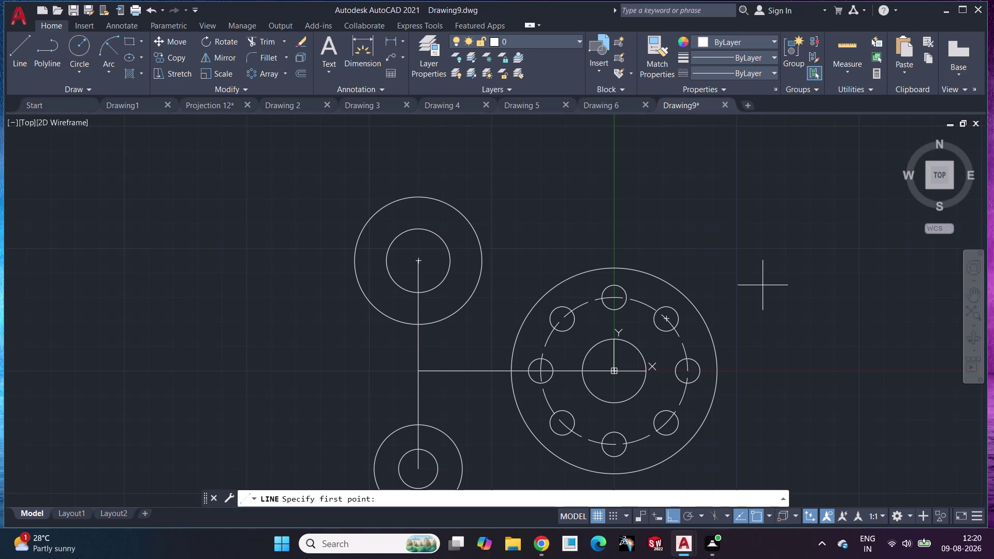
With ortho off, draw a line from the radius-26 circle's top, tangent to the flange circle.
click(429, 198)
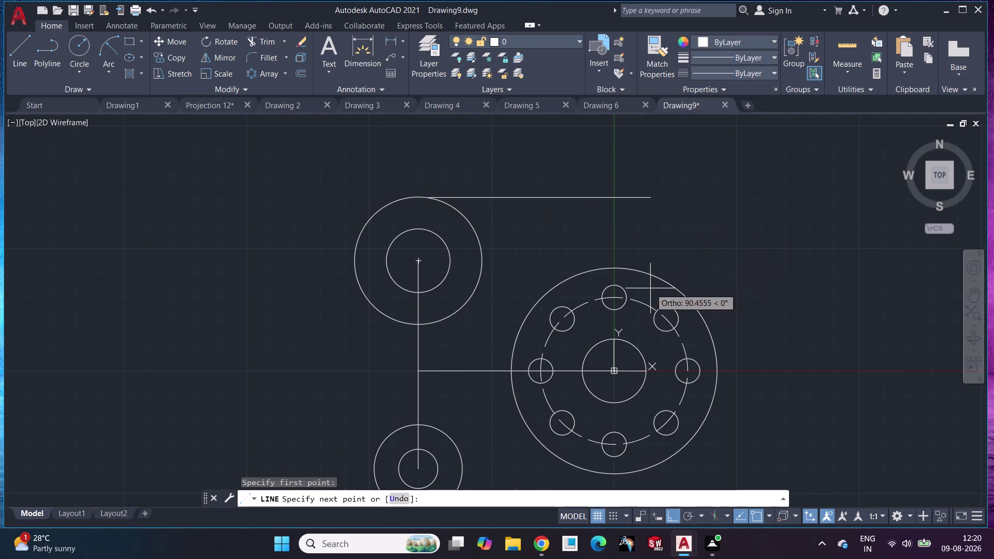
key(F12)
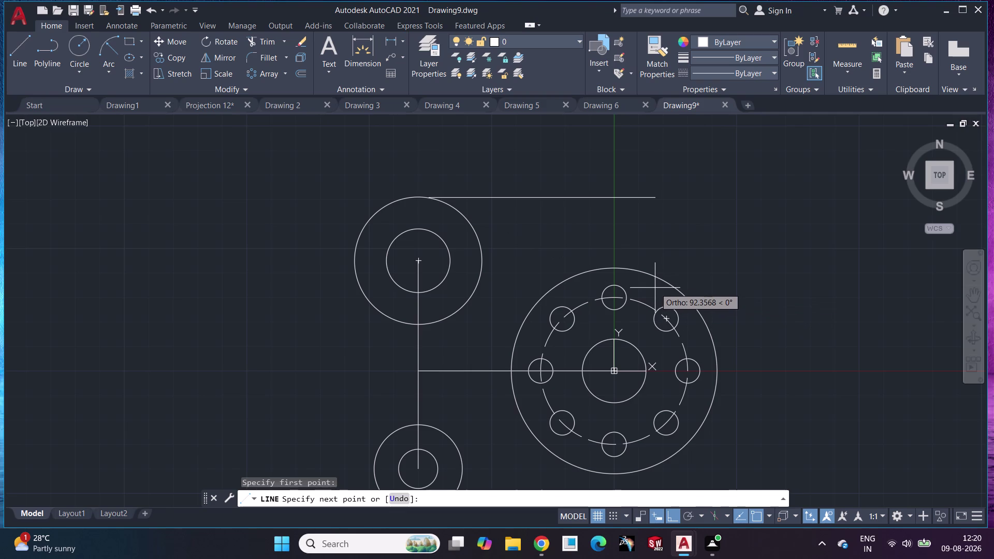
key(F8)
key(F12)
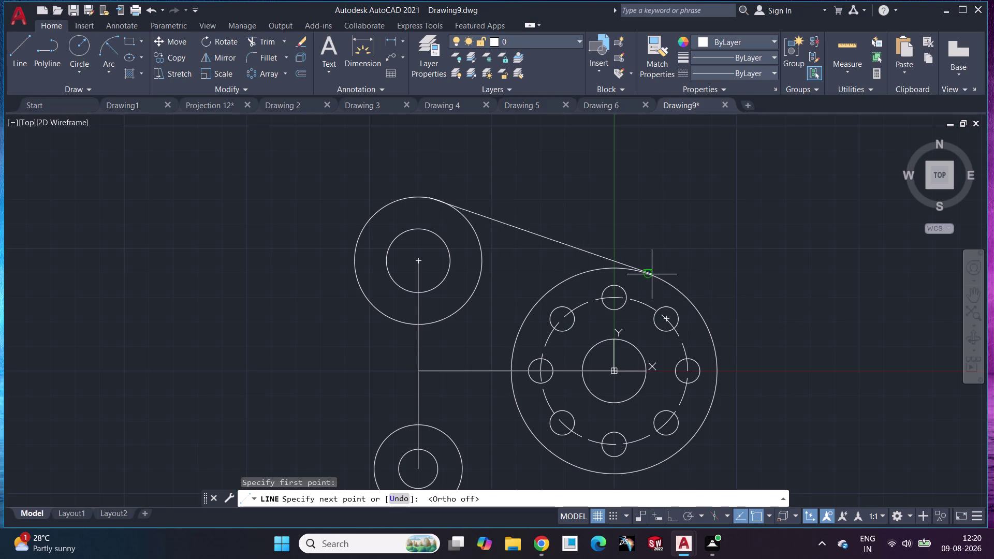
click(651, 275)
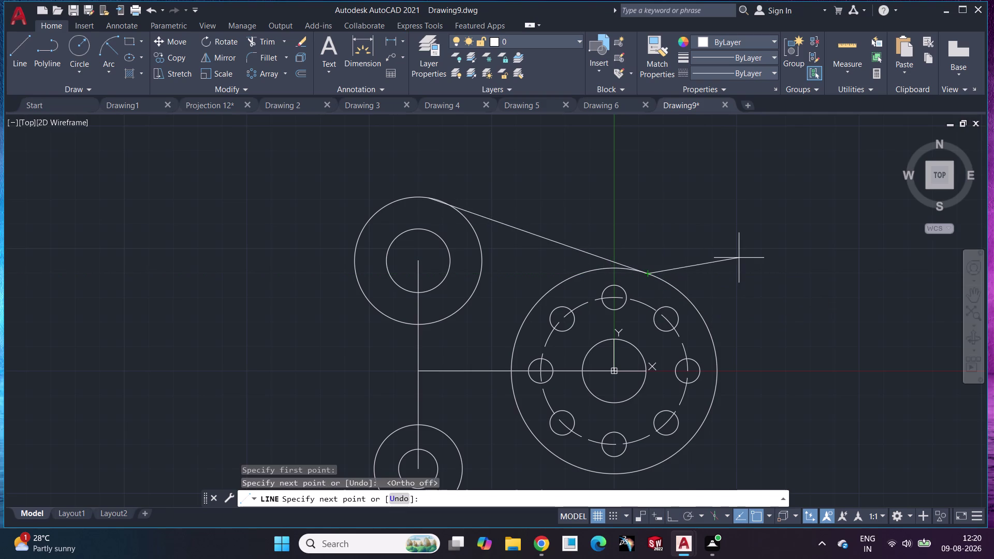
key(Escape)
scroll(down, 3)
scroll(up, 3)
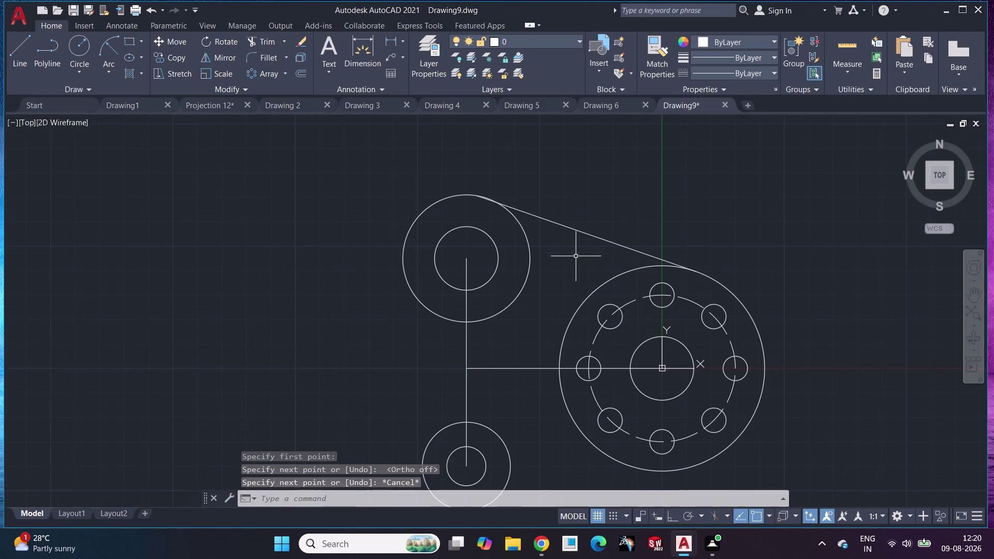
scroll(up, 3)
Attempt to trim the flange circle, then cancel and clear the selection.
scroll(up, 3)
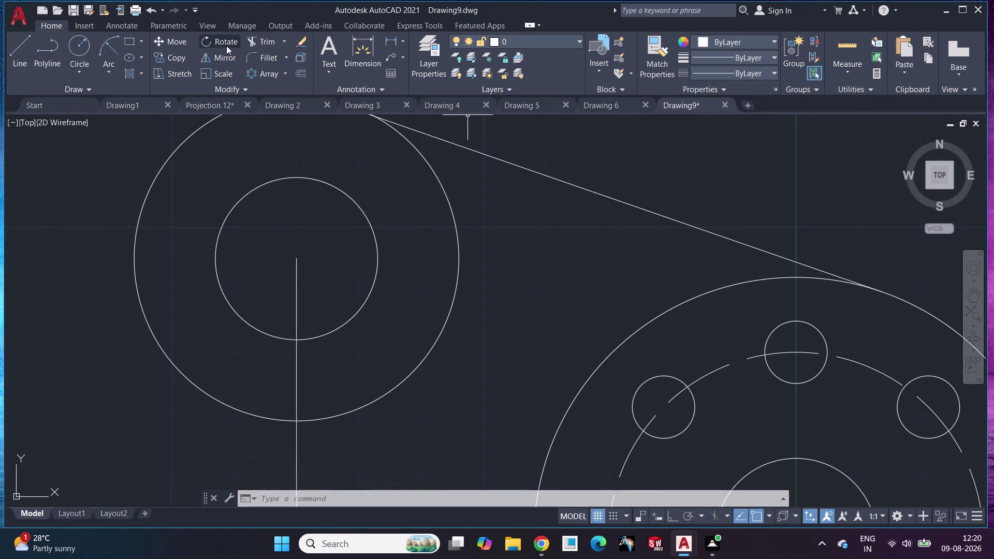
click(255, 37)
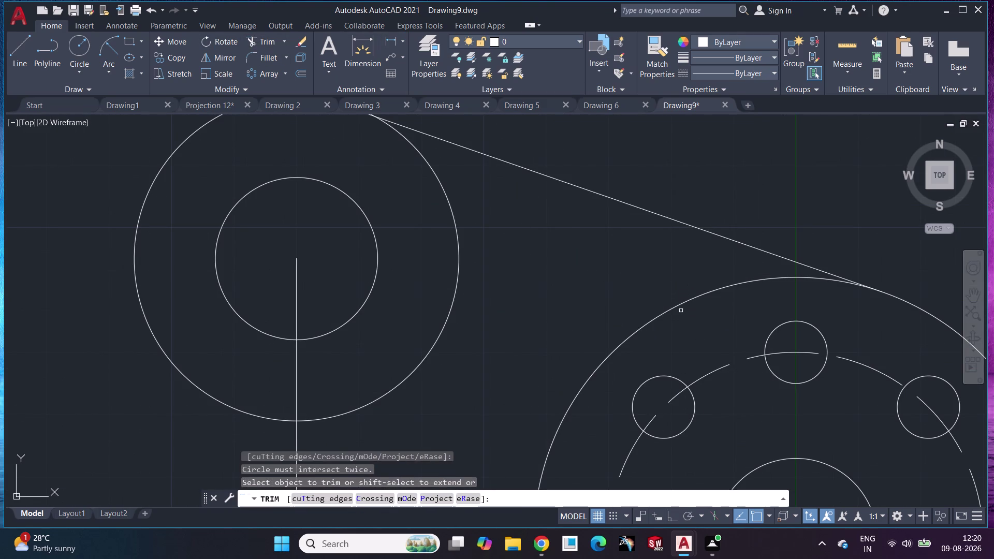
click(680, 305)
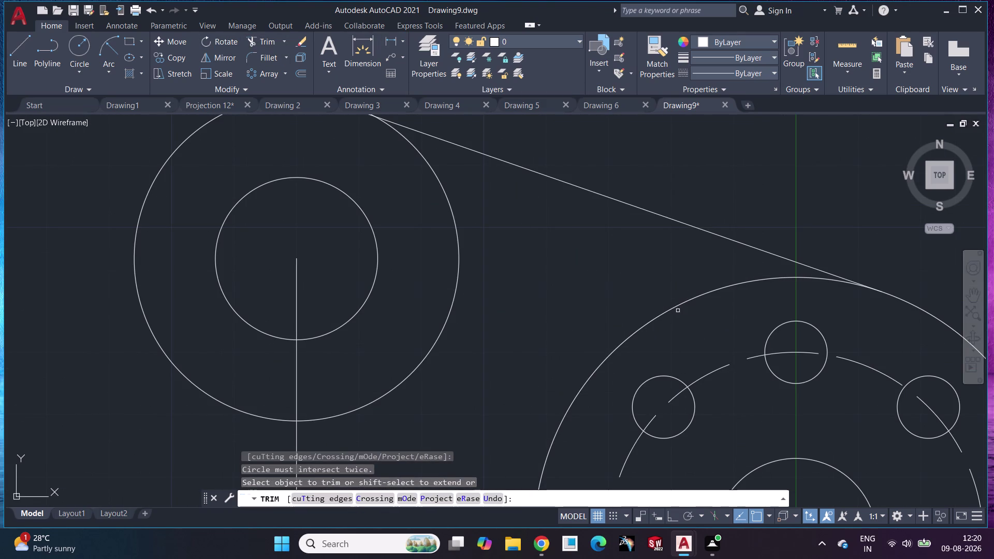
click(677, 309)
key(Escape)
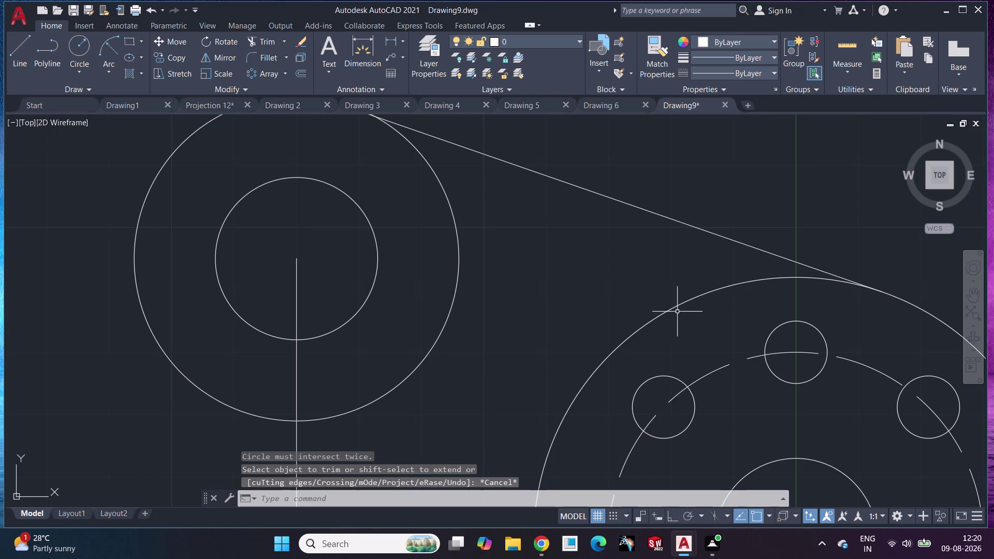
click(671, 309)
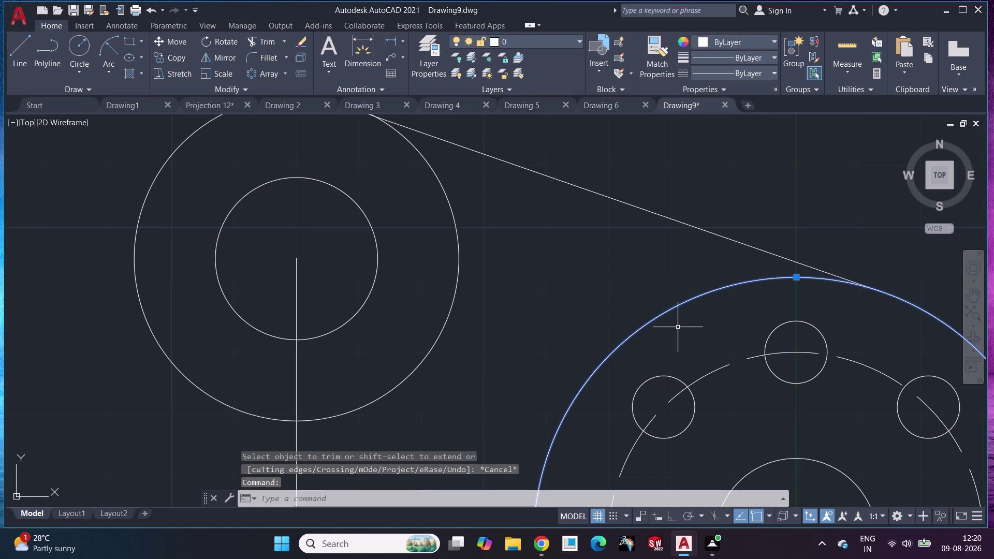
key(Escape)
Delete the horizontal line running to the flange centre.
scroll(down, 3)
middle_drag(703, 338, 604, 249)
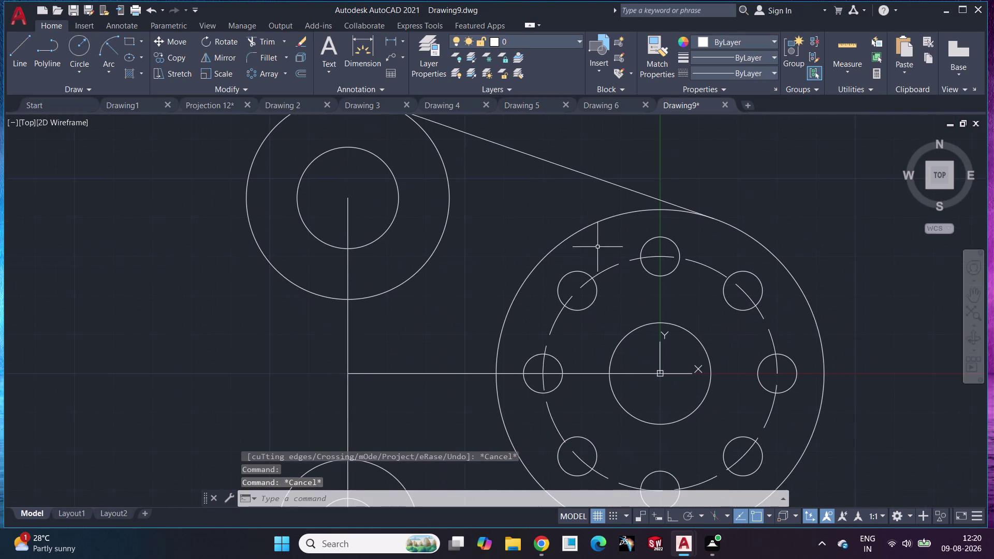
click(477, 373)
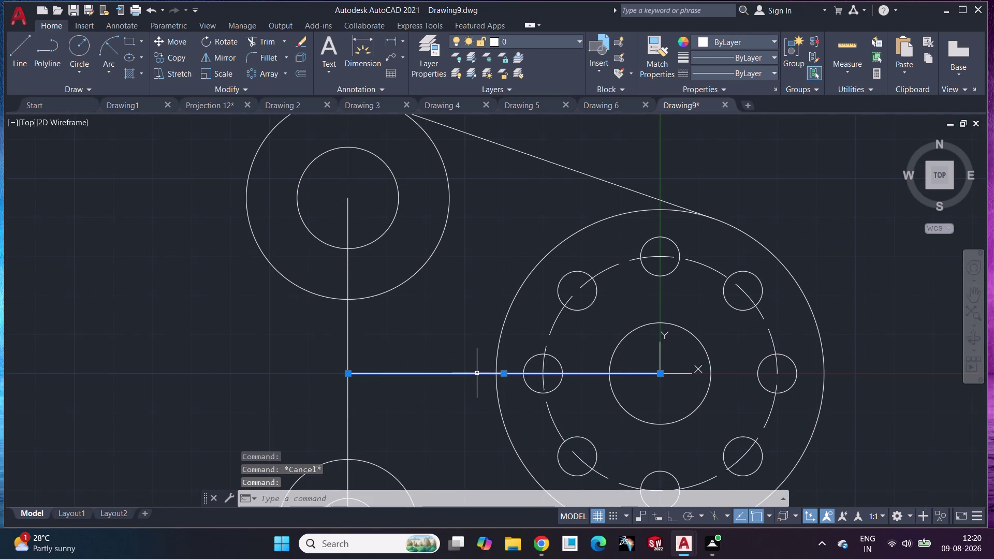
key(Delete)
middle_drag(509, 337, 477, 220)
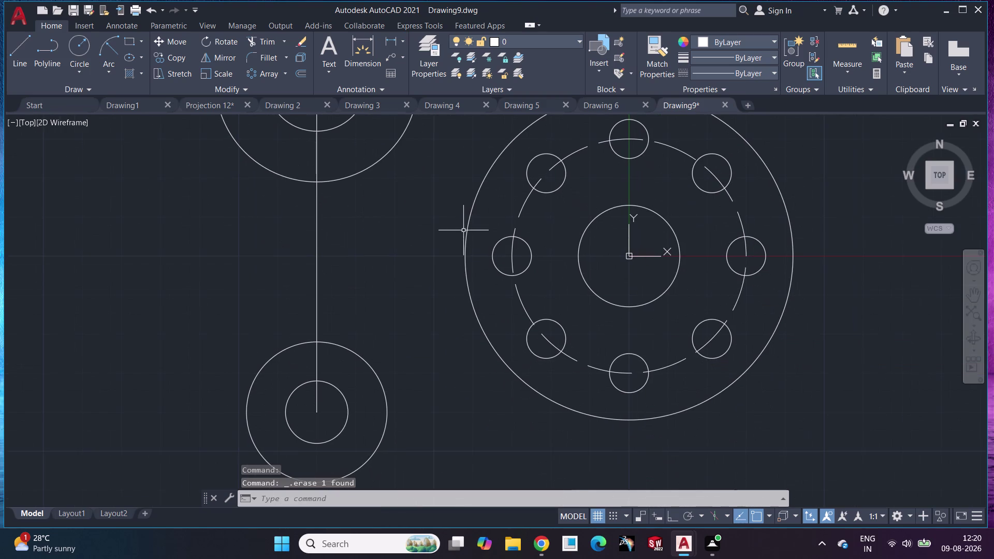
click(26, 45)
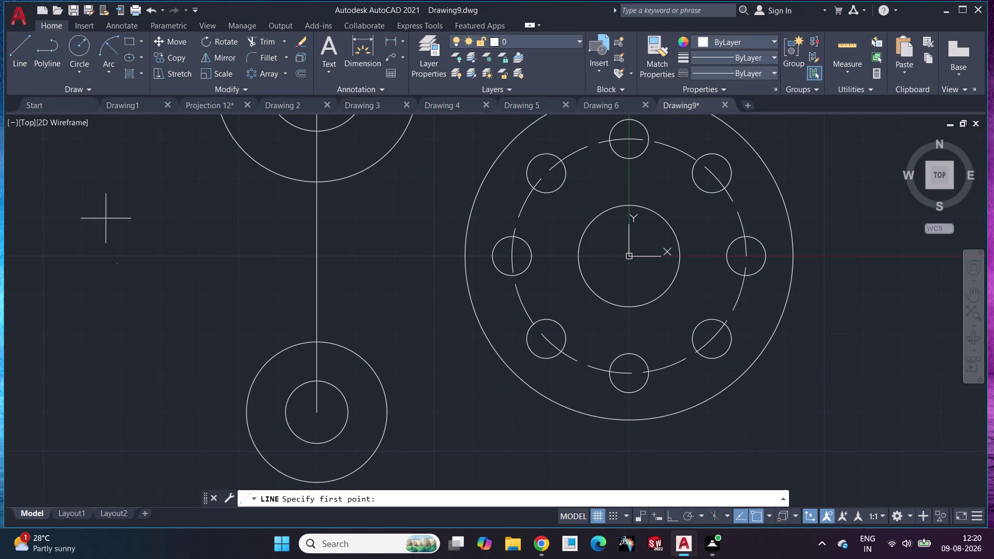
Draw a line tangent to the lower radius-18 circle's bottom and the flange circle's bottom.
middle_drag(520, 462, 529, 373)
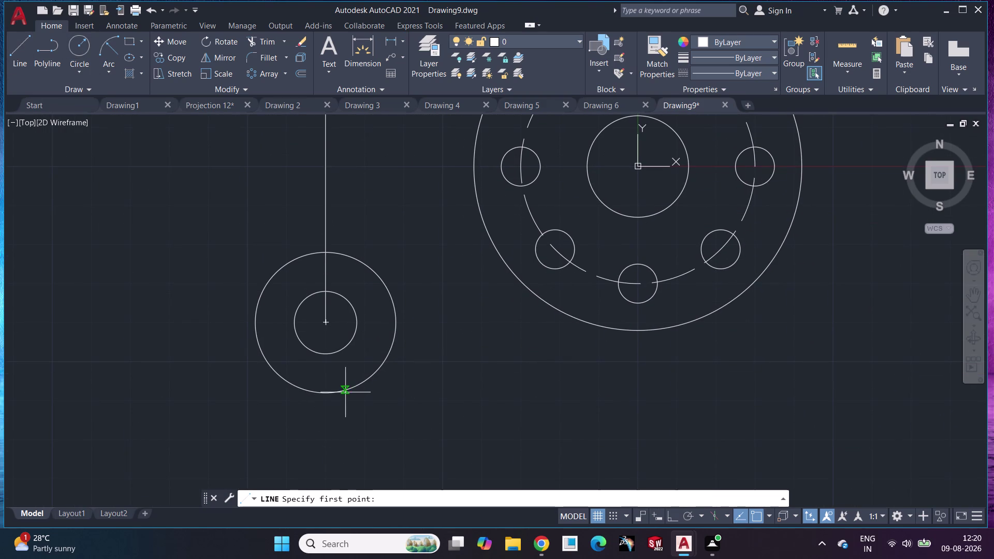
click(347, 391)
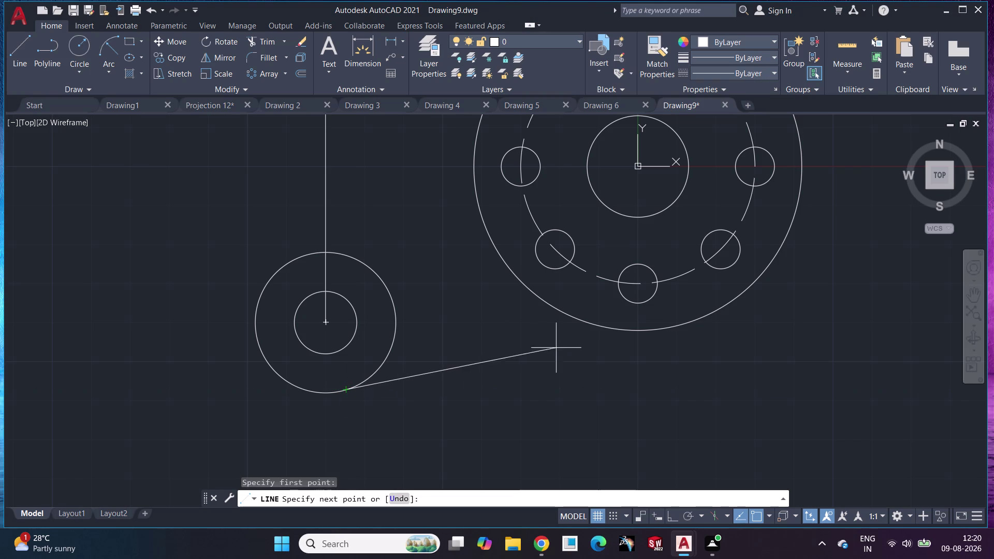
click(671, 331)
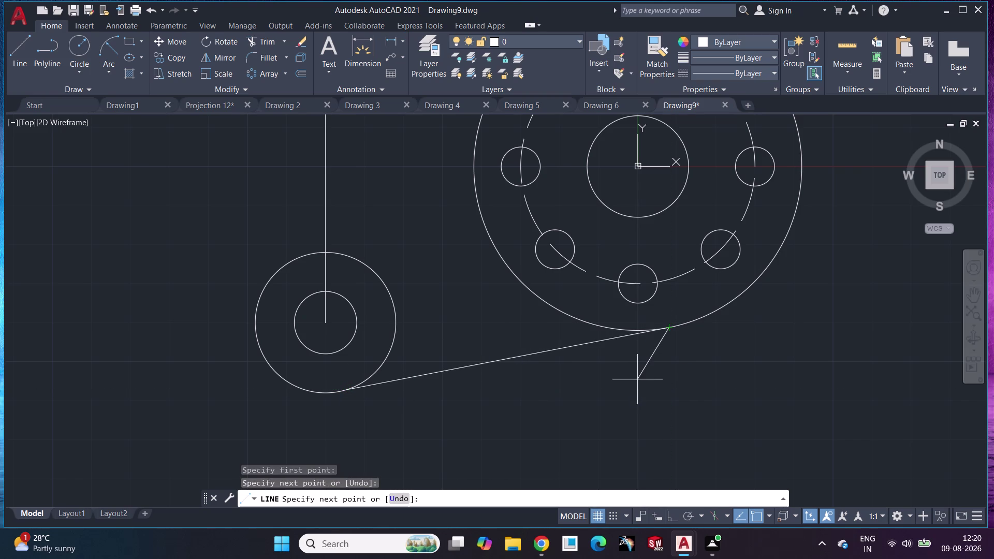
key(Escape)
click(264, 38)
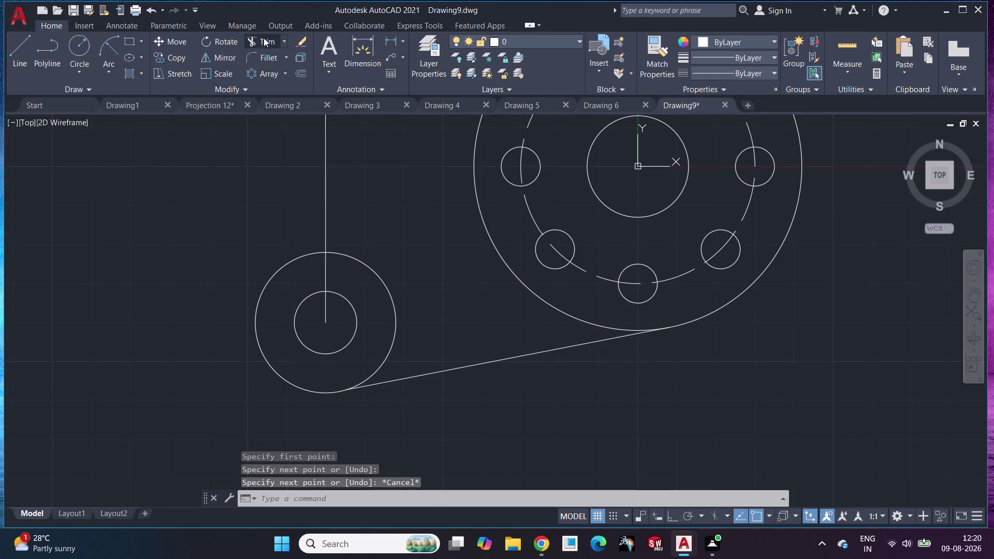
click(502, 258)
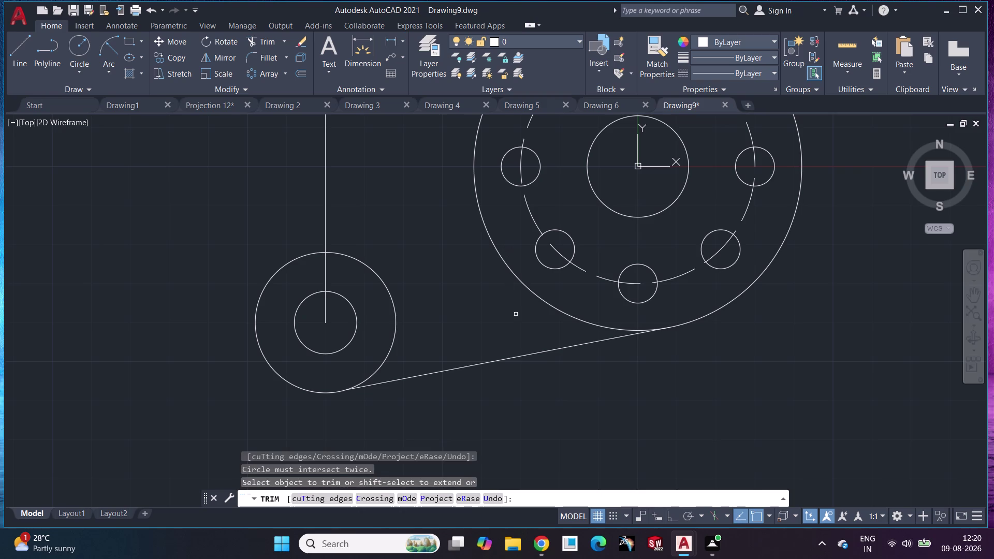
key(Escape)
Delete the flange's outer circle and redraw it at radius 42 on the flange centre.
click(526, 287)
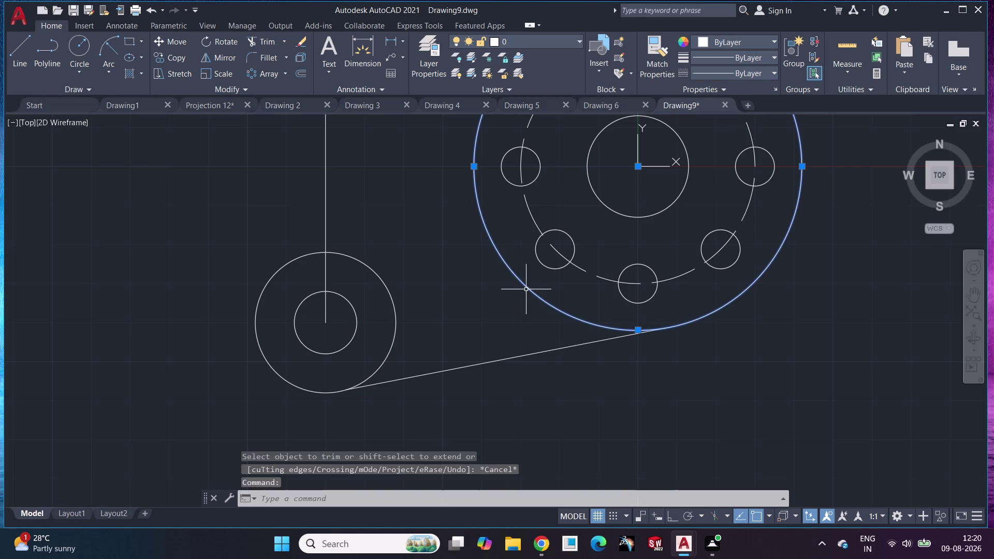
key(Delete)
middle_drag(511, 285, 484, 359)
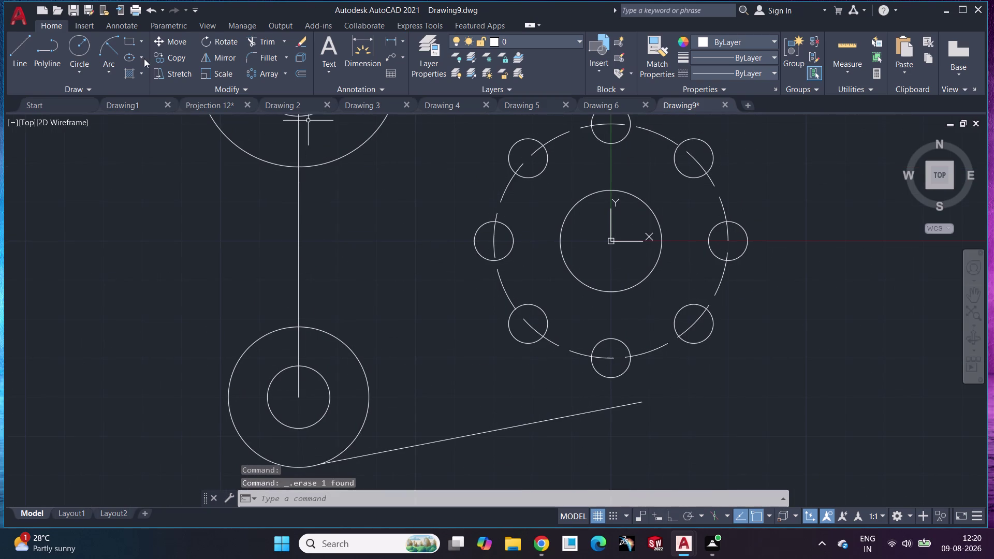
click(82, 48)
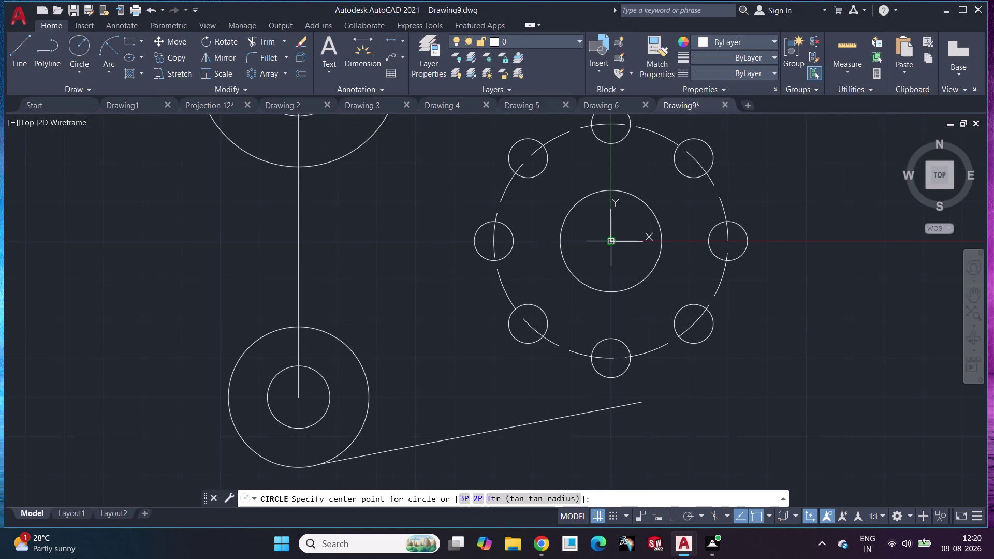
click(612, 241)
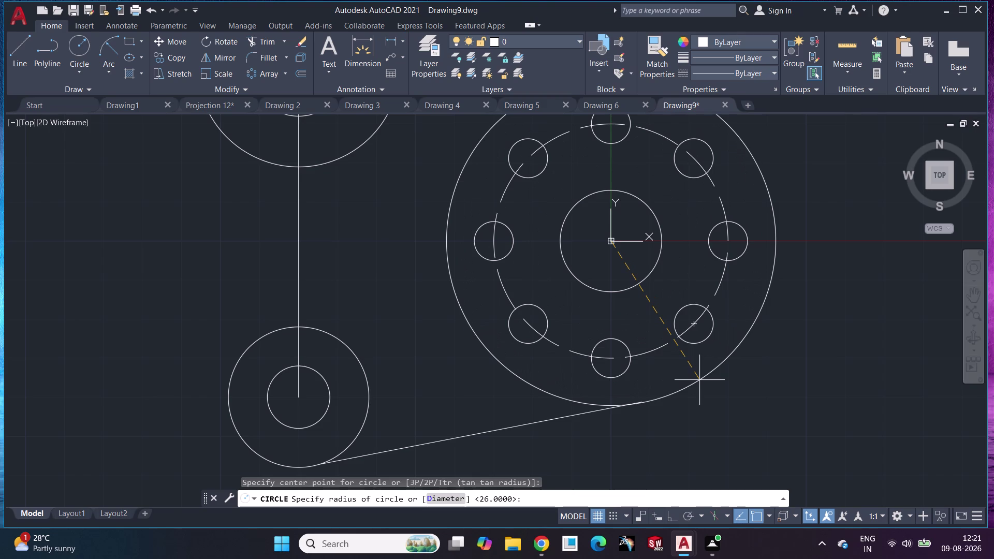
text(4)
text(2)
key(Return)
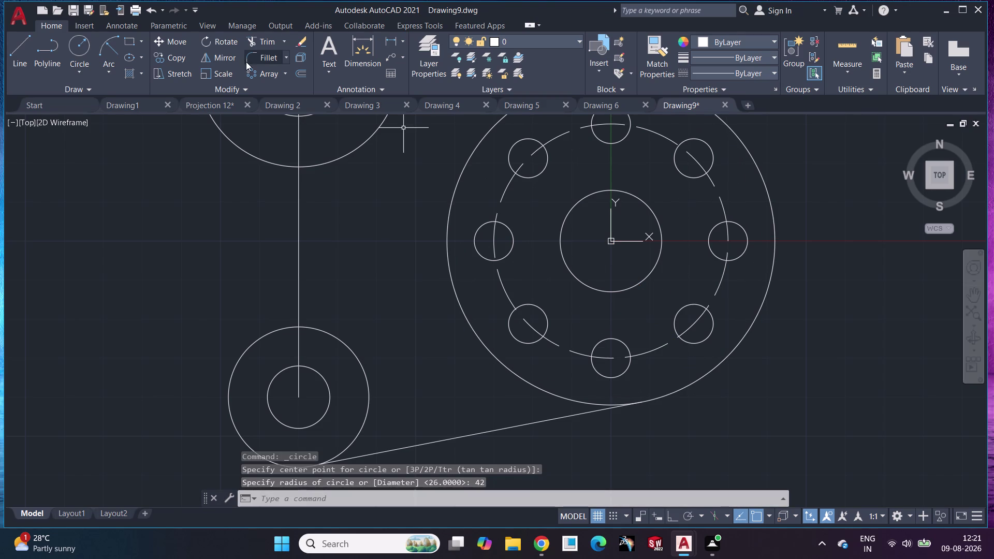
Attempt a trim on the radius-42 circle, cancel, and pan to show the whole assembly.
click(269, 39)
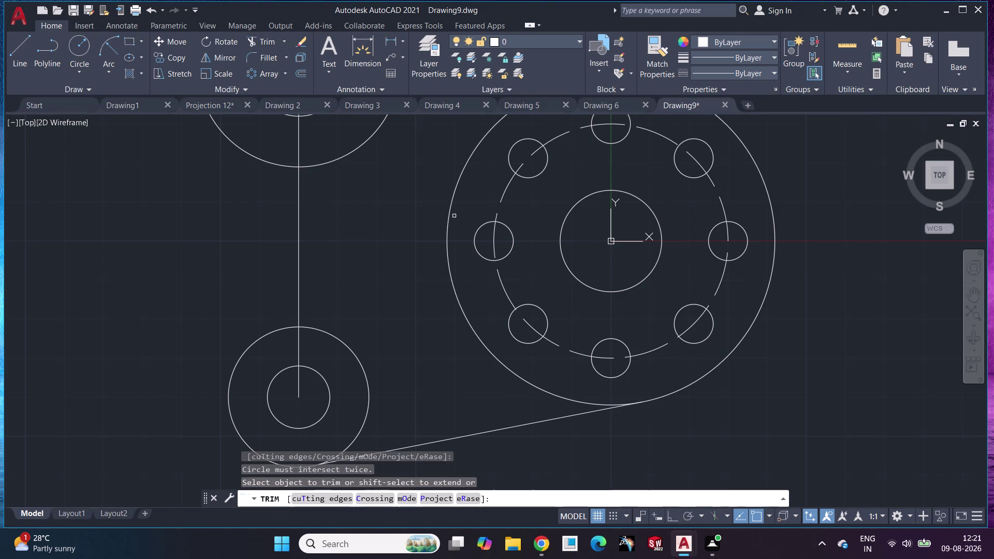
click(450, 206)
key(Escape)
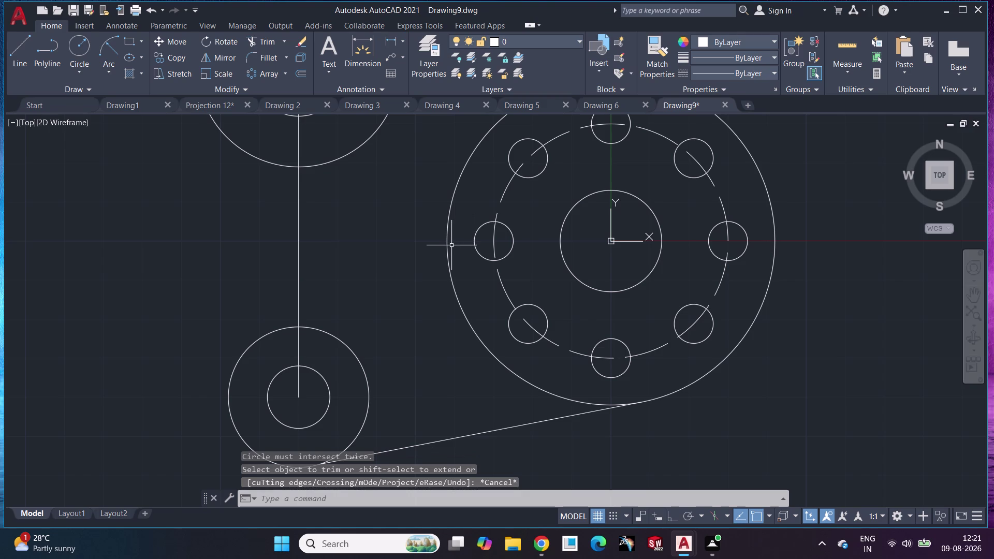
scroll(down, 3)
middle_drag(407, 247, 411, 300)
middle_drag(411, 301, 416, 306)
middle_click(417, 308)
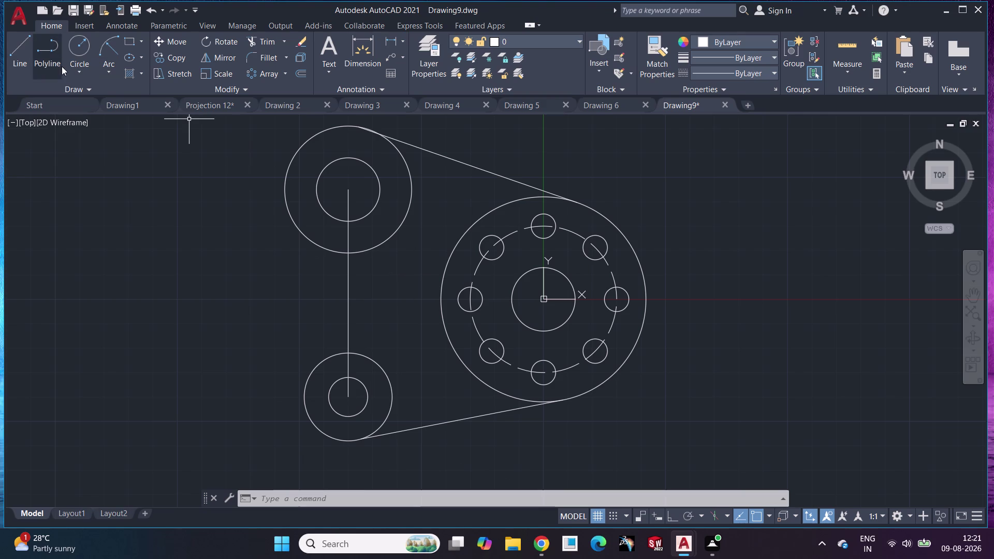
Start a tangent-tangent circle, then cancel it and zoom to the upper wheel's tangent line.
click(75, 73)
click(128, 206)
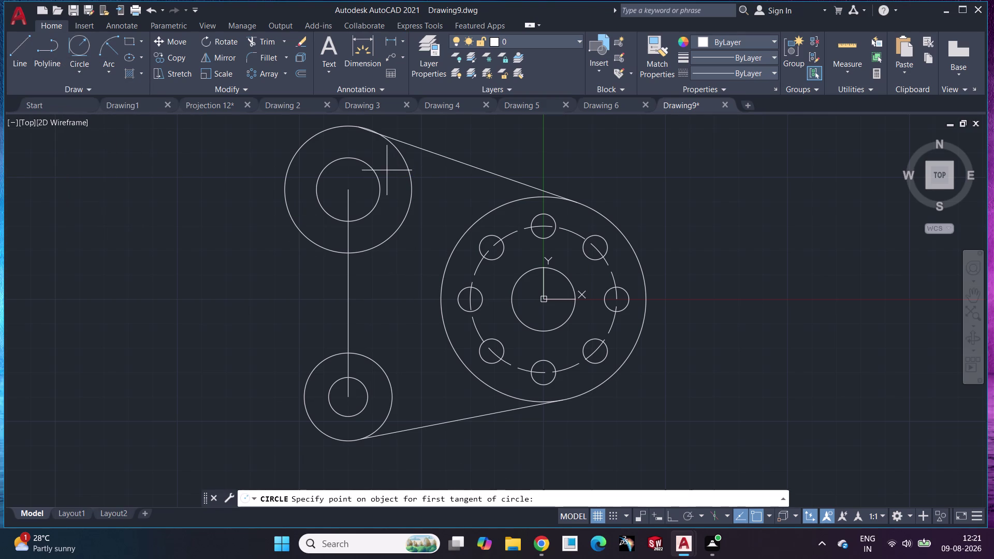
key(Escape)
scroll(up, 3)
middle_drag(386, 149, 393, 230)
scroll(up, 3)
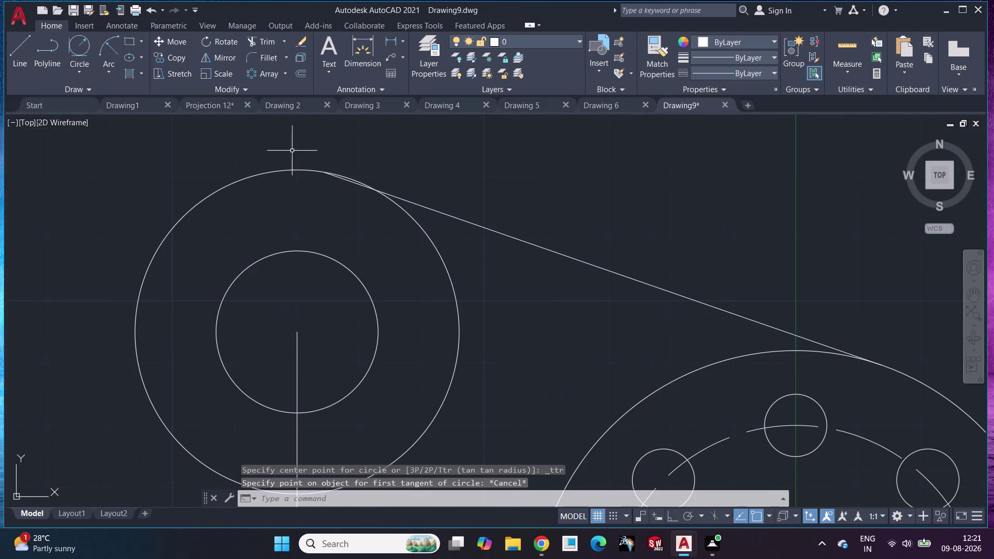
Trim away the unwanted piece of the upper wheel circle.
click(259, 47)
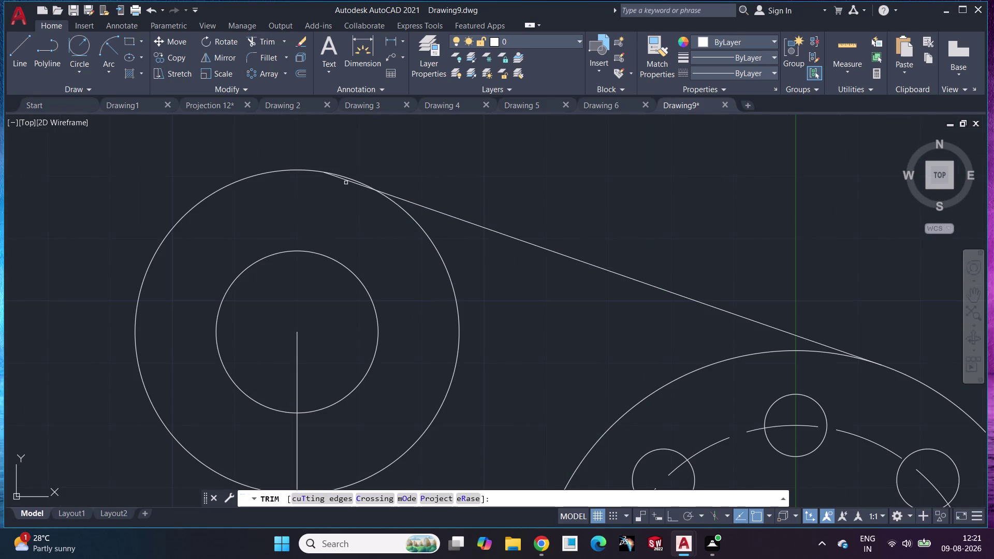
click(356, 185)
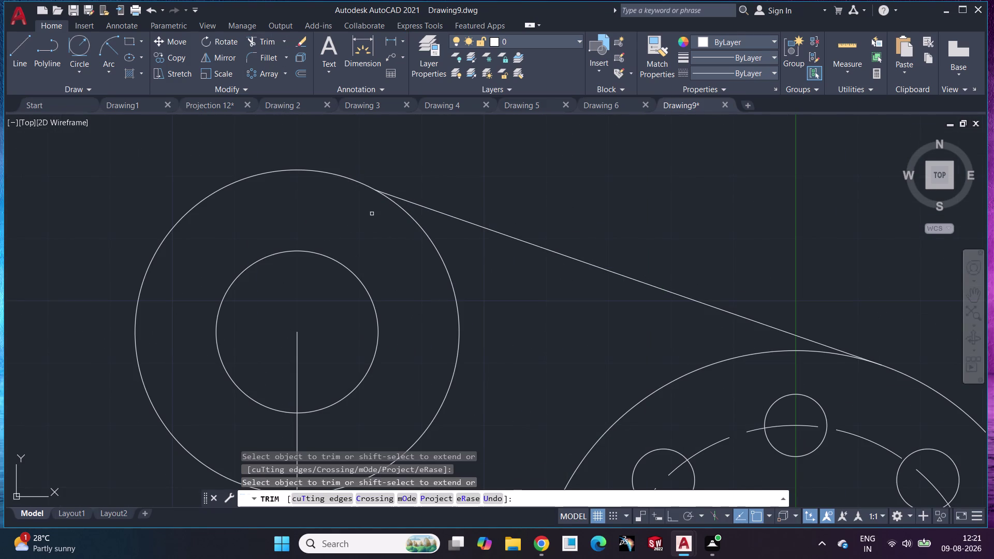
scroll(down, 3)
middle_drag(373, 224, 374, 42)
middle_drag(391, 292, 387, 162)
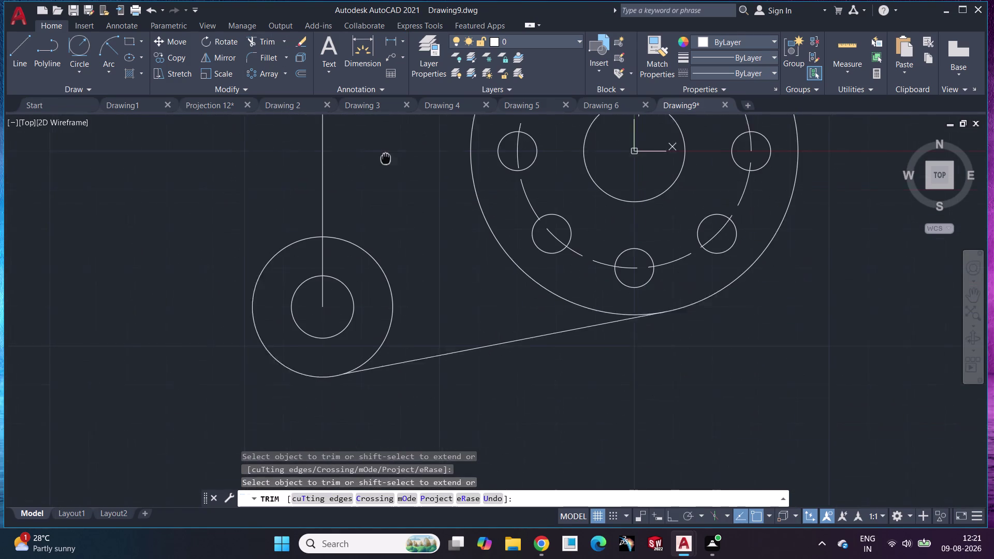
middle_drag(387, 161, 385, 150)
Trim the unneeded left portion of the flange circle, then exit Trim.
scroll(down, 3)
scroll(up, 3)
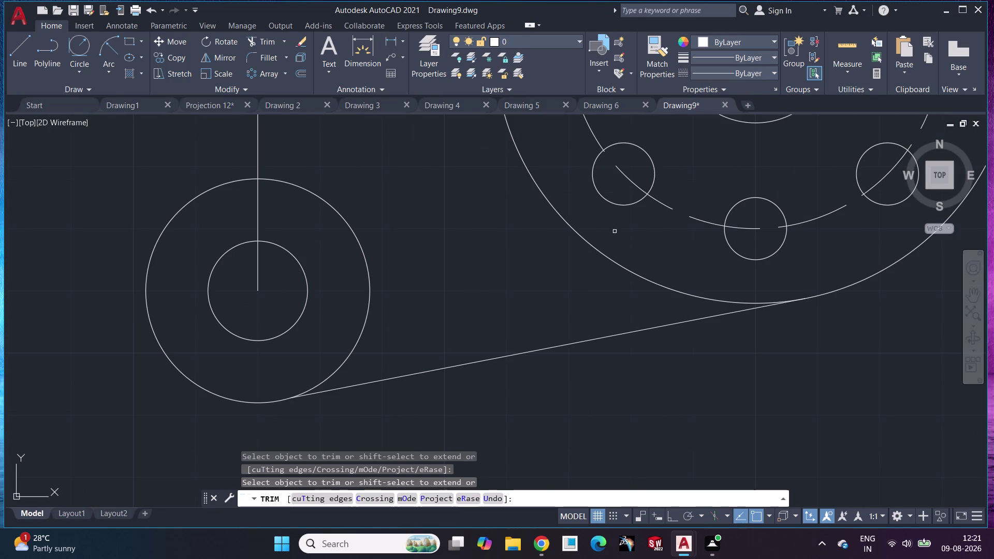
click(602, 253)
scroll(down, 3)
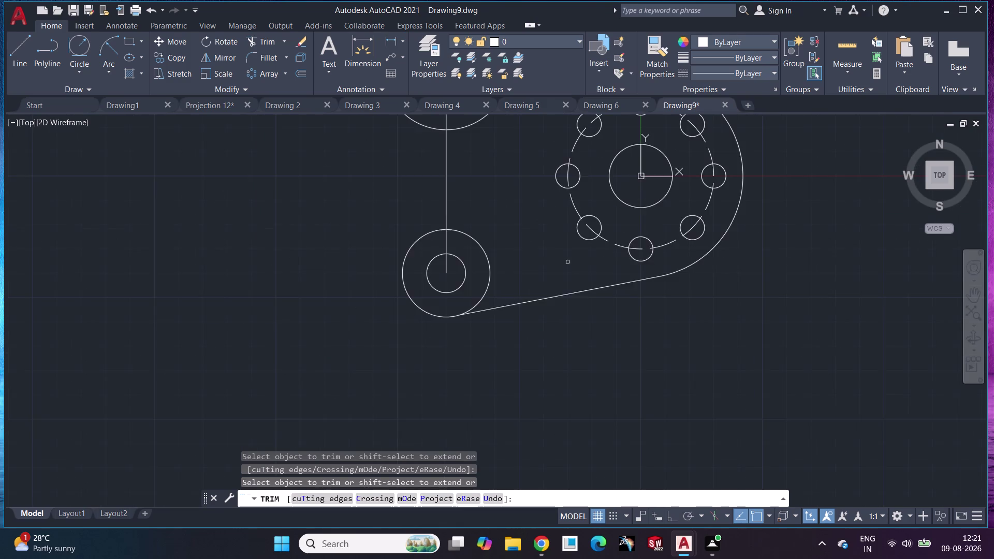
middle_drag(567, 262, 553, 350)
scroll(up, 3)
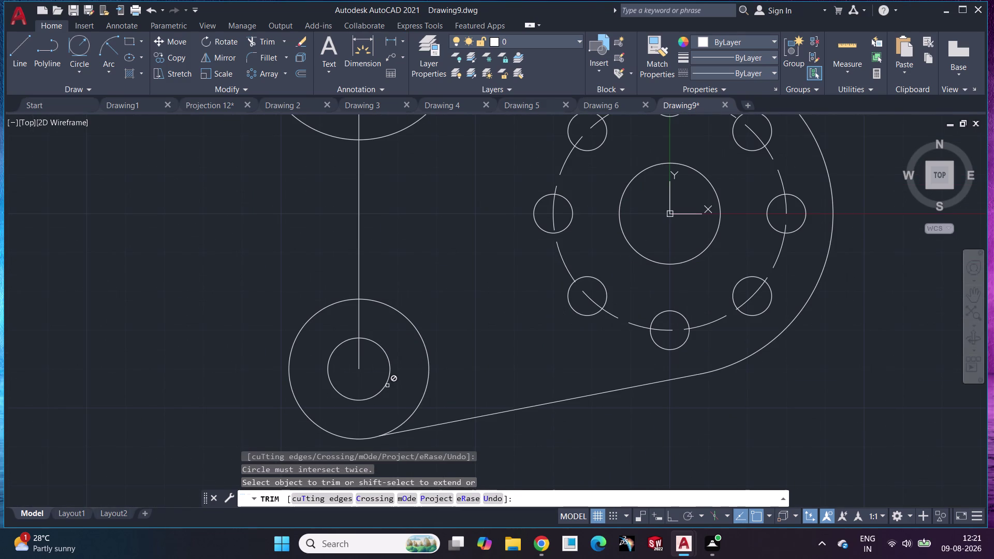
key(grave)
key(Escape)
scroll(down, 3)
middle_drag(478, 304, 497, 356)
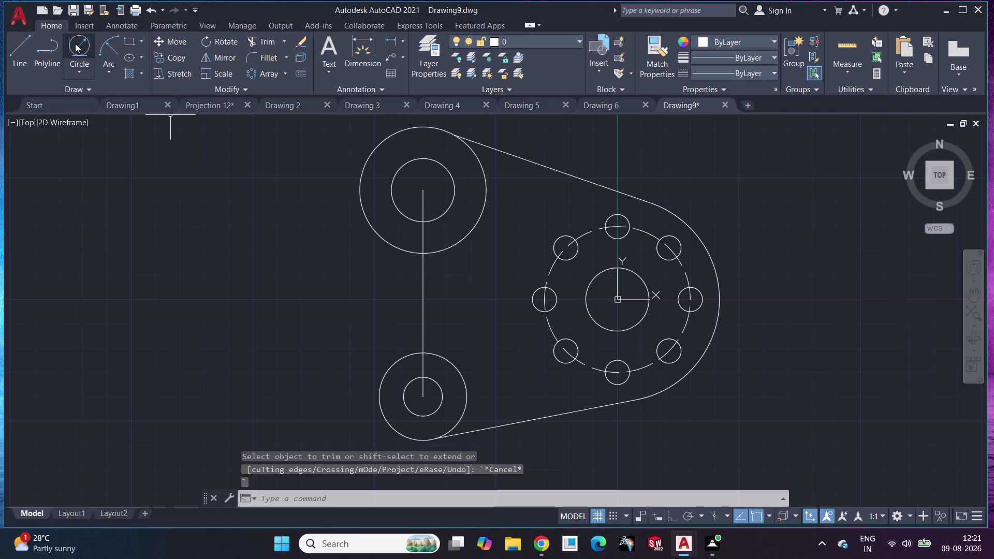
Draw a radius-42 circle tangent to the top and bottom circles.
click(75, 44)
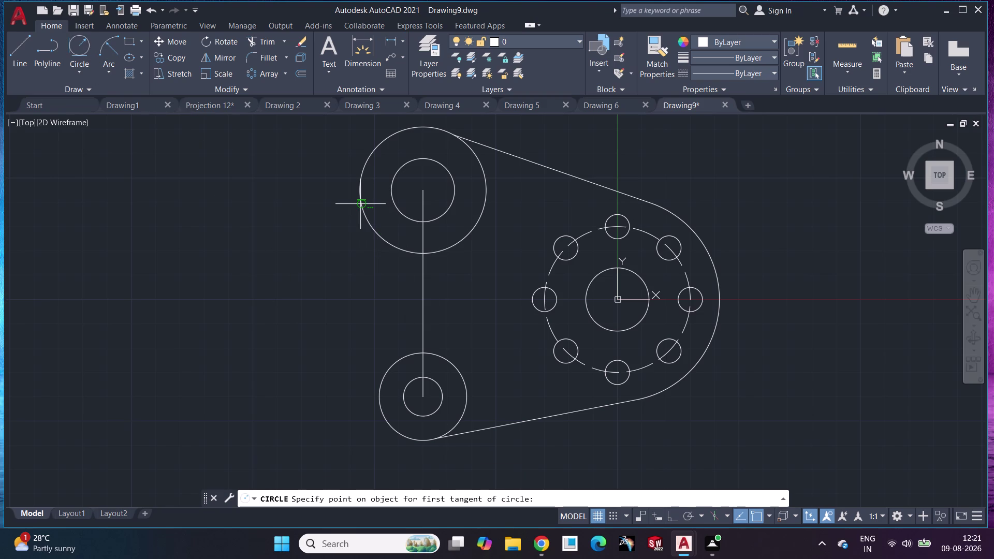
click(372, 227)
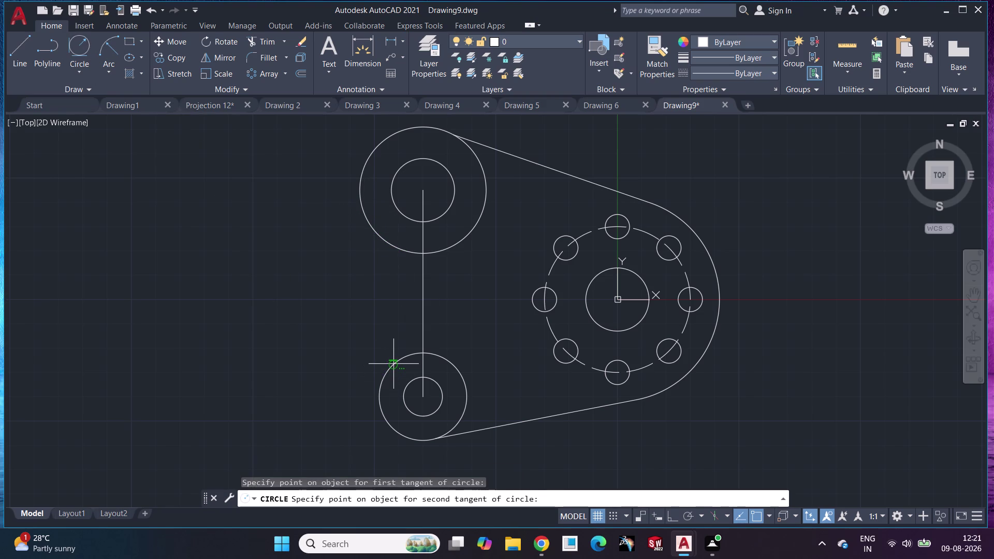
click(394, 364)
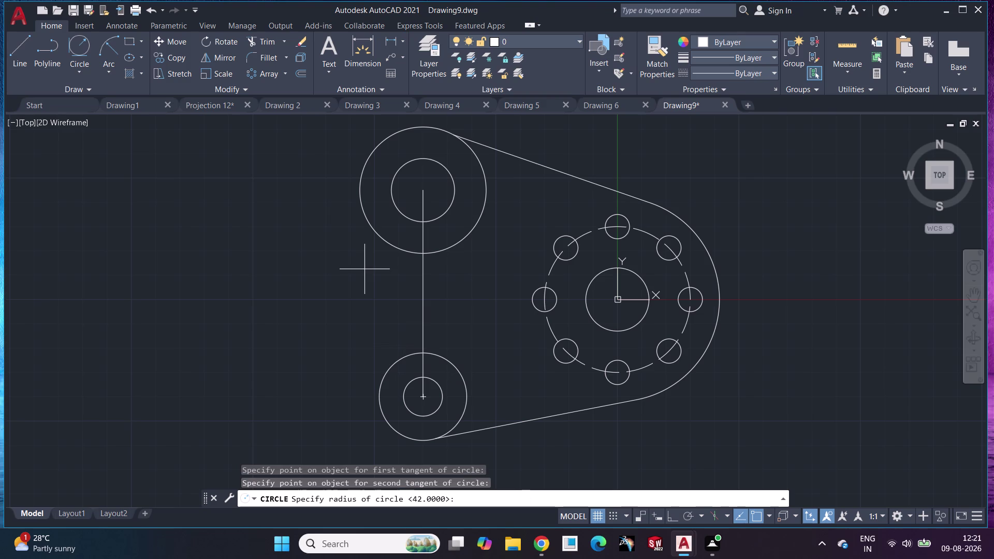
text(42)
key(Return)
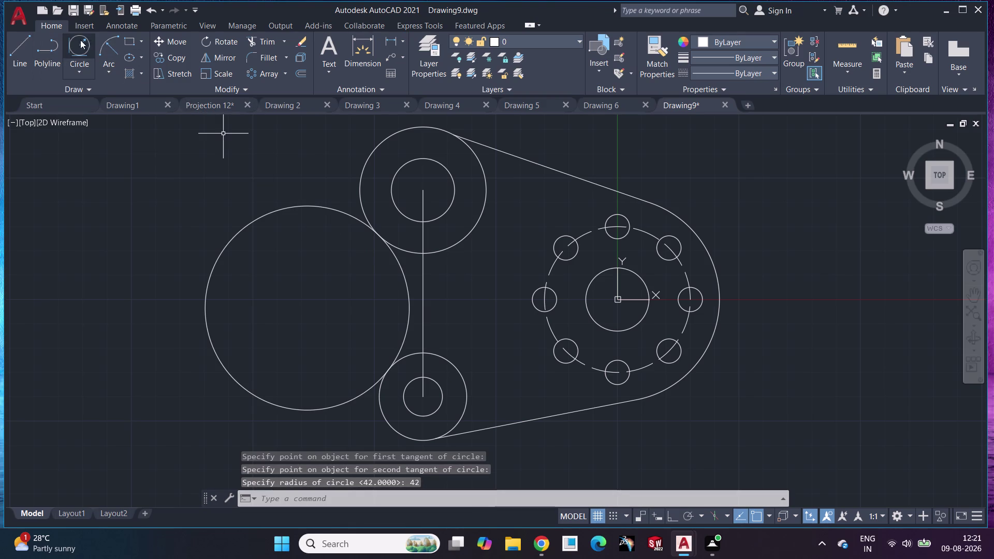
Draw a radius-96 circle tangent to both circles' right sides, then undo it.
click(69, 43)
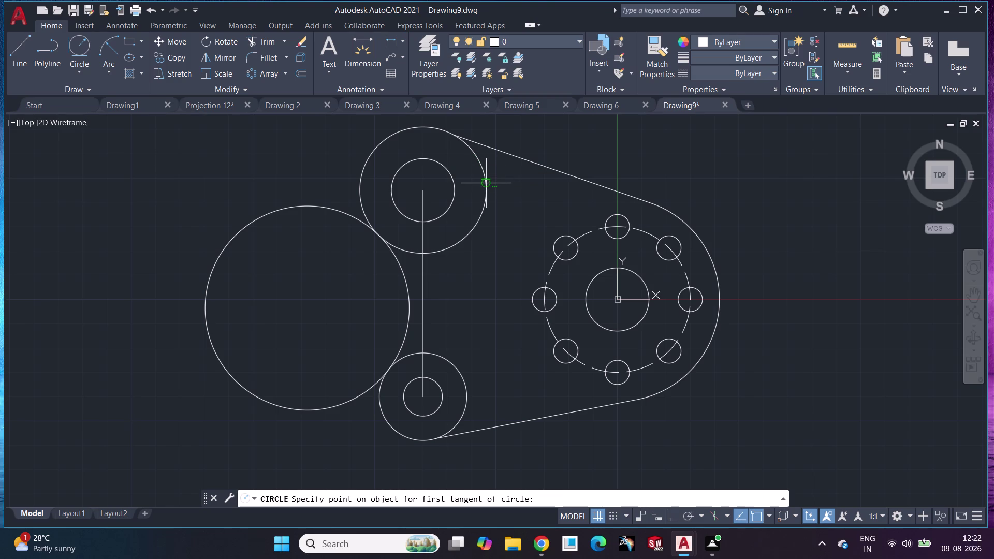
click(486, 184)
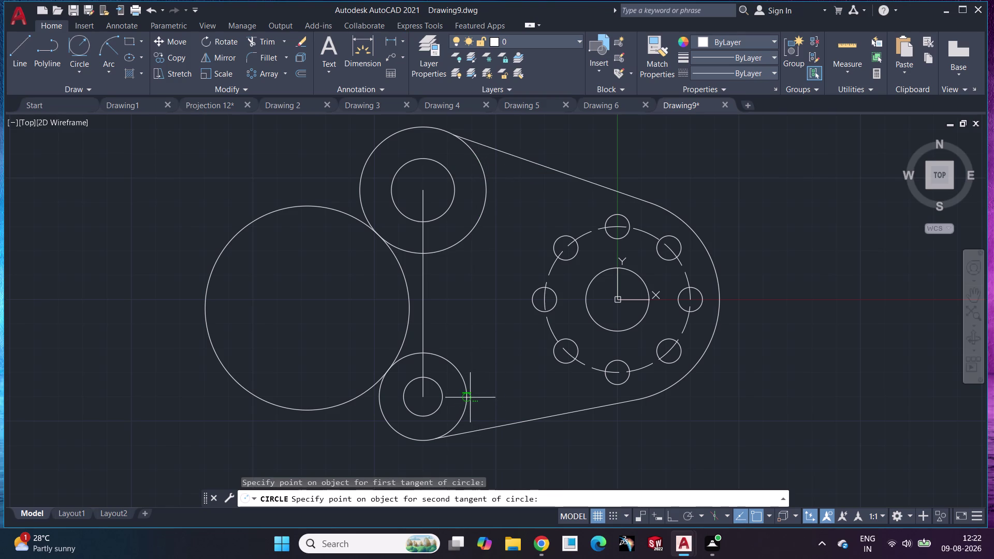
click(466, 392)
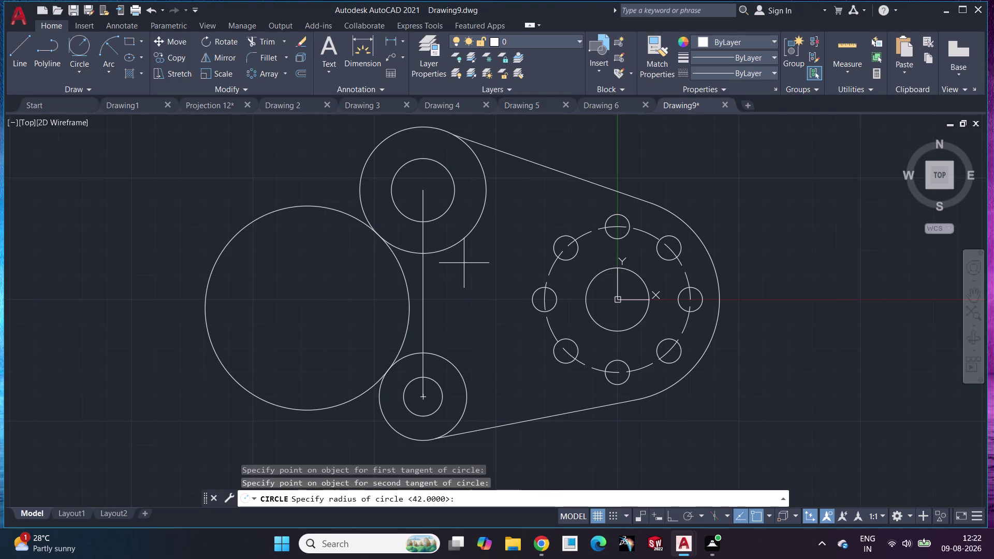
text(96)
key(Return)
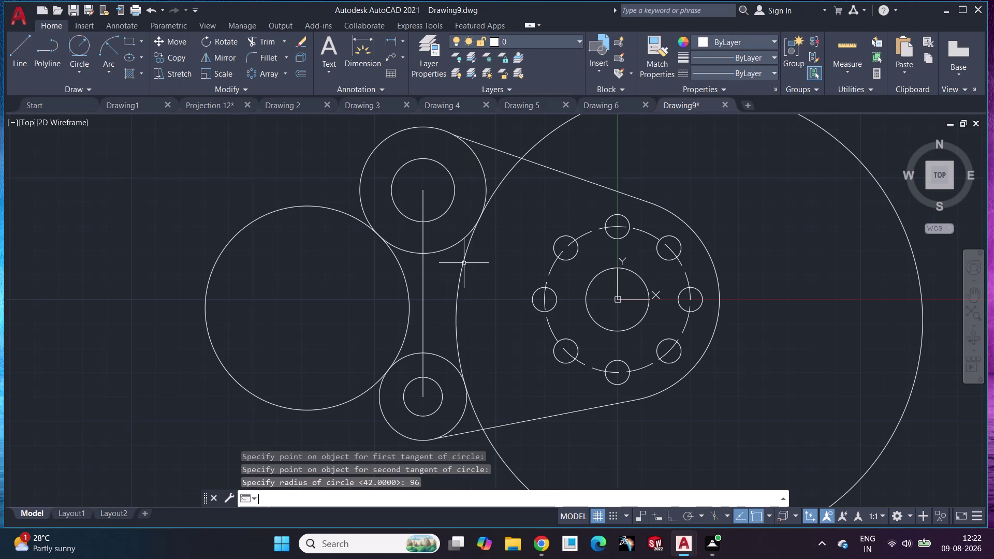
key(ctrl+z)
Retry the radius-96 tangent circle and undo the misplaced result.
click(79, 44)
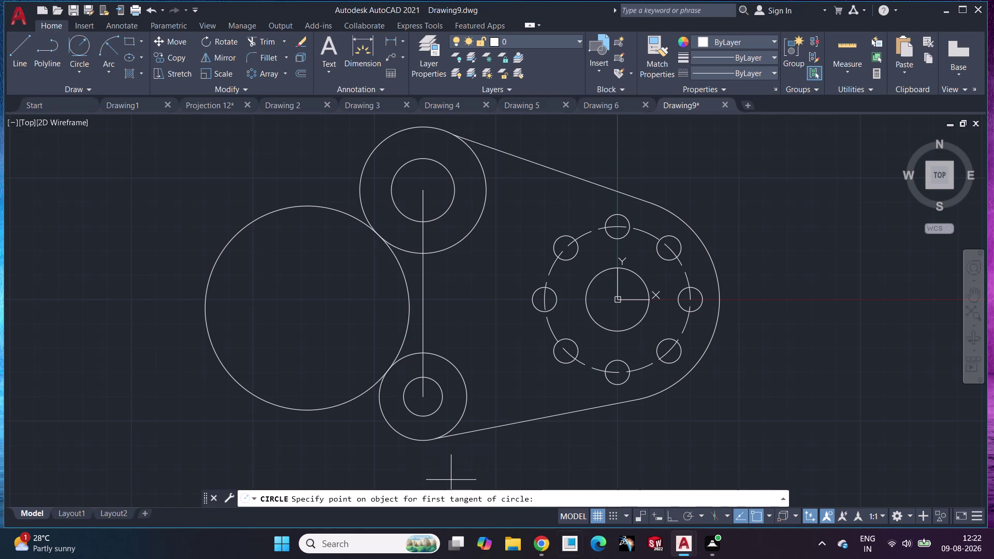
click(463, 381)
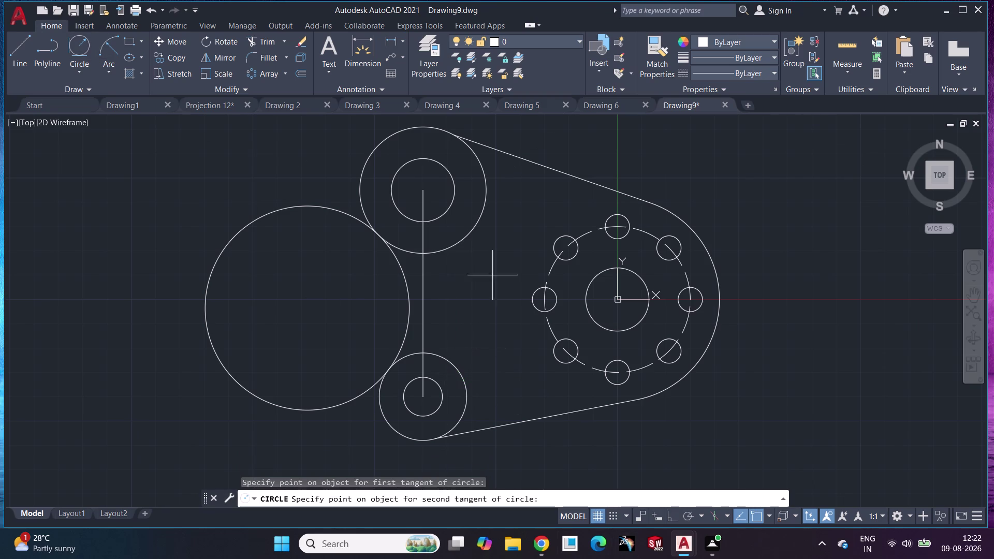
click(486, 177)
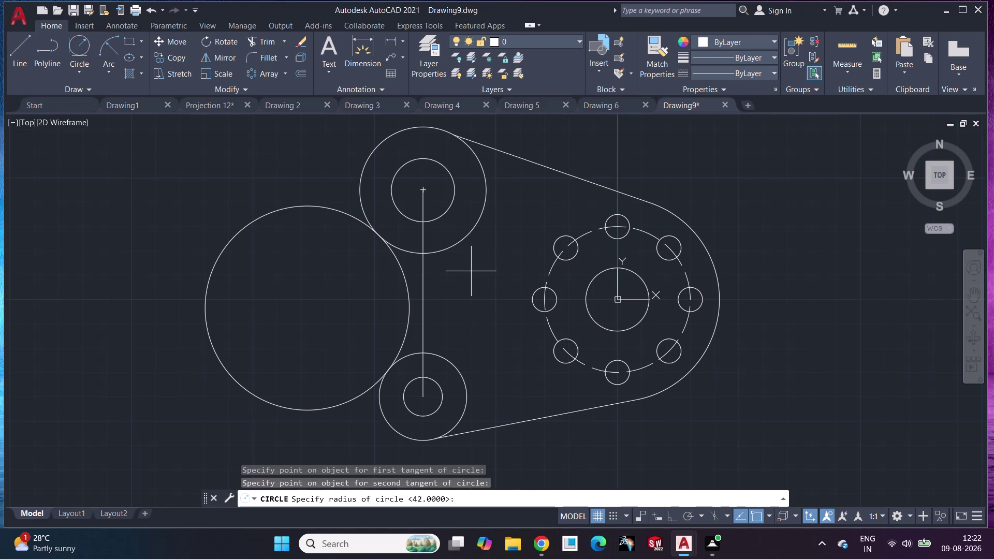
text(96)
key(Return)
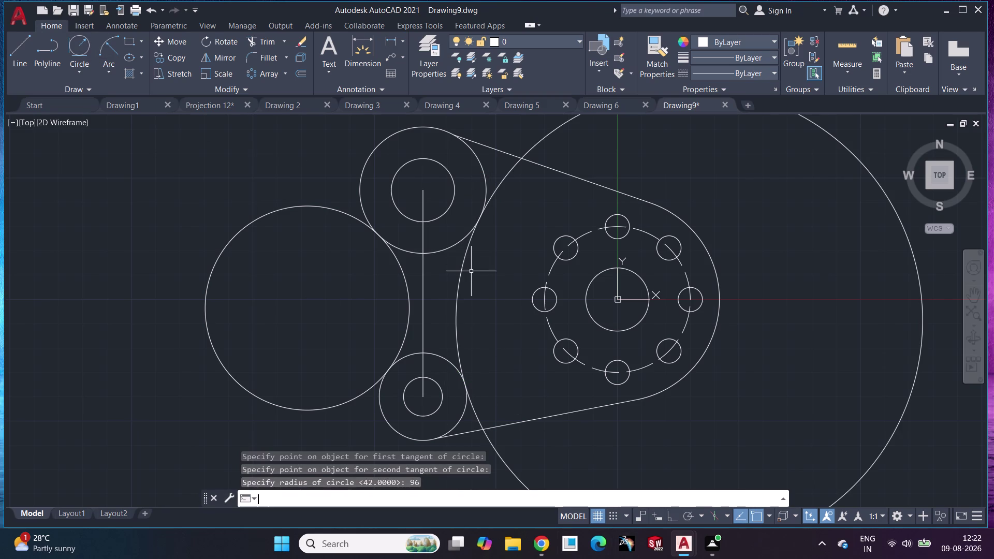
key(ctrl+z)
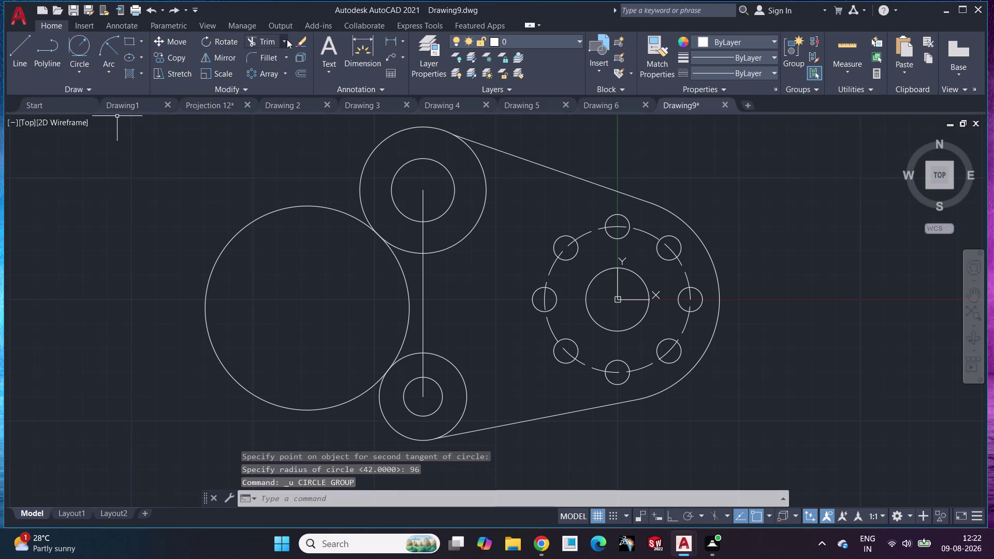
Trim the new circle's outer part and every piece of the vertical line between the circles.
click(259, 41)
click(300, 205)
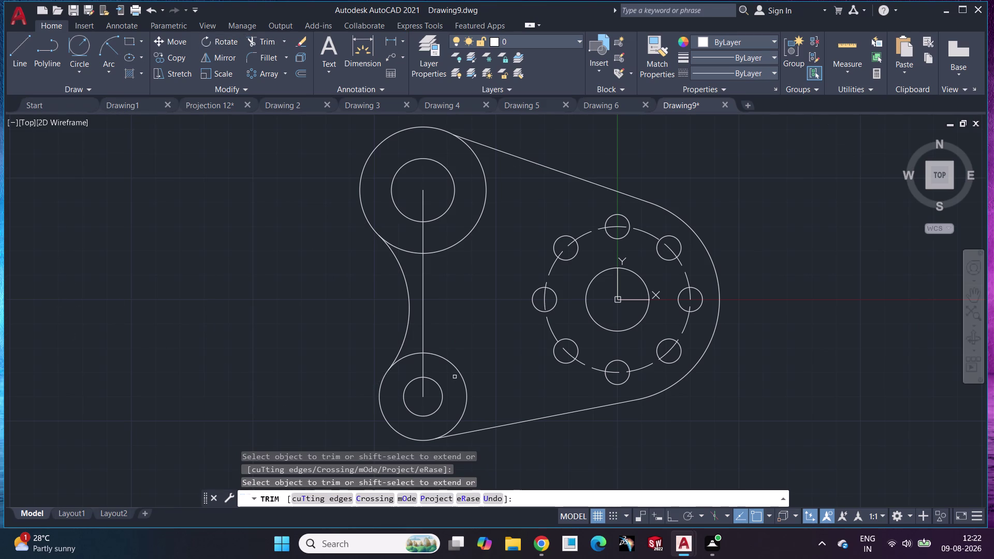
click(422, 299)
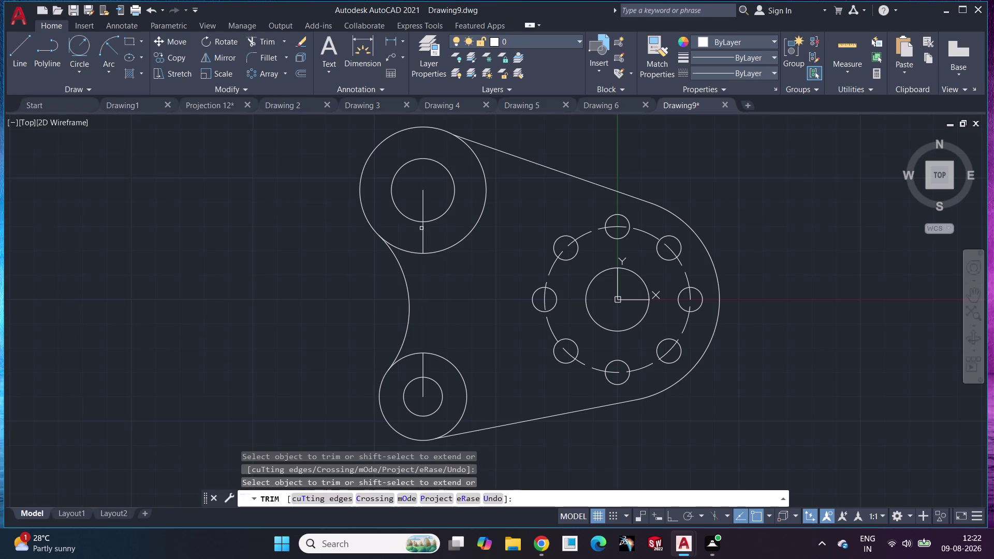
click(424, 232)
click(421, 206)
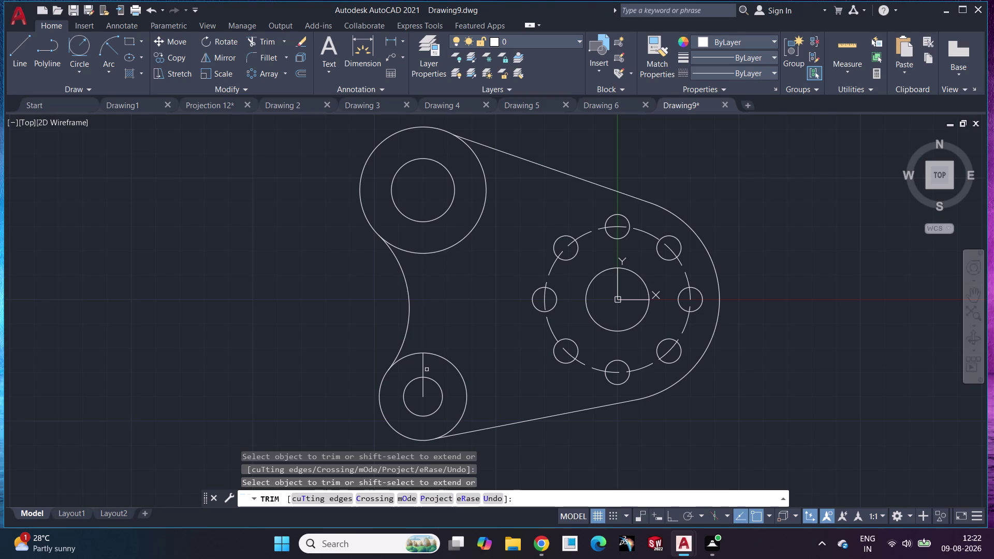
click(423, 363)
click(423, 396)
click(408, 303)
key(Escape)
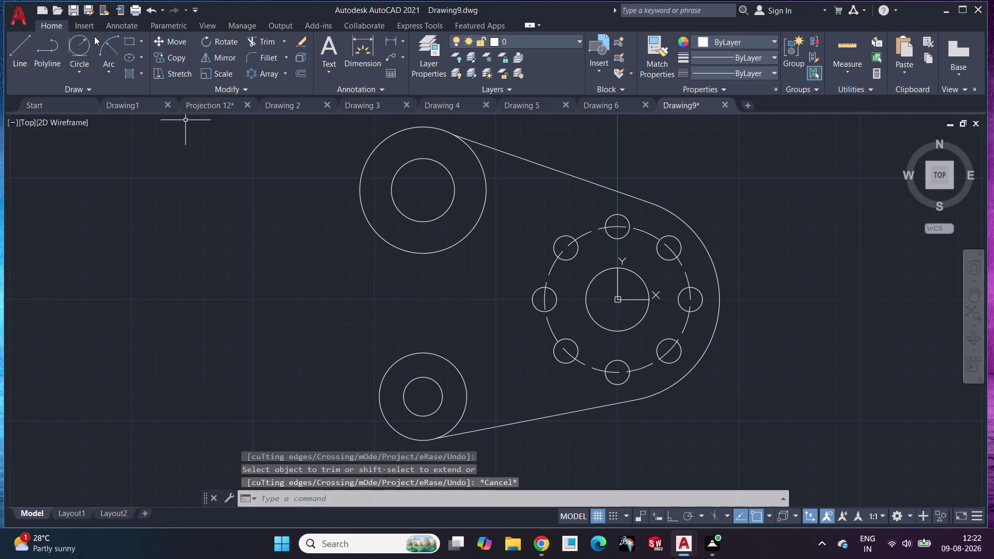
click(78, 36)
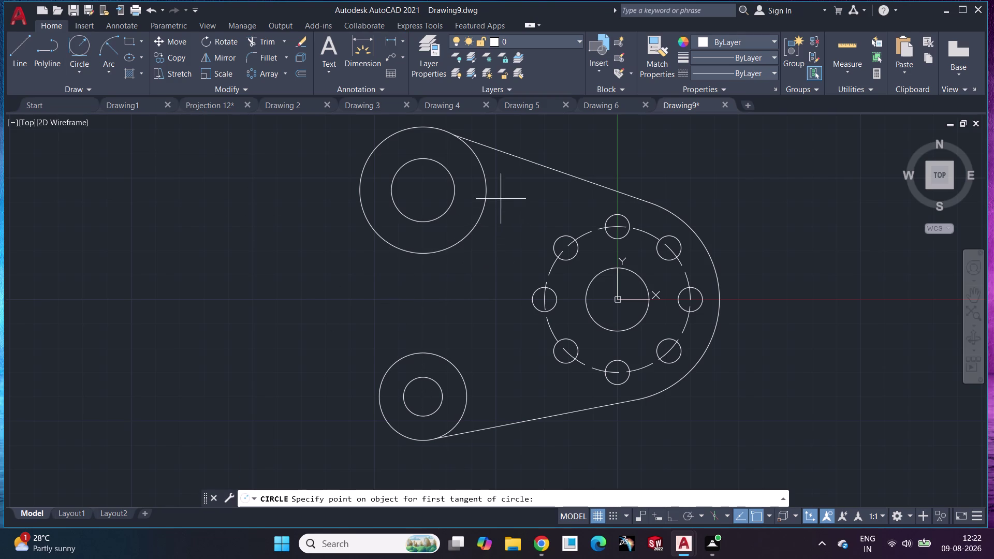
Draw a radius-96 circle tangent to the right sides of the top and bottom circles.
click(485, 176)
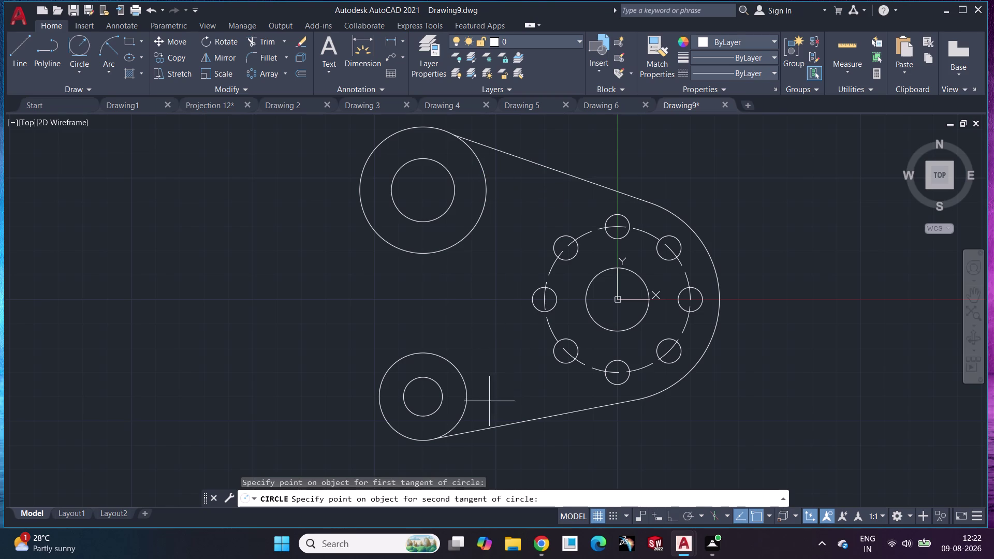
click(463, 414)
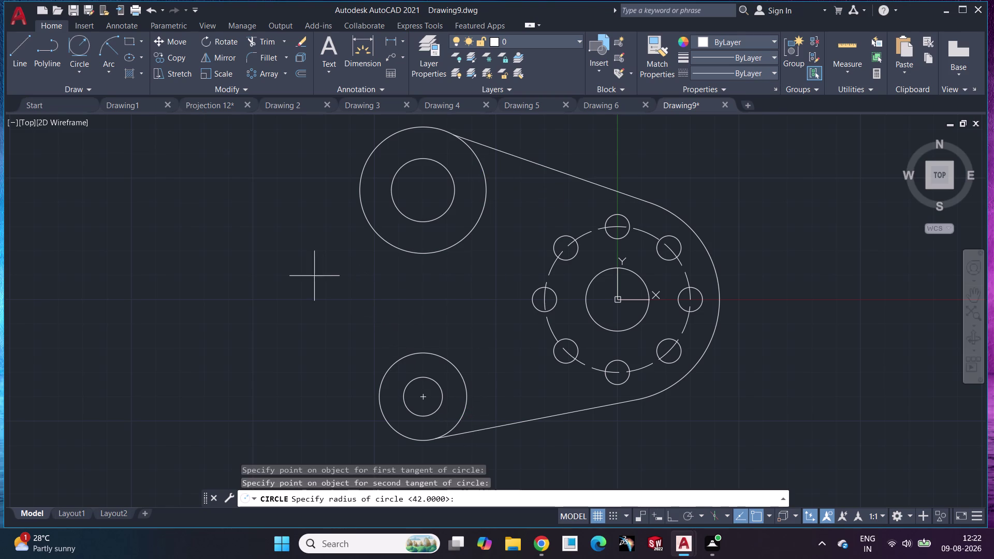
text(96)
key(Return)
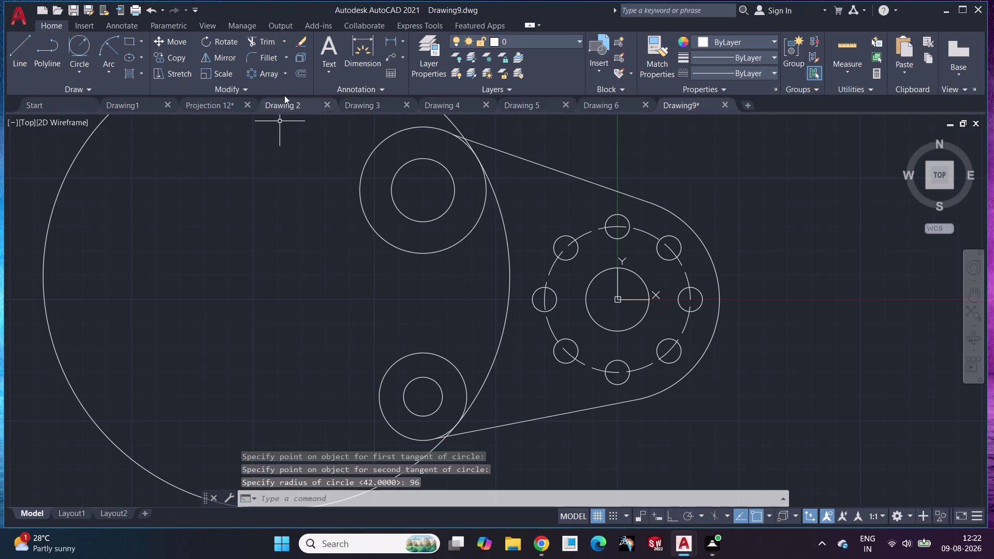
Trim the big circle's left part and the arc piece inside the top circle.
click(269, 42)
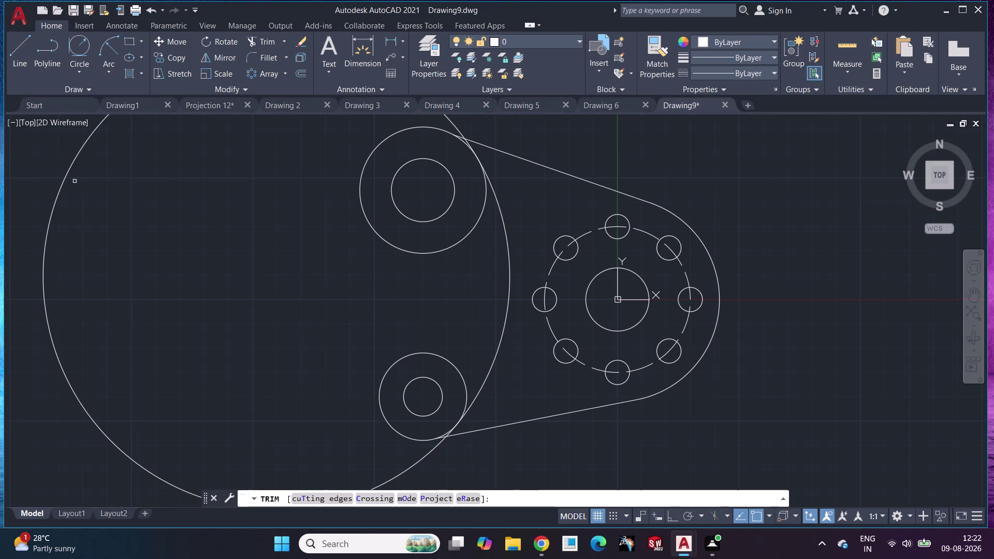
click(67, 177)
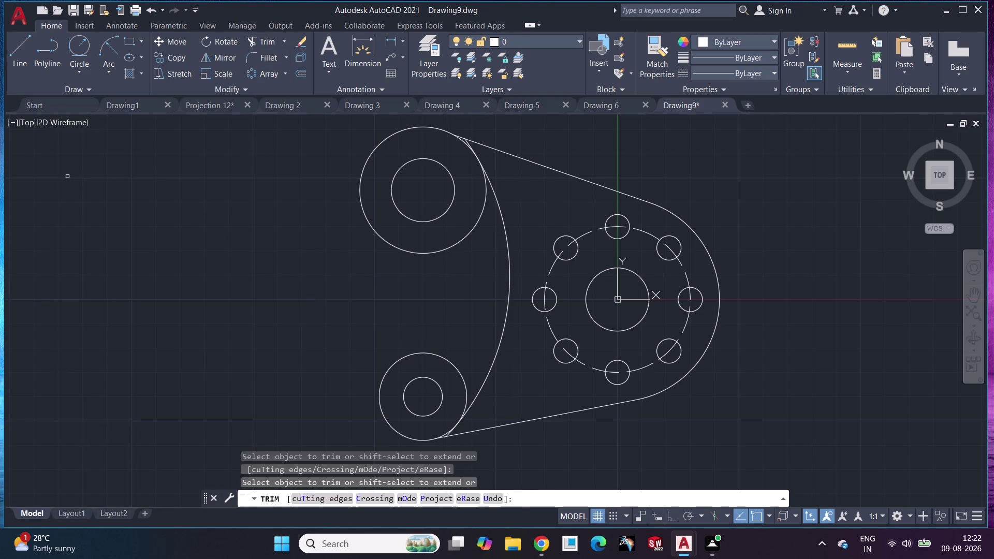
scroll(up, 3)
middle_drag(437, 171, 396, 320)
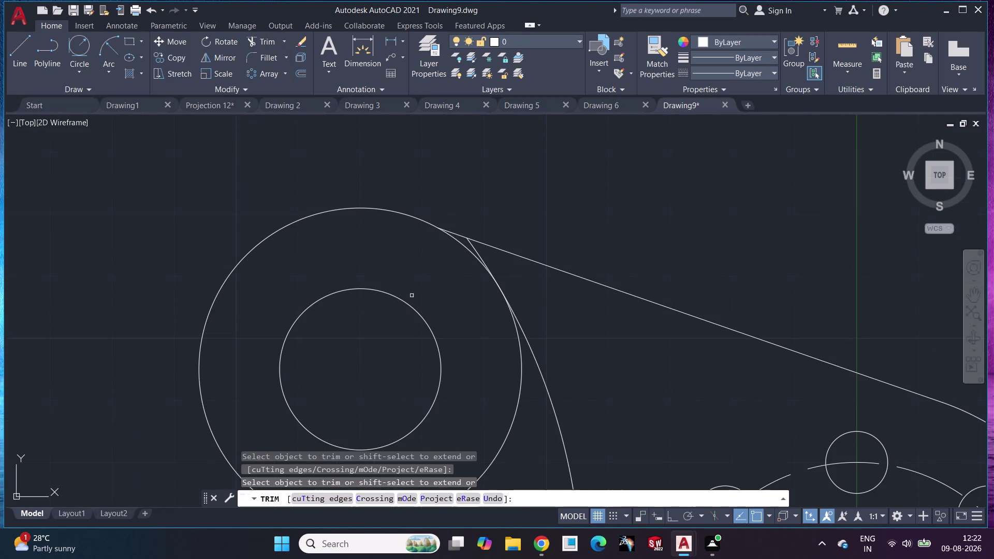
click(470, 247)
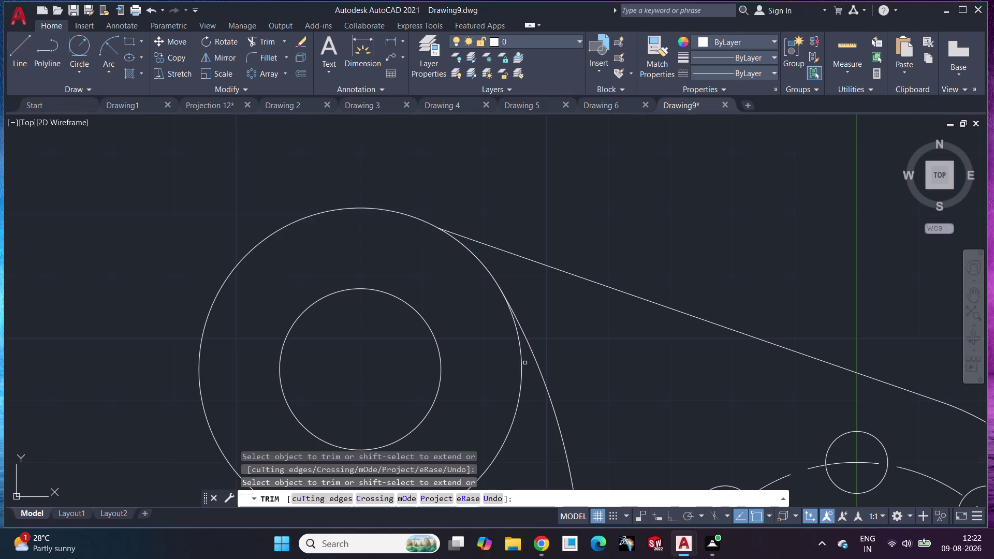
Trim the extra arc piece extending past the belt line.
middle_drag(466, 386, 436, 126)
scroll(down, 3)
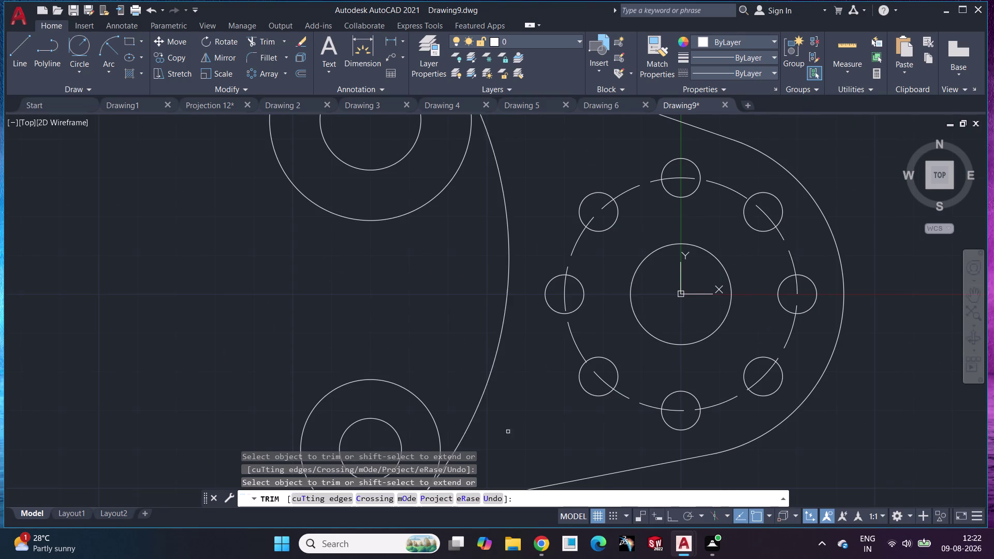
middle_drag(512, 434, 514, 330)
scroll(down, 3)
scroll(up, 3)
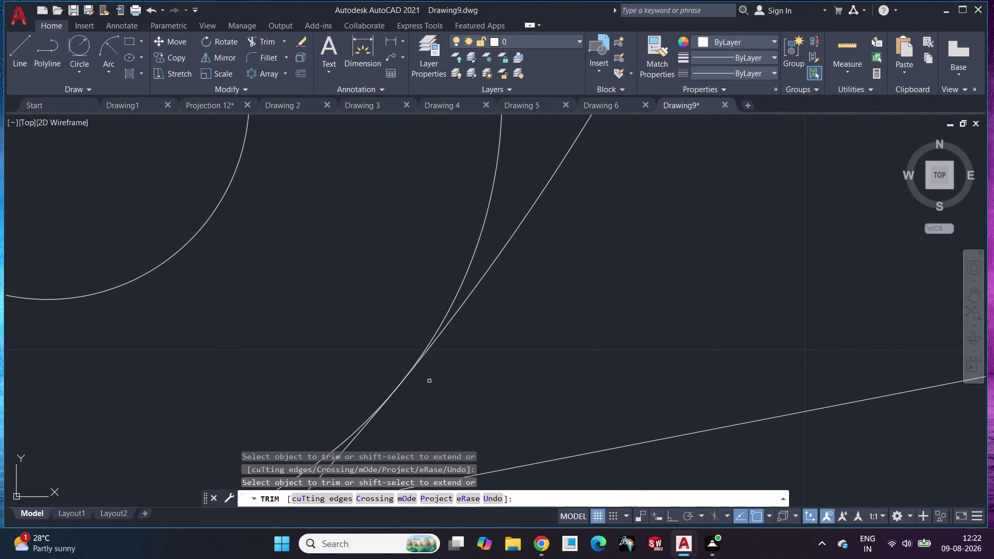
middle_drag(364, 447, 424, 267)
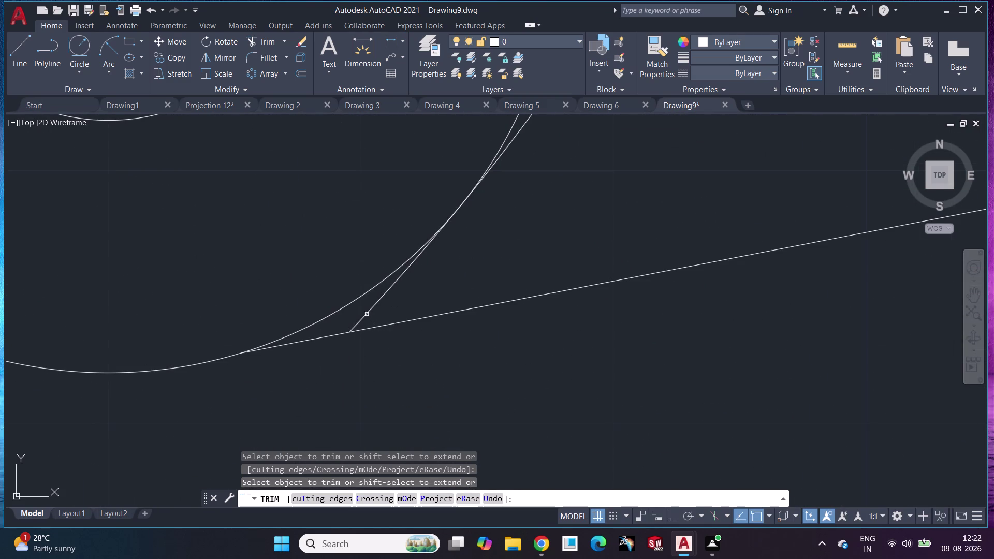
click(365, 313)
Pan along the arc to the bottom circle, recentre the drawing and exit Trim.
scroll(down, 3)
scroll(up, 3)
middle_drag(454, 307, 476, 428)
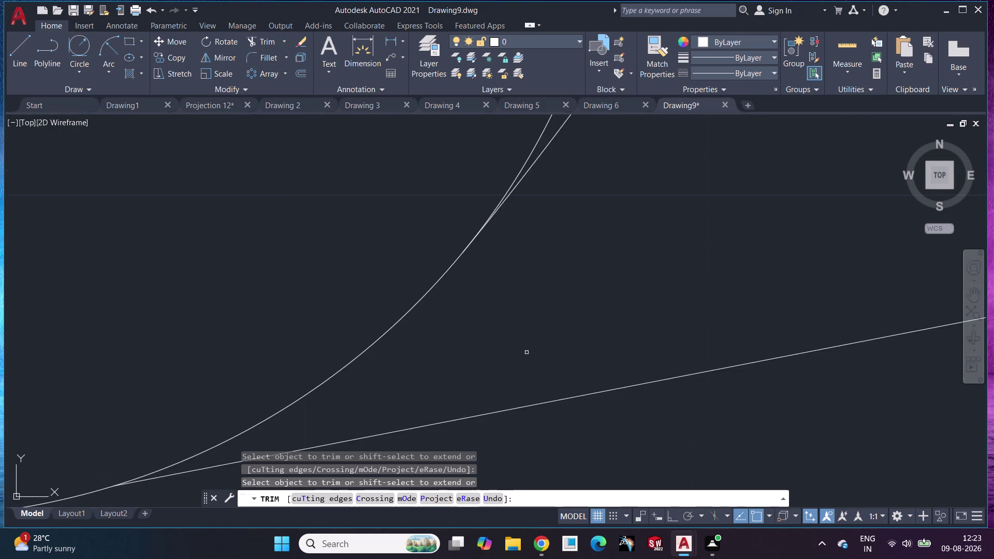
scroll(up, 3)
scroll(down, 3)
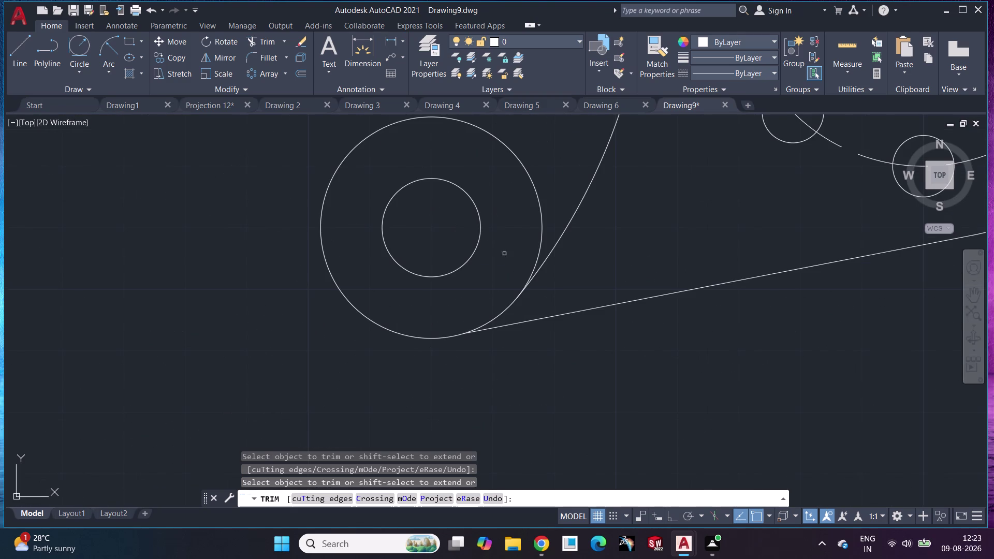
middle_drag(504, 253, 507, 349)
middle_drag(518, 335, 521, 382)
scroll(up, 3)
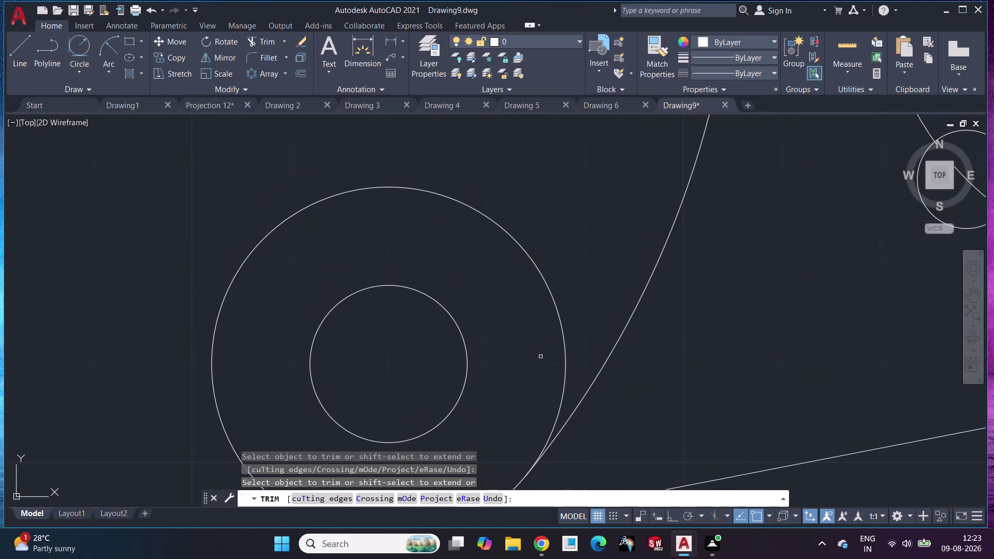
scroll(up, 3)
scroll(down, 3)
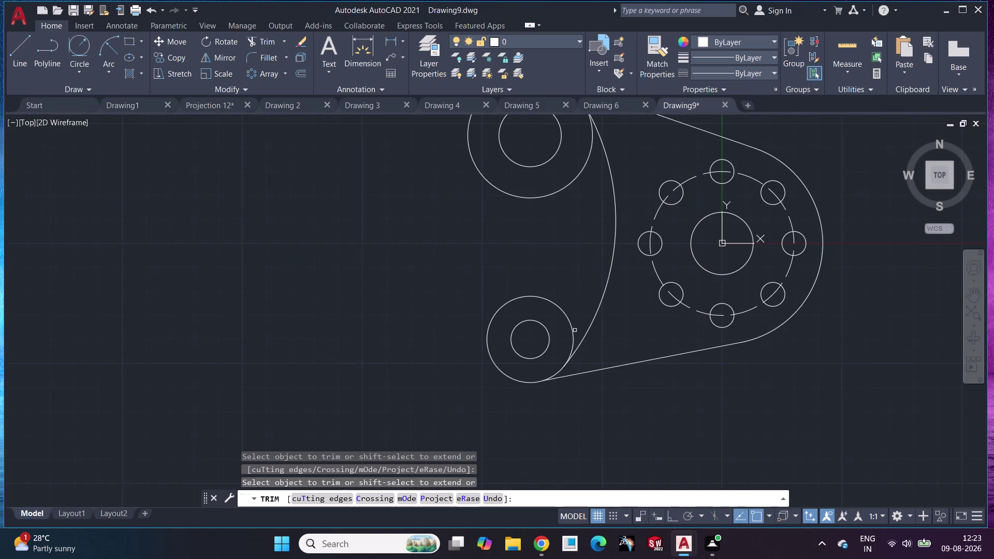
middle_drag(575, 330, 557, 373)
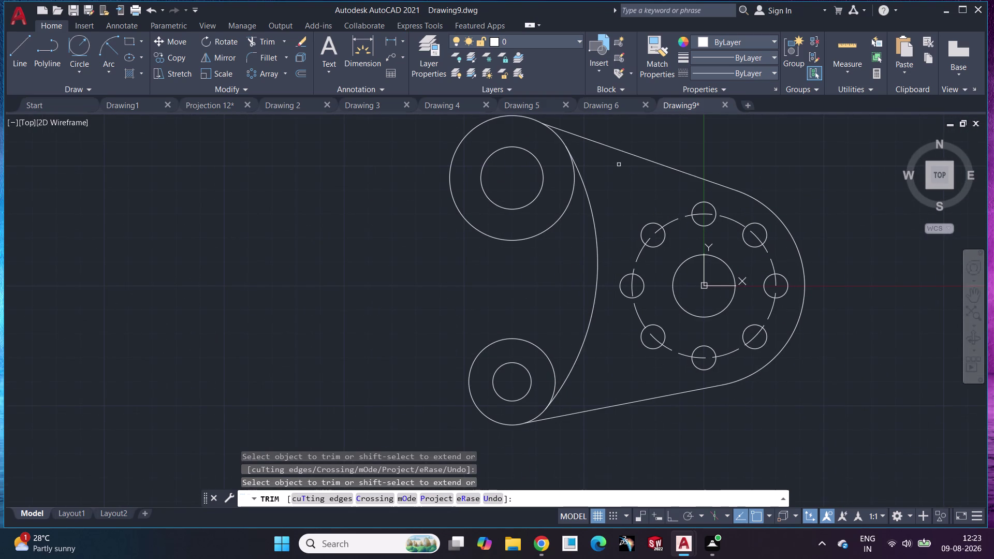
key(Escape)
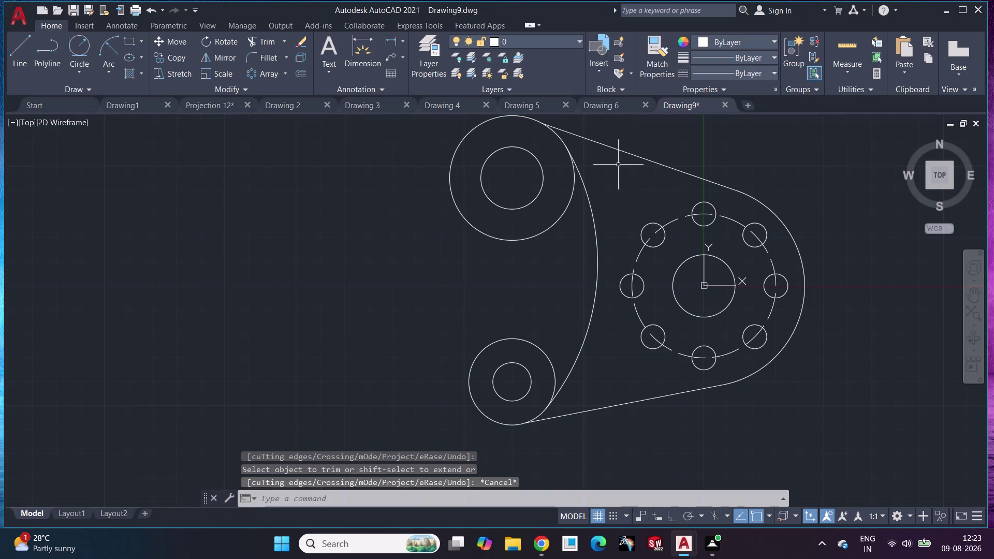
click(67, 41)
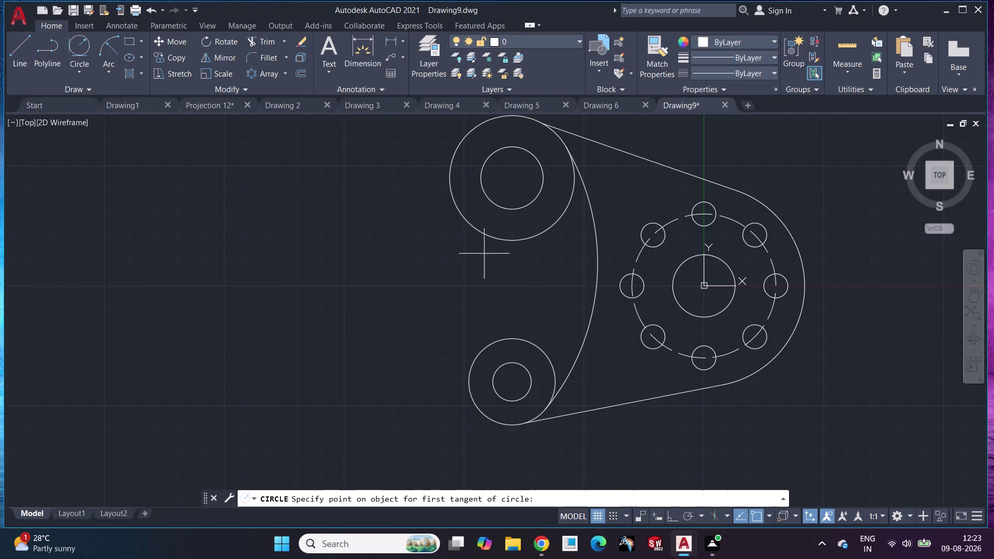
Draw a radius-42 circle tangent to the top and bottom outer circles.
click(455, 207)
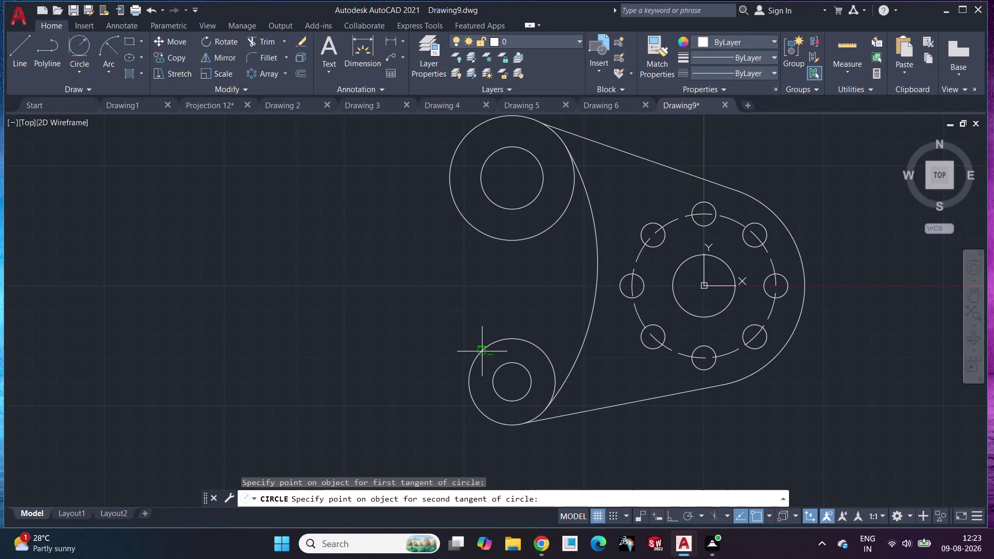
click(483, 352)
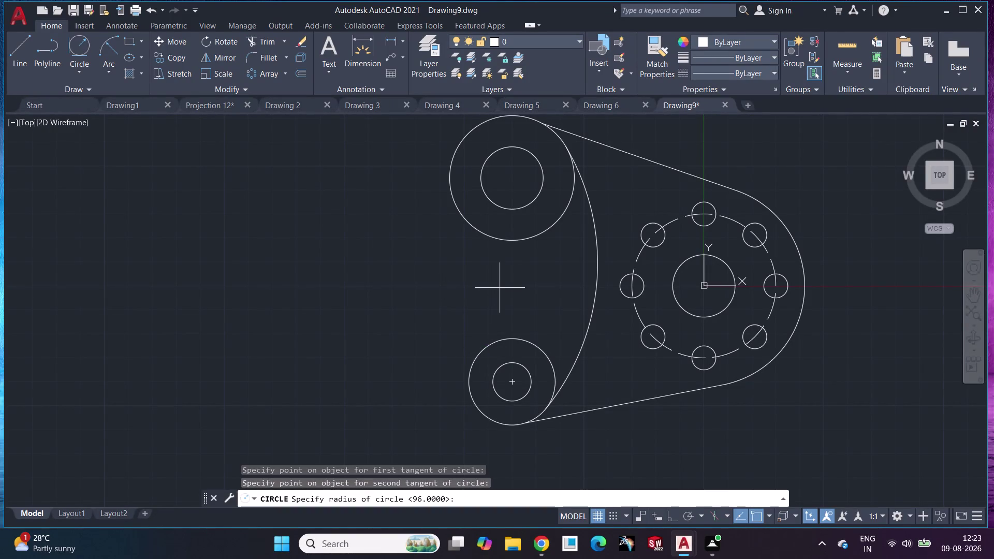
text(42)
key(Return)
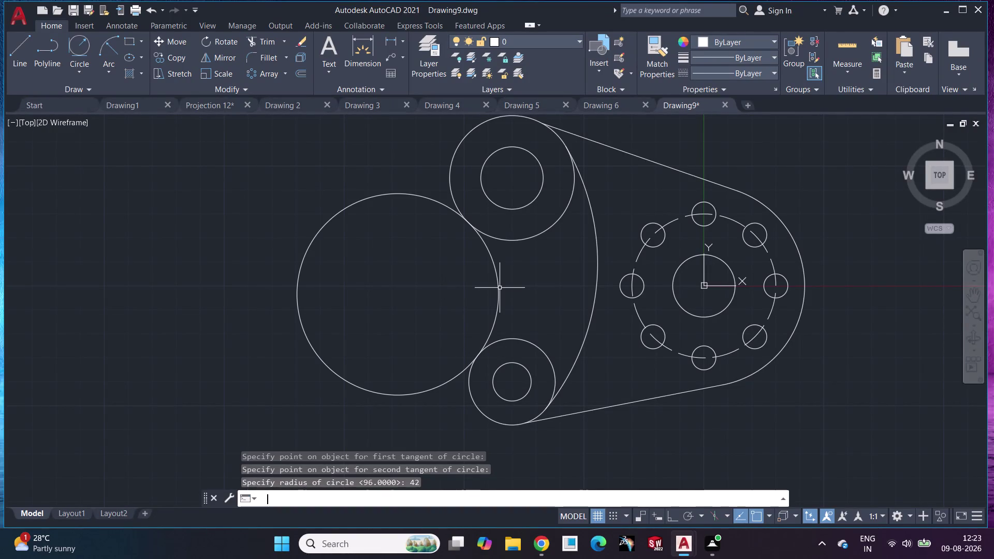
Trim away the new circle's left part, leaving the concave arc.
click(272, 42)
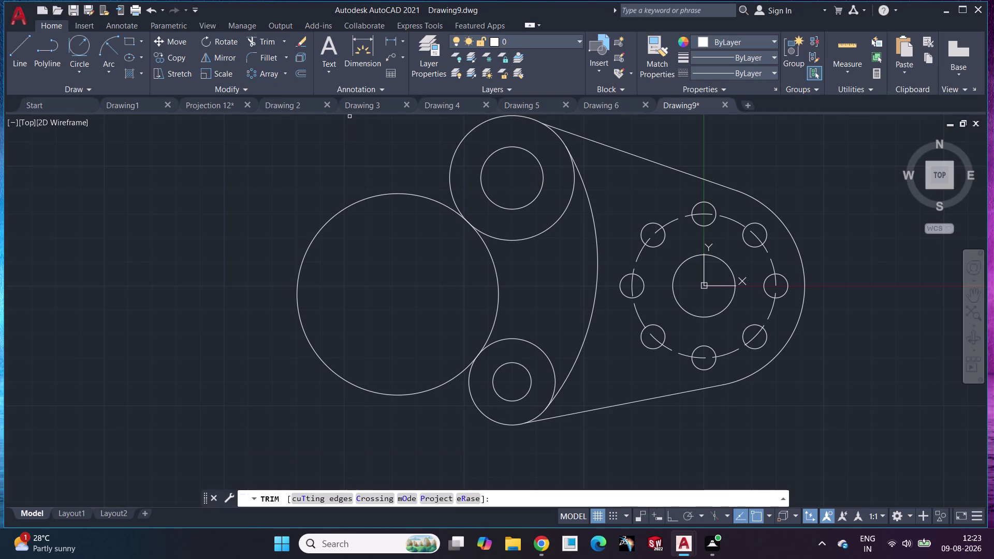
click(340, 210)
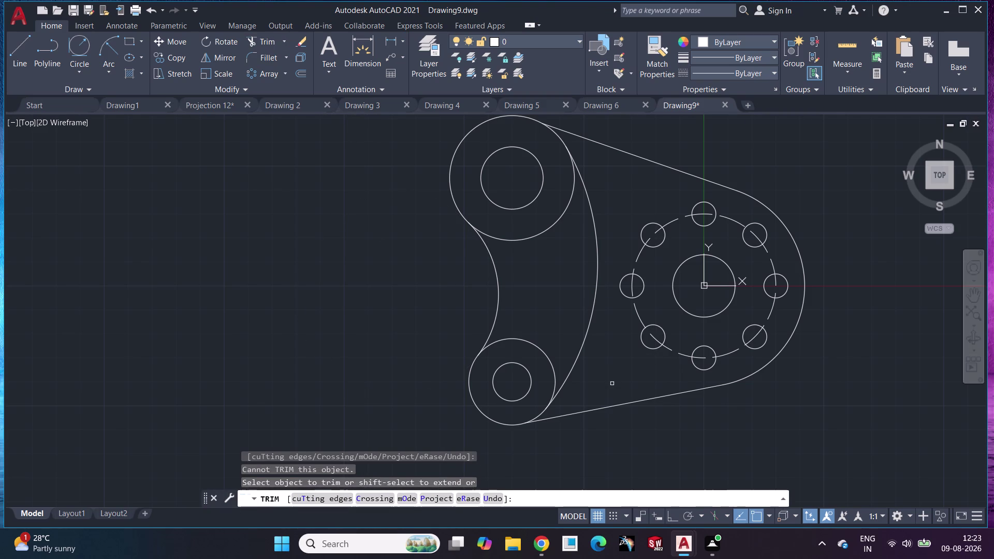
key(Escape)
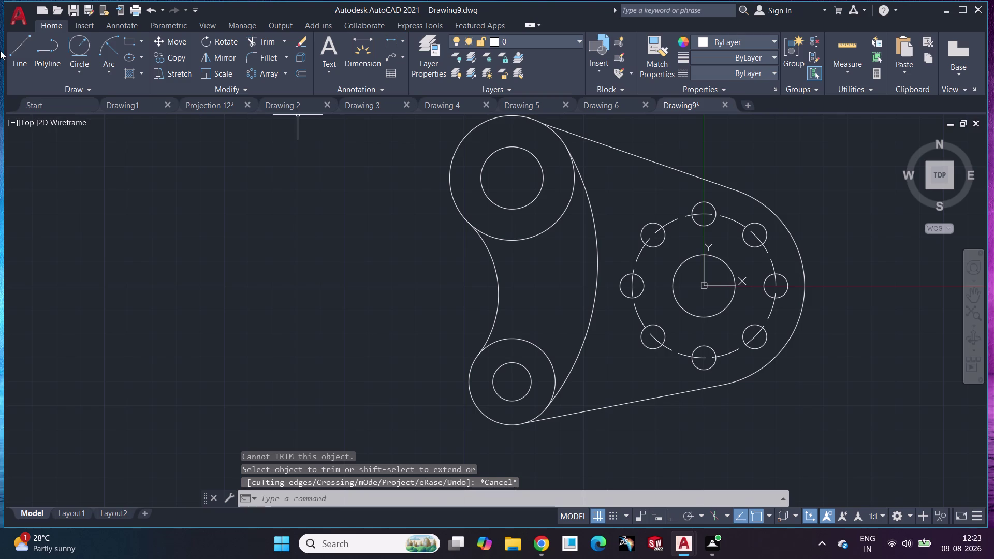
click(29, 48)
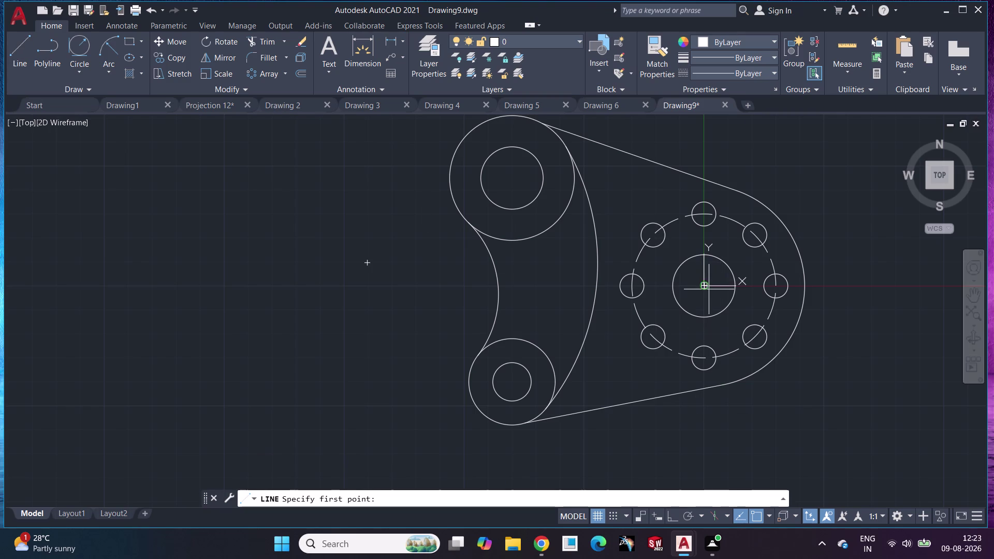
Draw a horizontal line from the right boss centre leftward past the lever outline.
click(707, 289)
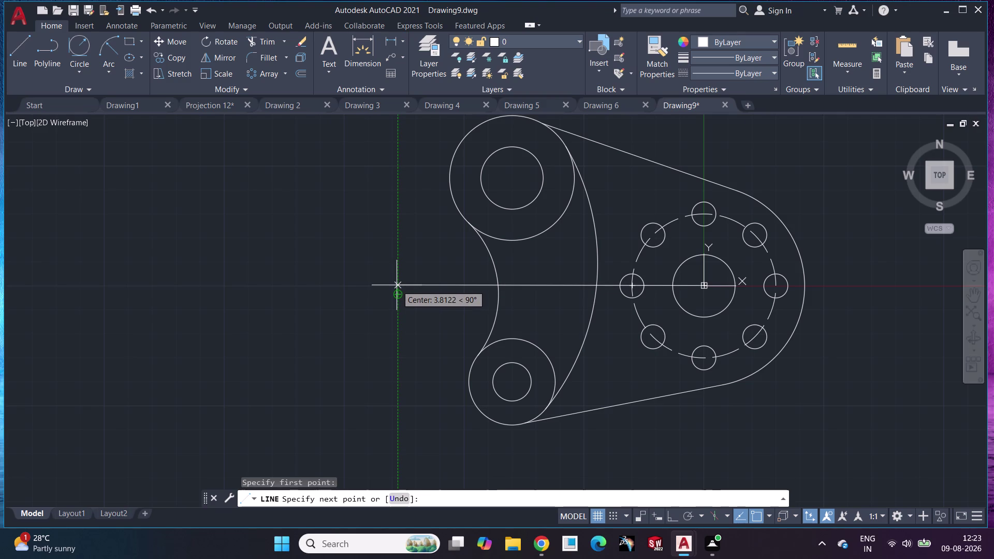
click(332, 285)
key(Escape)
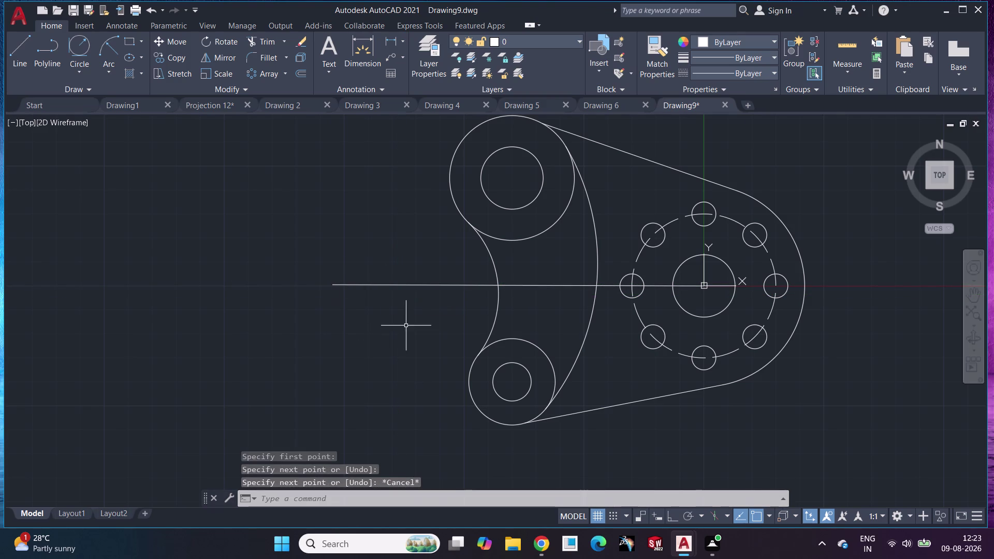
middle_drag(424, 337, 329, 361)
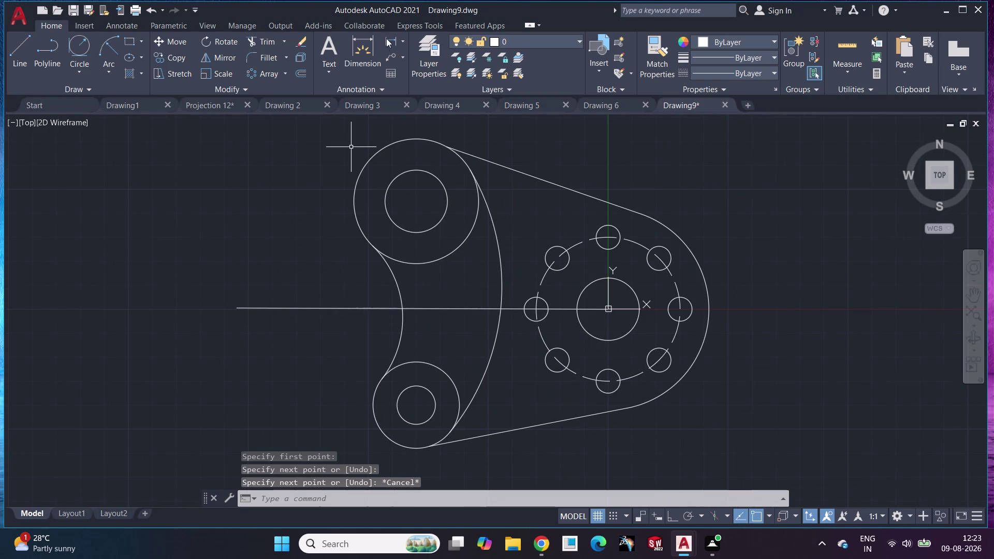
click(386, 38)
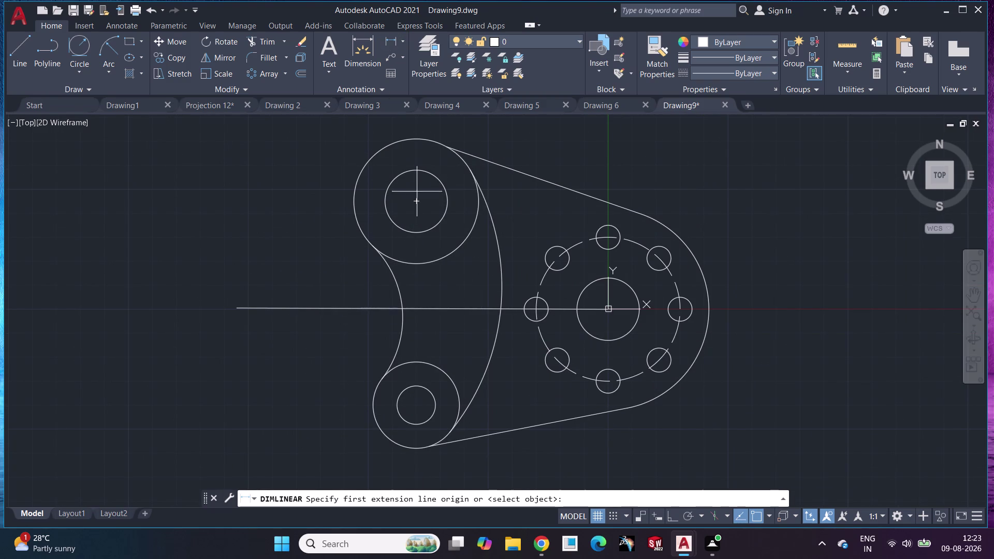
Add the 85 vertical dimension between the top and bottom circle centres, placed left.
click(414, 203)
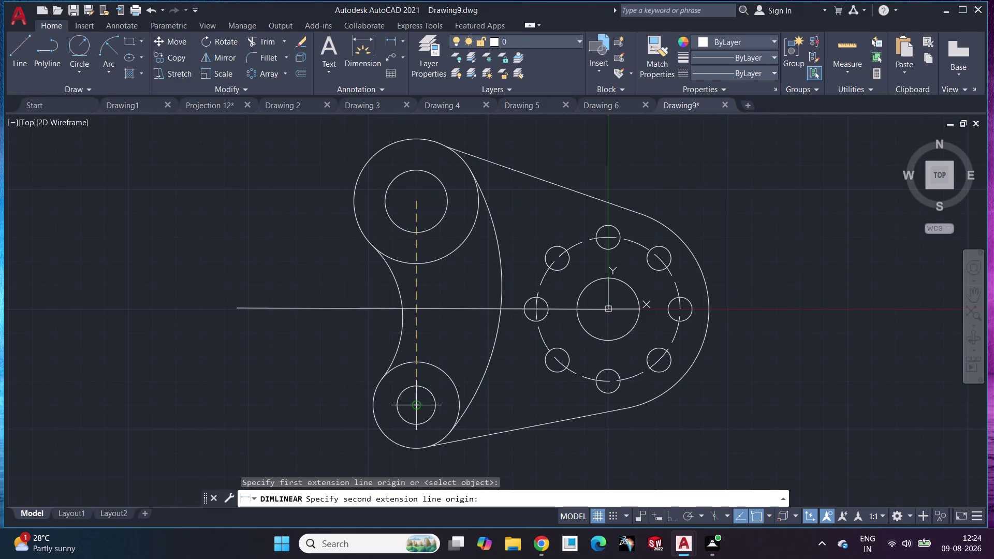
click(418, 408)
click(181, 347)
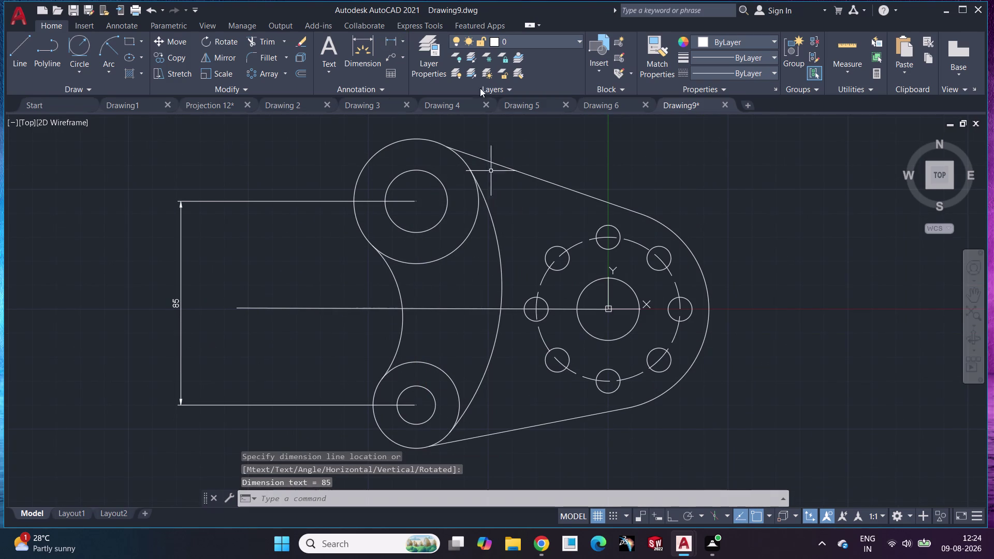
drag(385, 41, 386, 52)
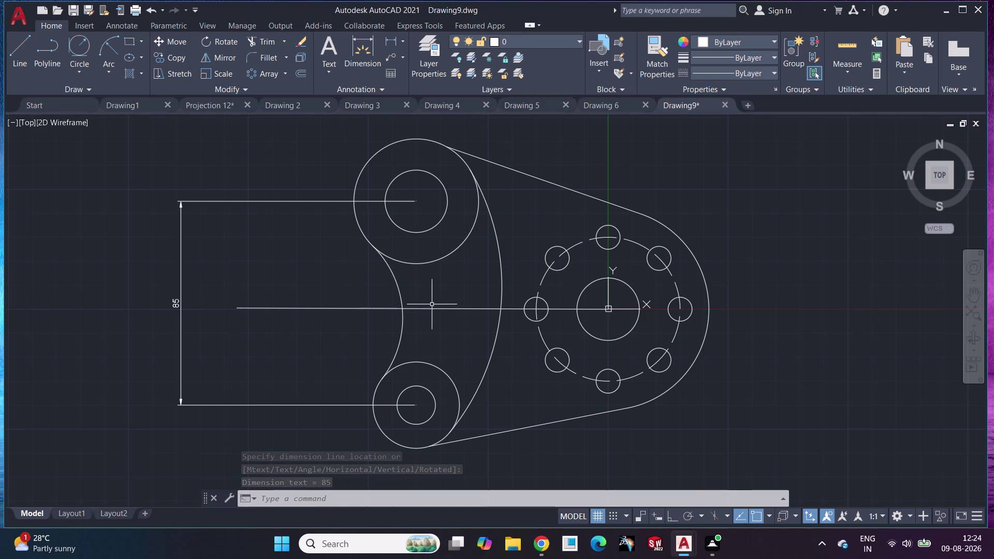
Twice attempt a 40.26 dimension from the bottom circle centre to the horizontal line, abandoning both.
click(385, 41)
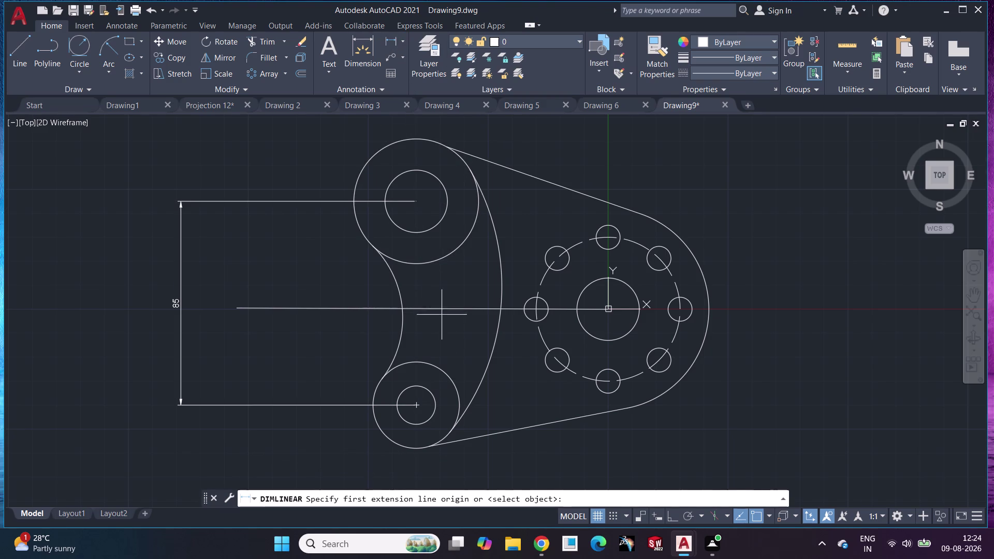
drag(424, 310, 424, 316)
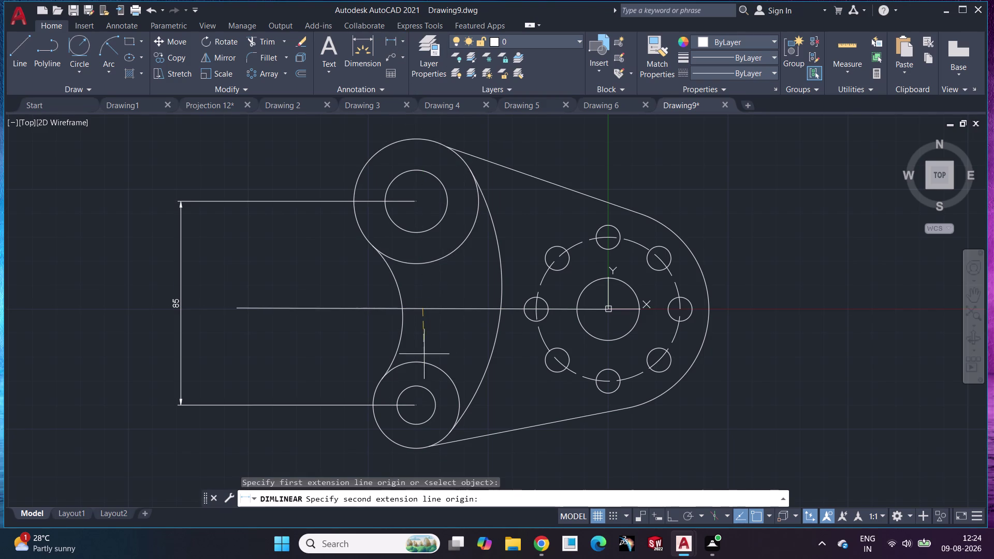
click(418, 409)
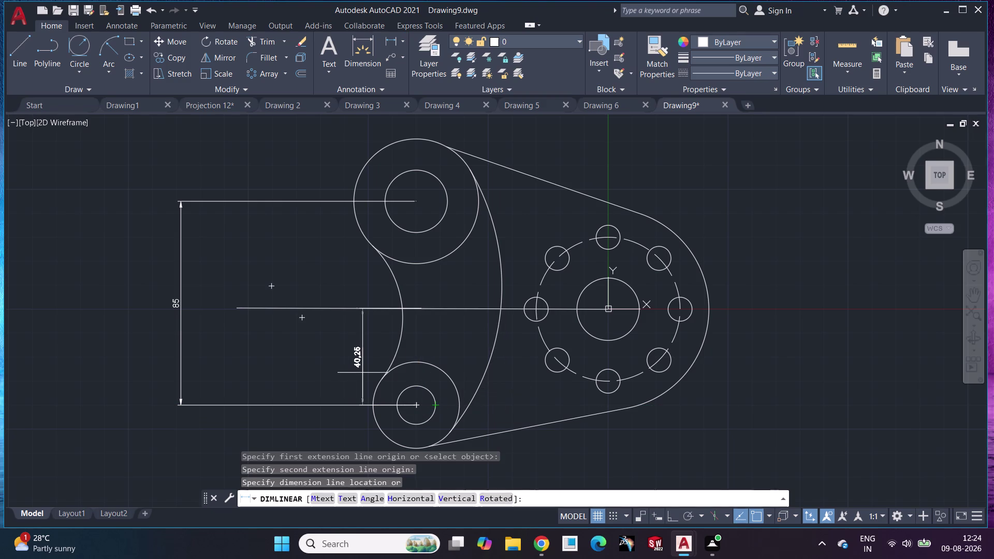
key(Escape)
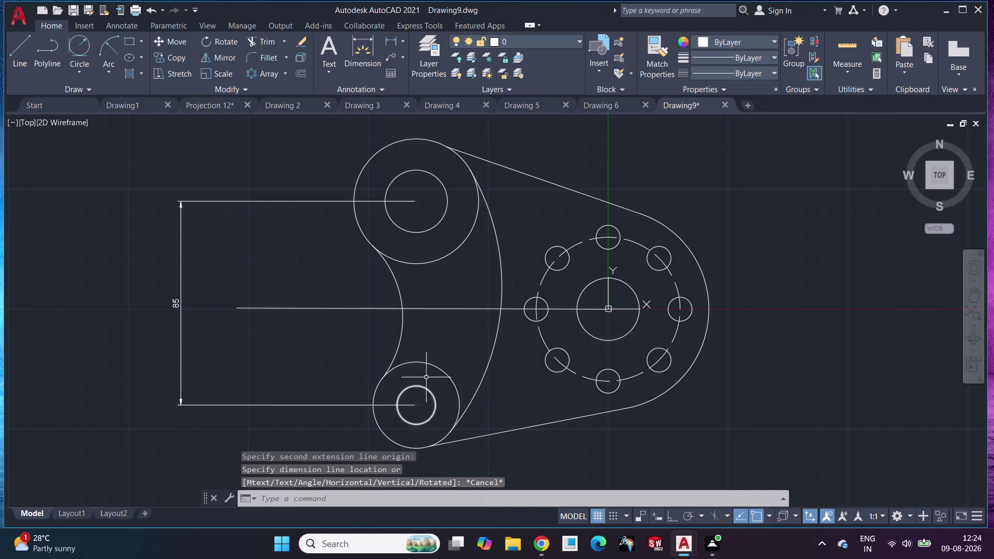
click(389, 41)
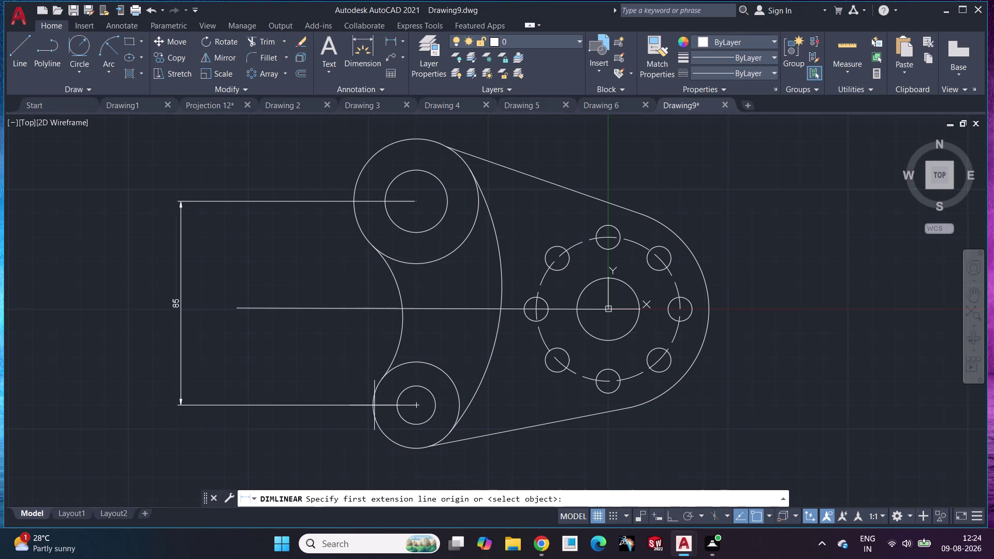
click(416, 407)
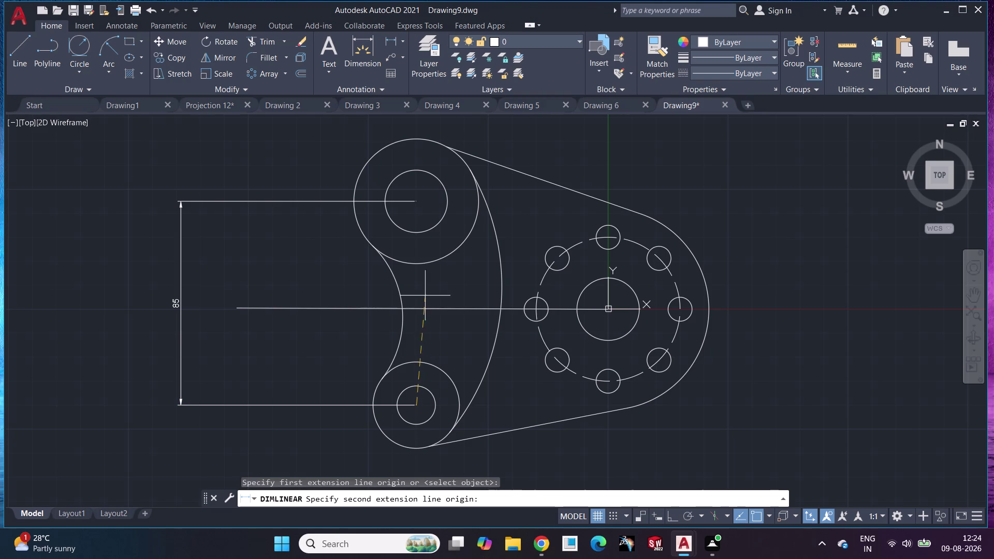
click(419, 307)
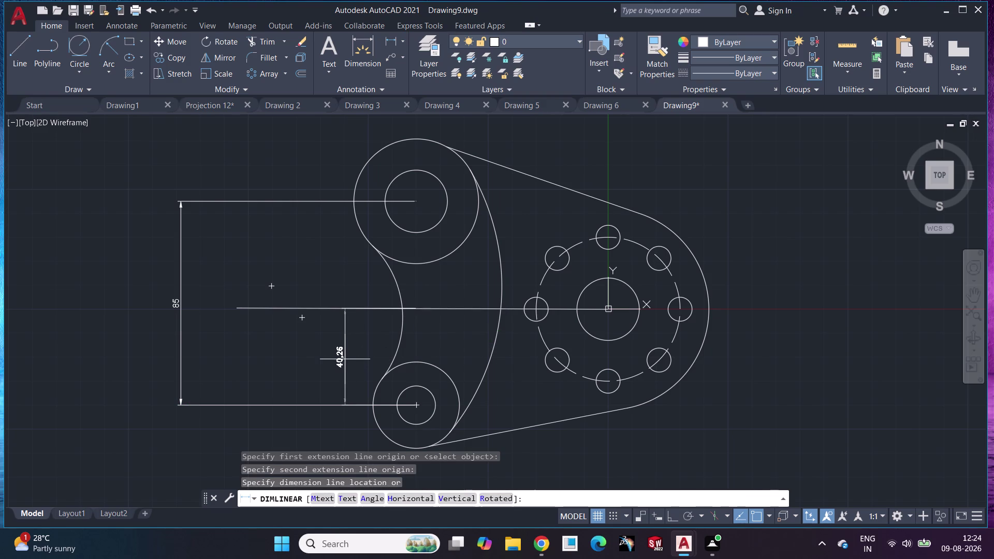
key(Escape)
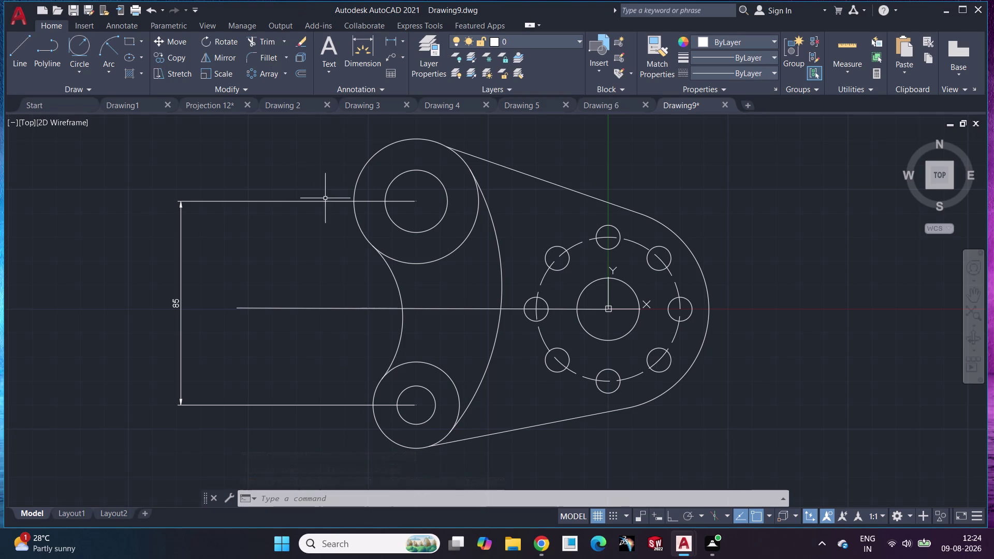
Add the 80 horizontal dimension from the top circle centre to the right boss centre, below the part.
click(393, 37)
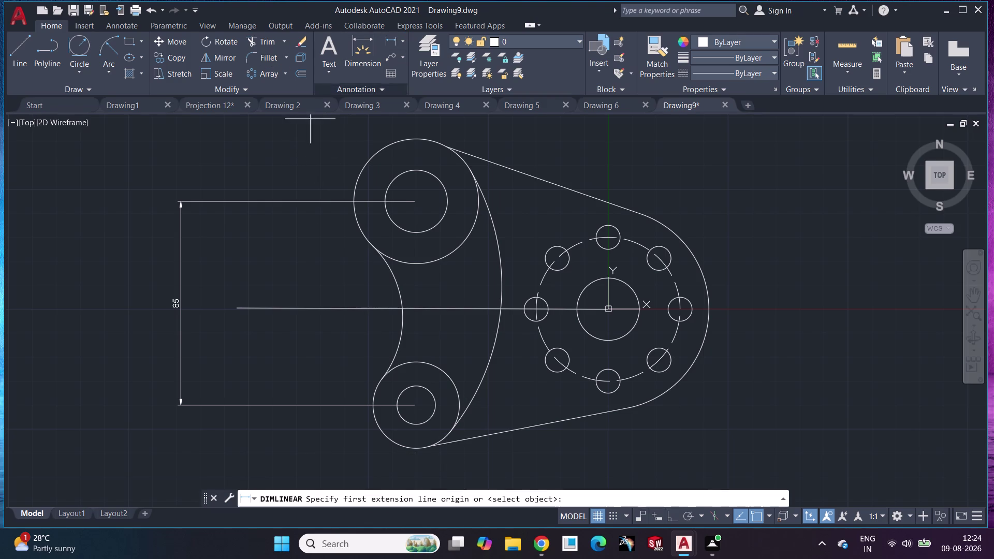
click(419, 199)
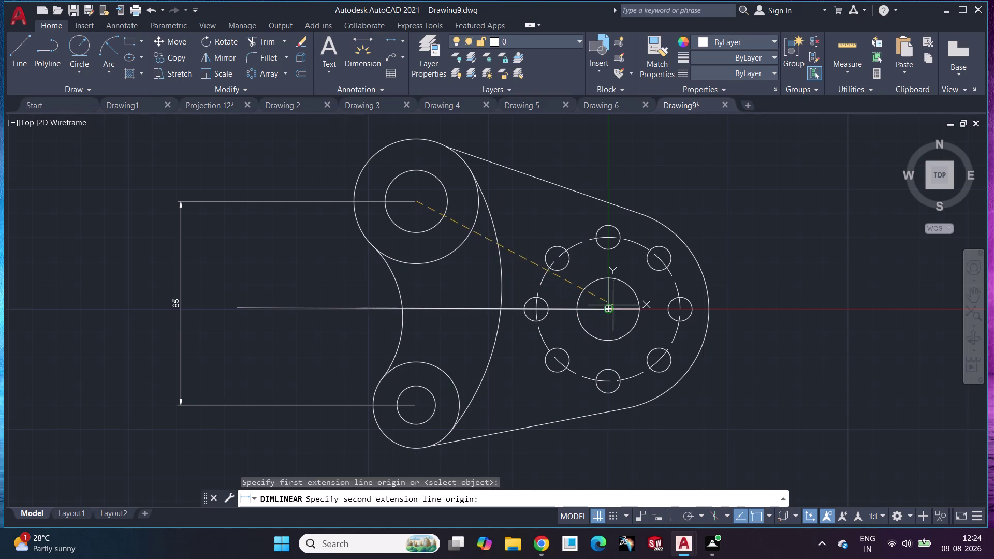
click(606, 312)
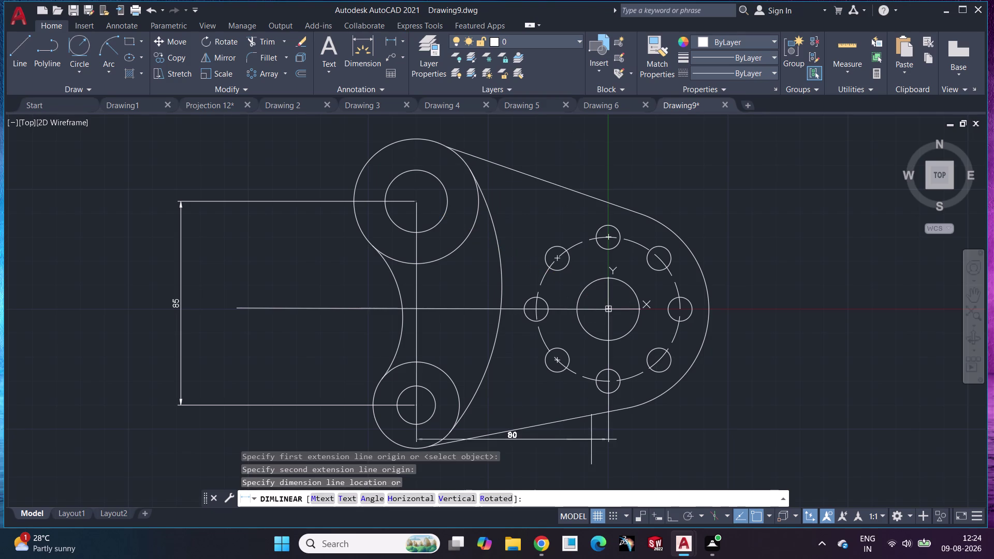
middle_drag(593, 448, 580, 336)
click(571, 390)
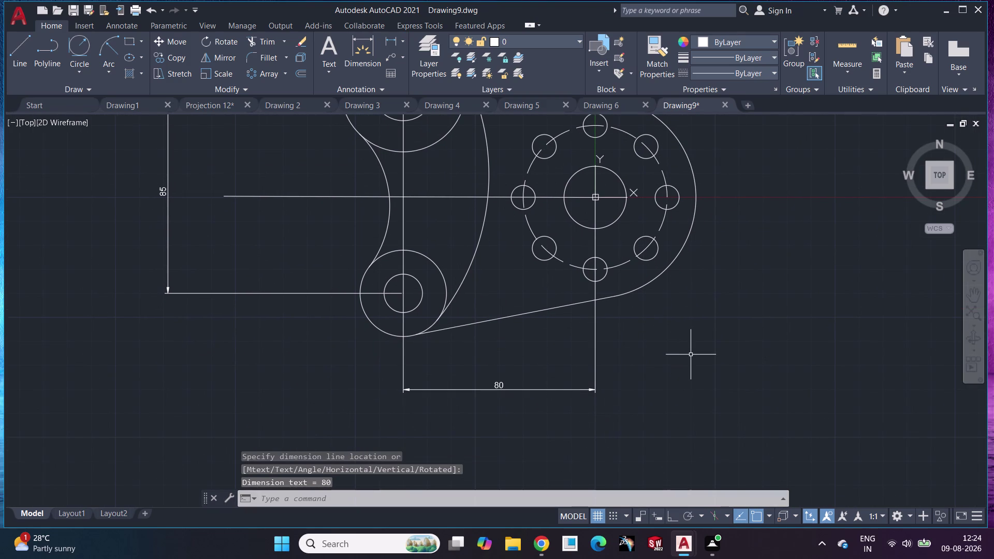
middle_drag(691, 354, 694, 405)
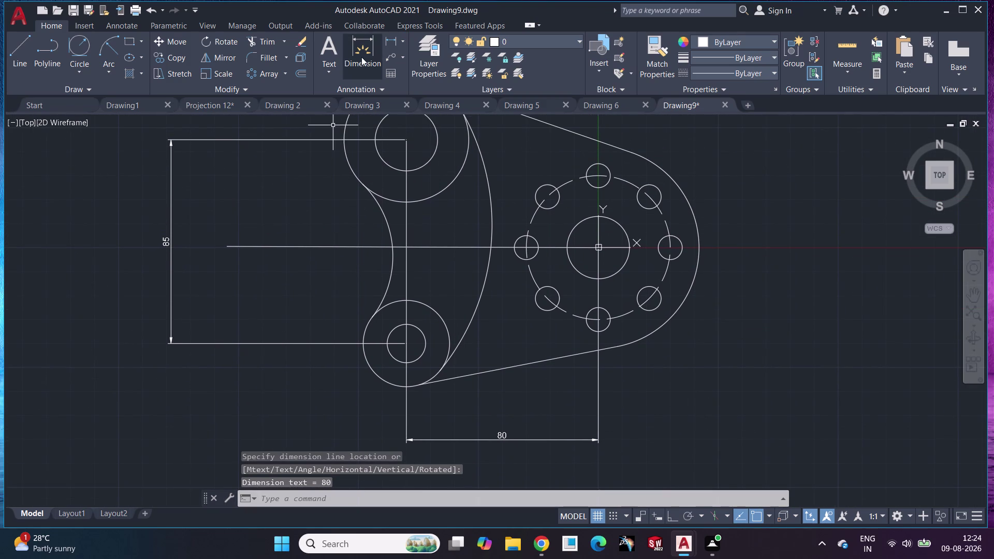
Pick two points for another linear dimension, then cancel it and recentre the bracket.
click(394, 38)
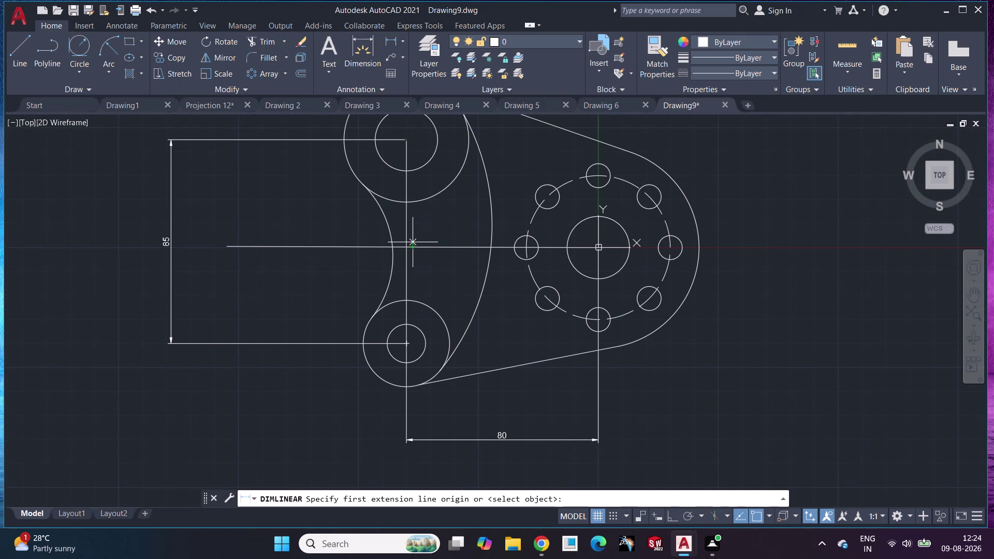
click(410, 244)
click(403, 341)
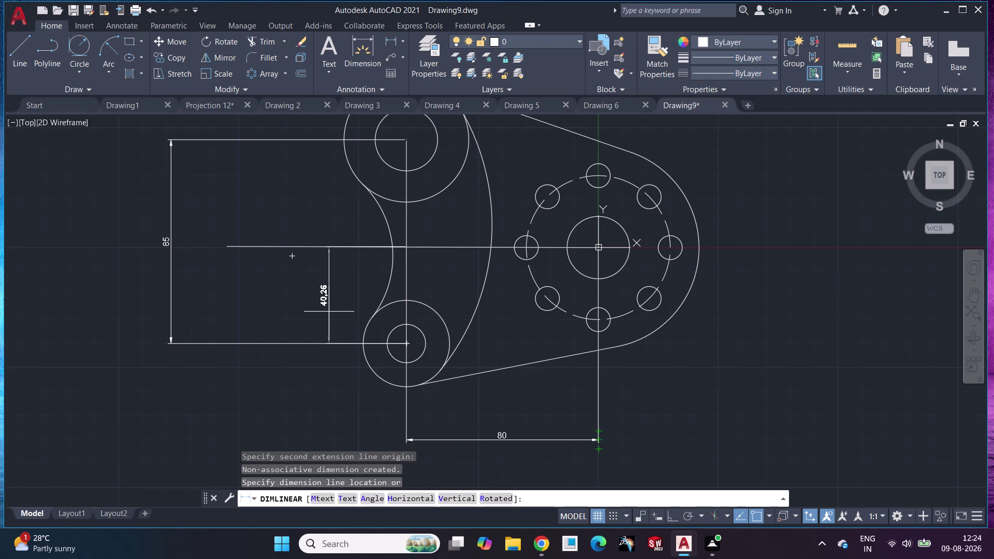
key(Escape)
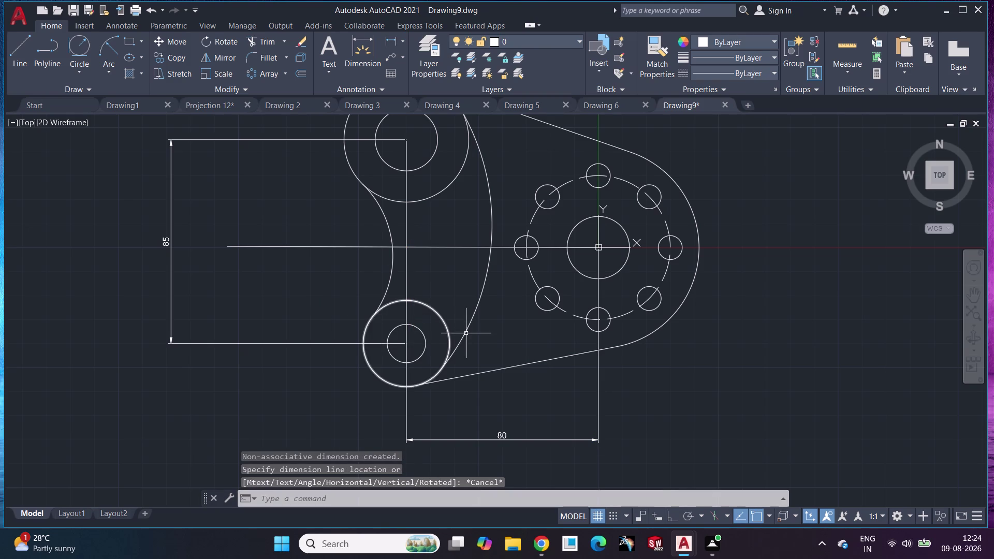
middle_drag(469, 334, 471, 382)
Dimension the R96 and R42 arcs and the upper boss with Ø52 and Ø26.
click(352, 49)
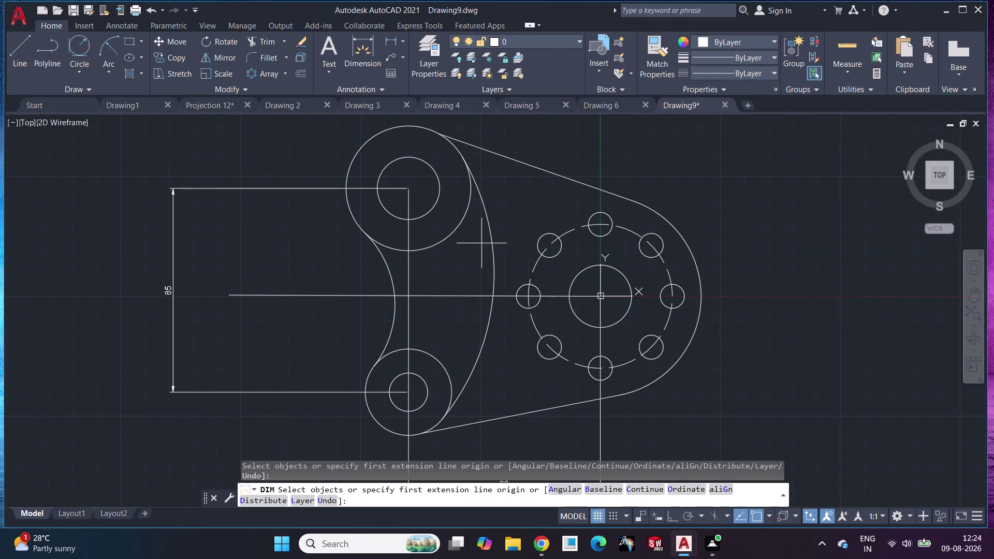
click(489, 222)
click(447, 272)
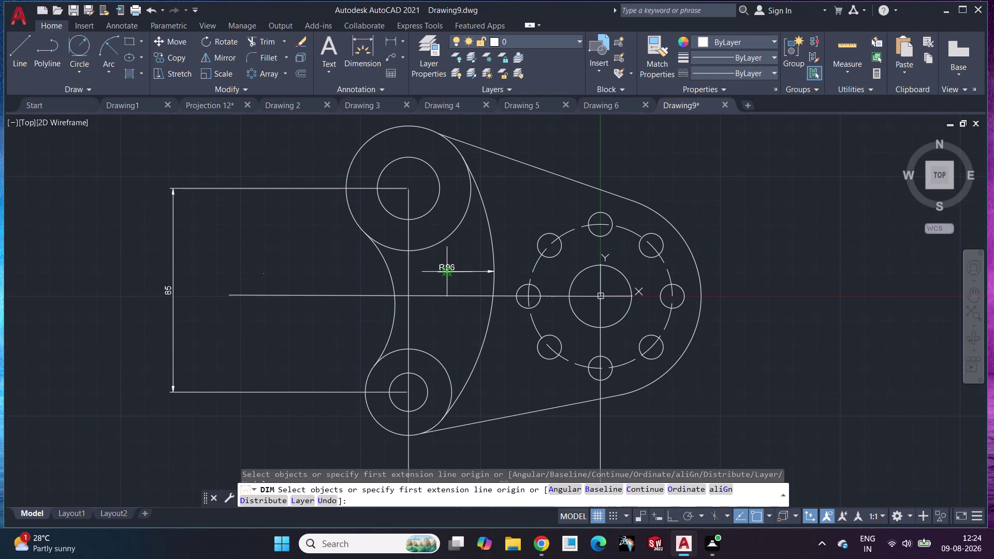
click(386, 272)
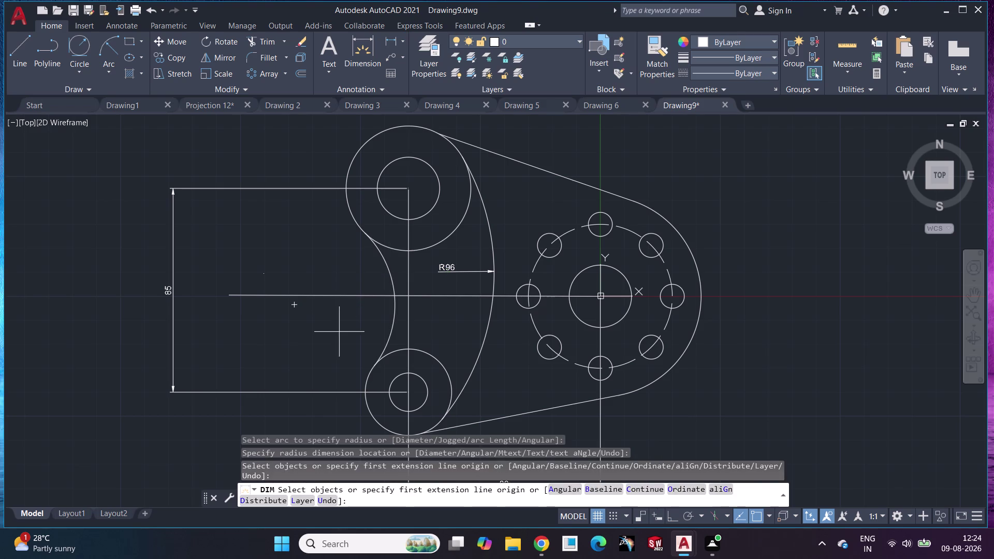
click(388, 273)
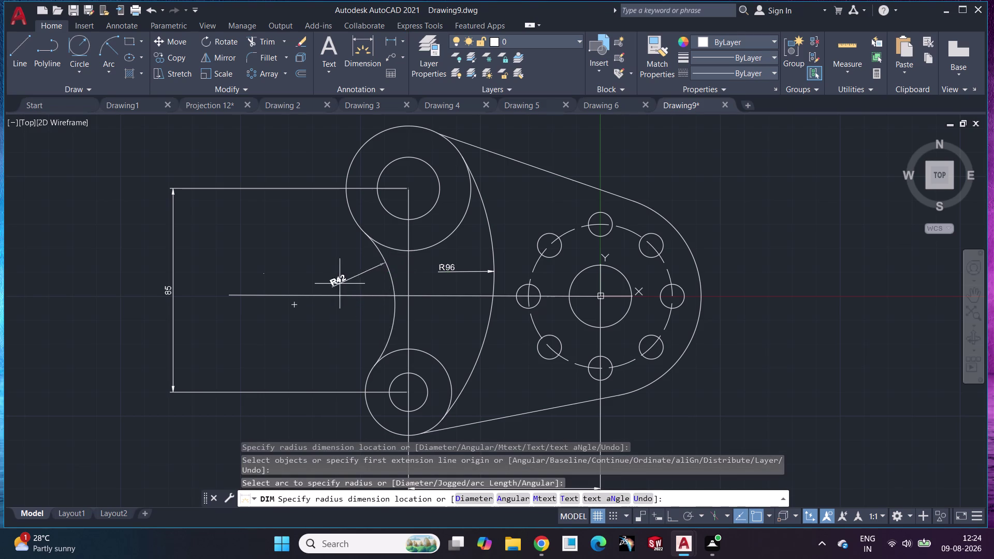
click(313, 312)
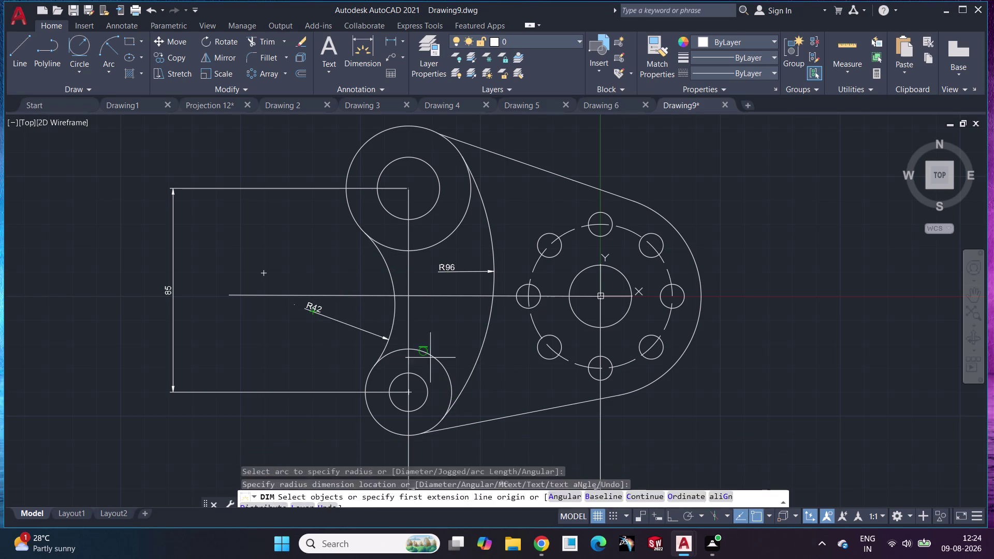
click(365, 140)
click(260, 141)
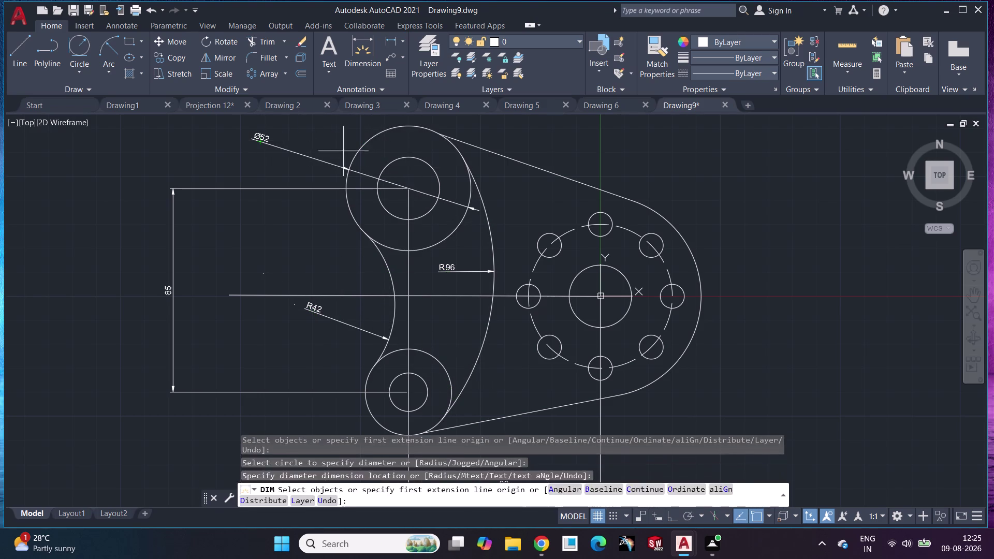
click(398, 158)
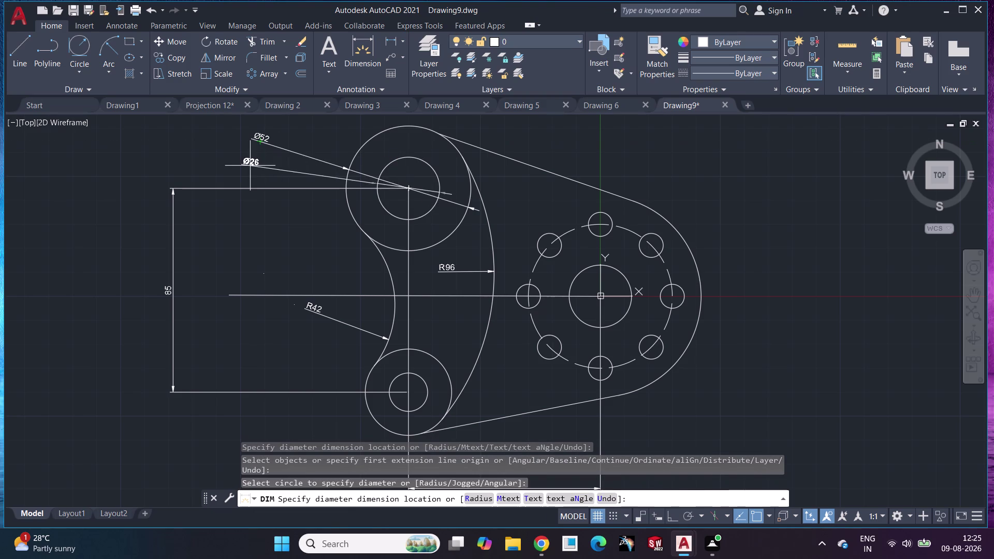
click(334, 132)
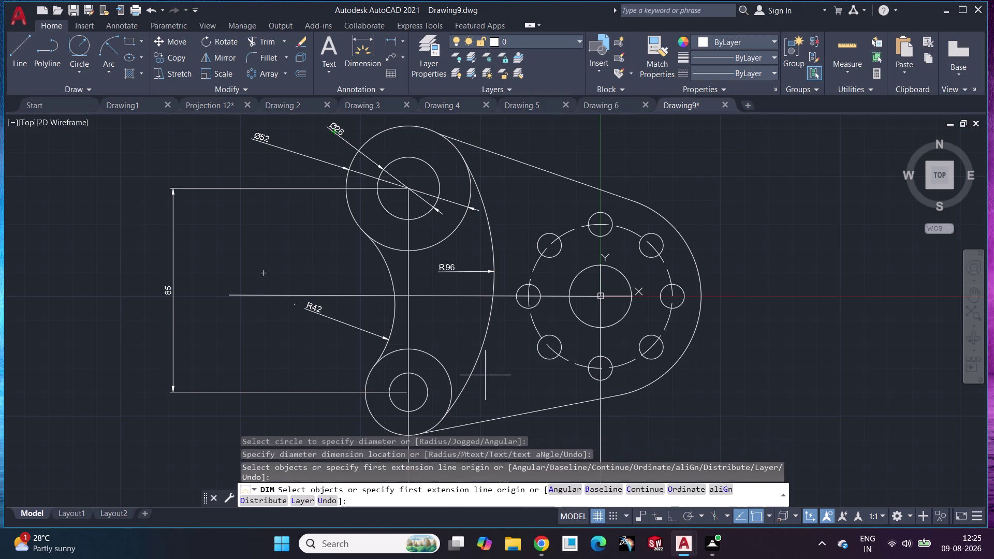
Label the lower boss with Ø36 and Ø16 diameter dimensions.
middle_drag(536, 391, 546, 247)
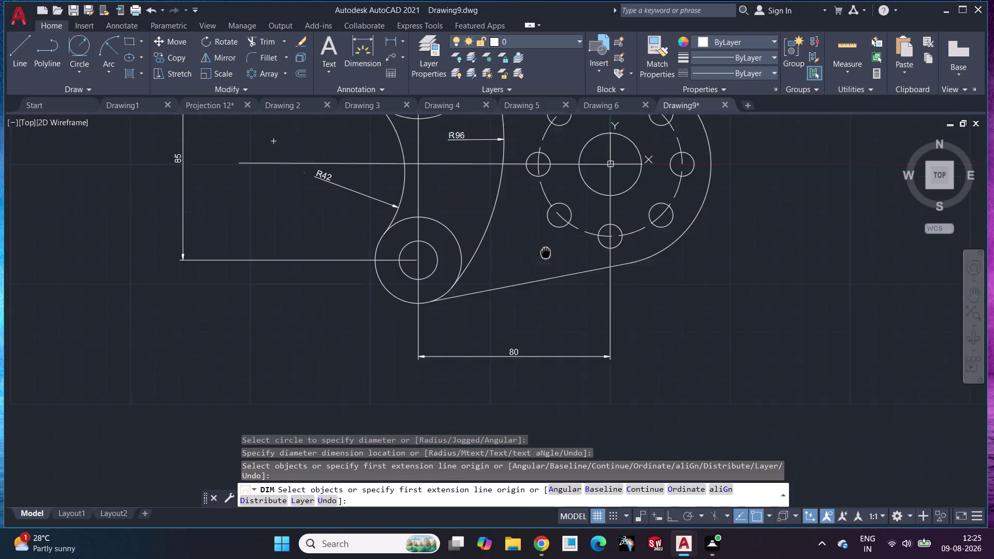
middle_drag(546, 247, 539, 193)
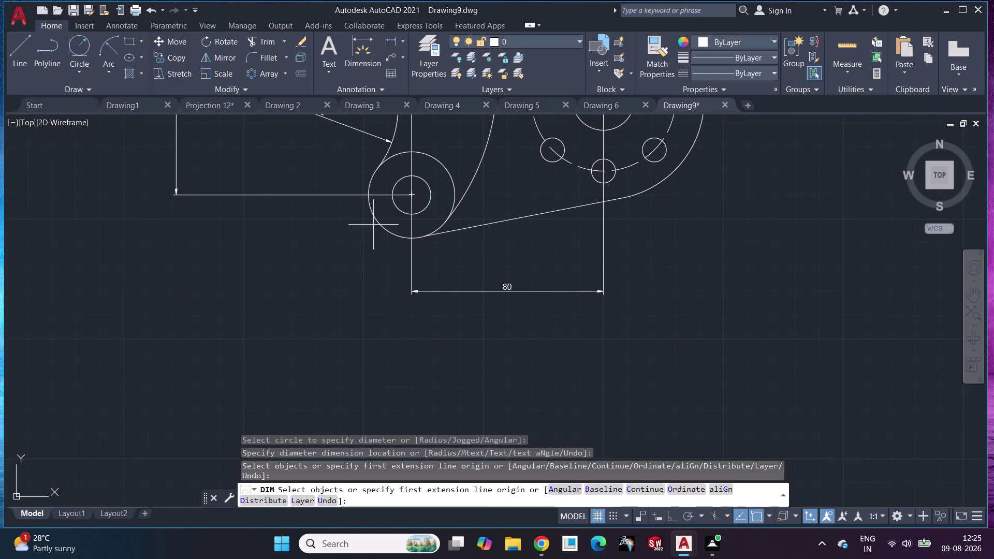
click(374, 217)
click(216, 299)
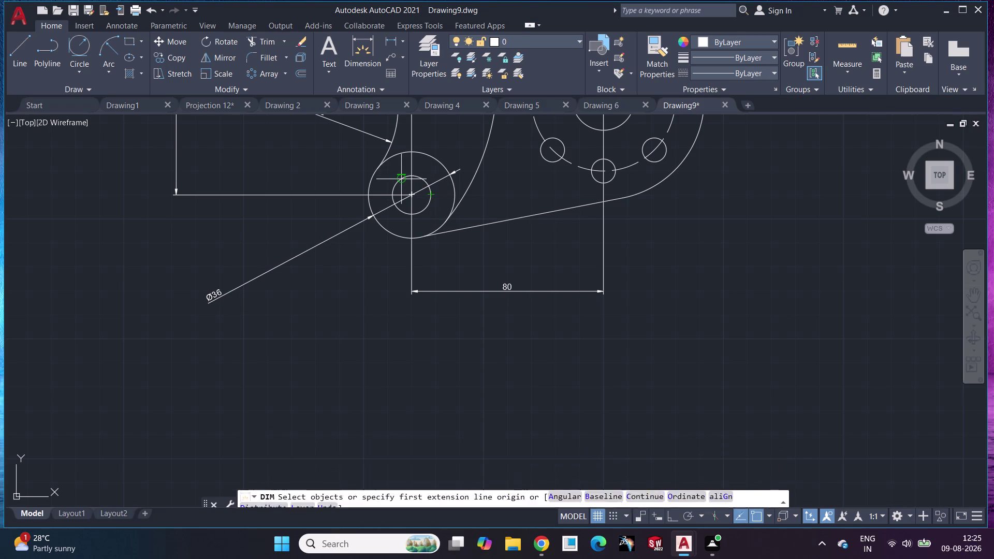
scroll(up, 3)
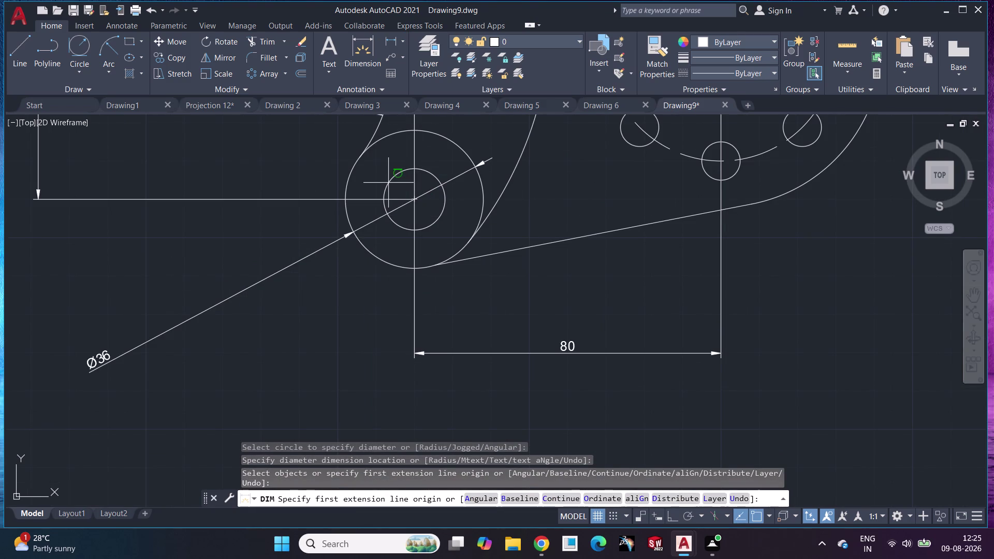
click(364, 43)
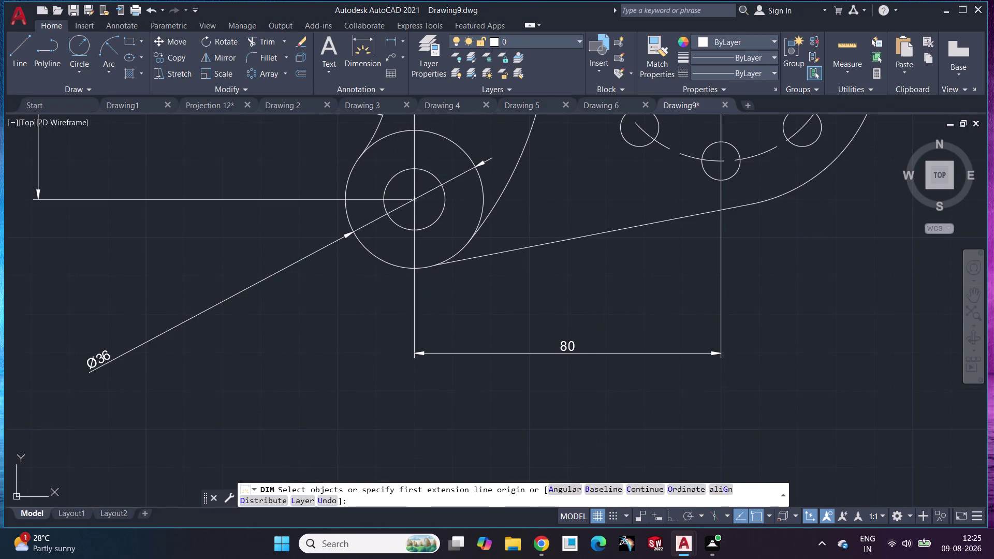
click(434, 221)
click(323, 400)
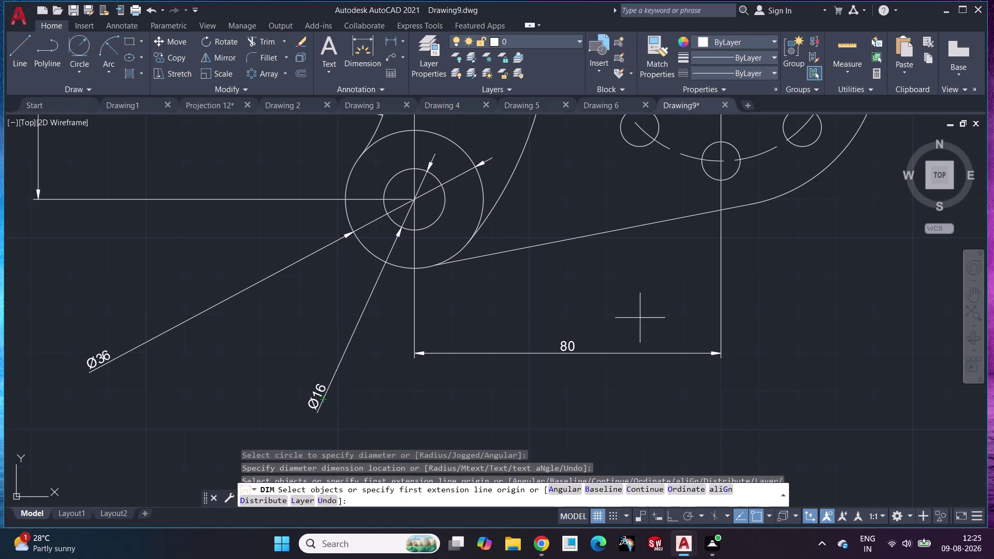
Add R42 to the outer right arc and Ø60 to the bolt circle, cancelling a stray linear dimension.
middle_drag(658, 299, 400, 496)
click(611, 185)
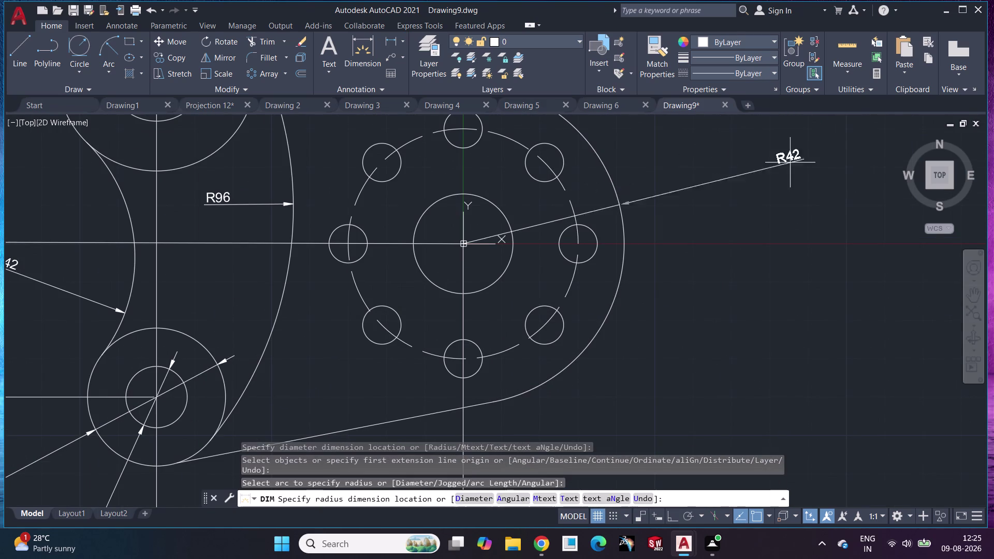
click(837, 162)
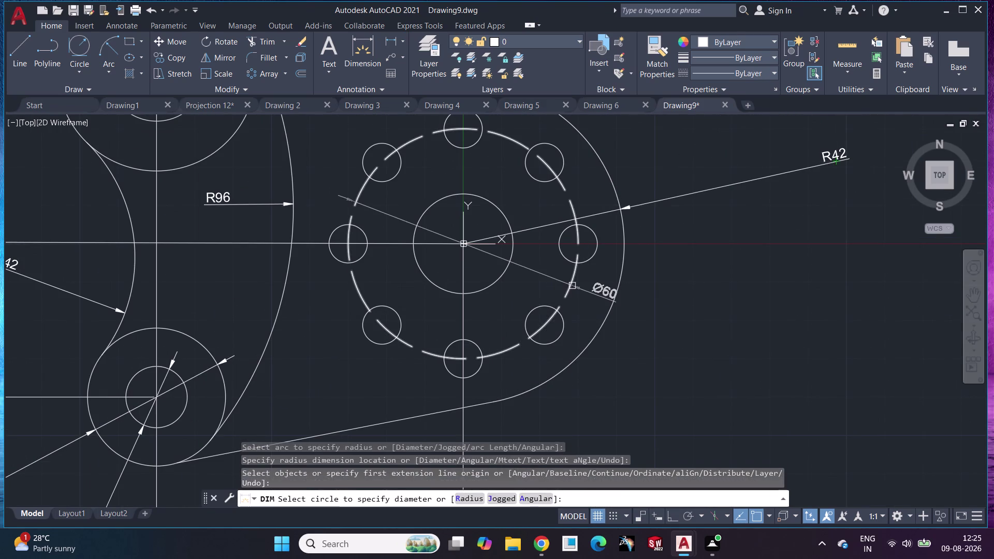
click(572, 286)
click(956, 331)
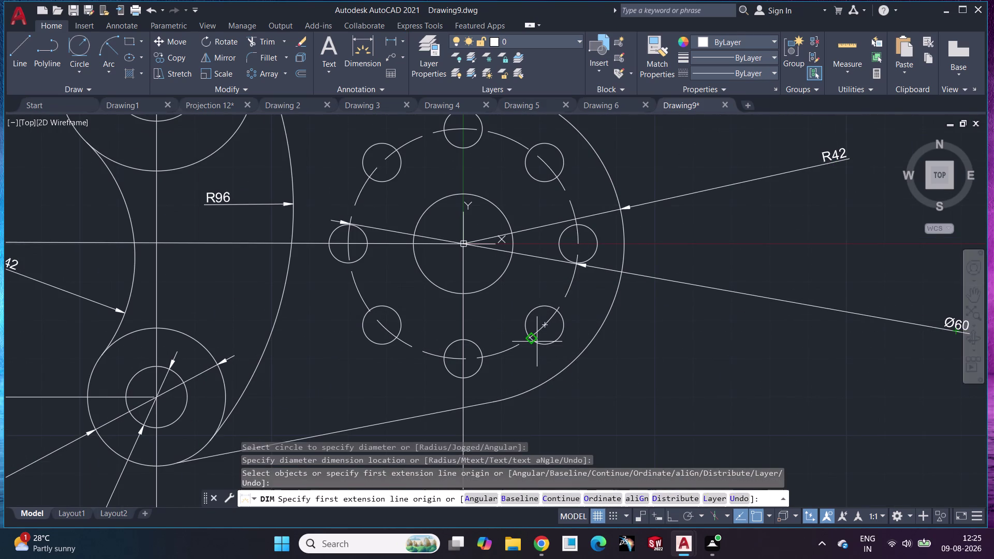
click(559, 330)
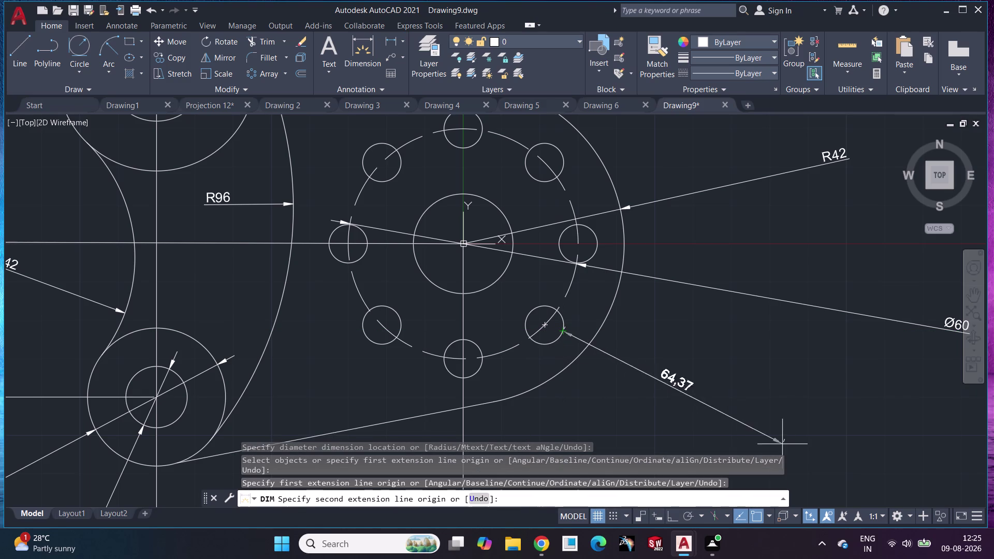
key(Escape)
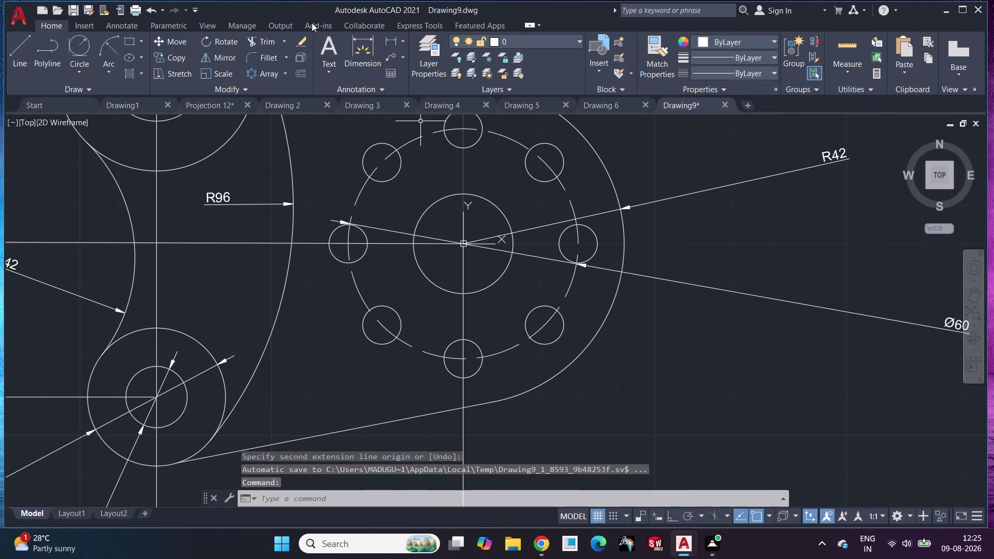
Dimension the lower-left bolt hole Ø10 and the central hole Ø26.
click(356, 41)
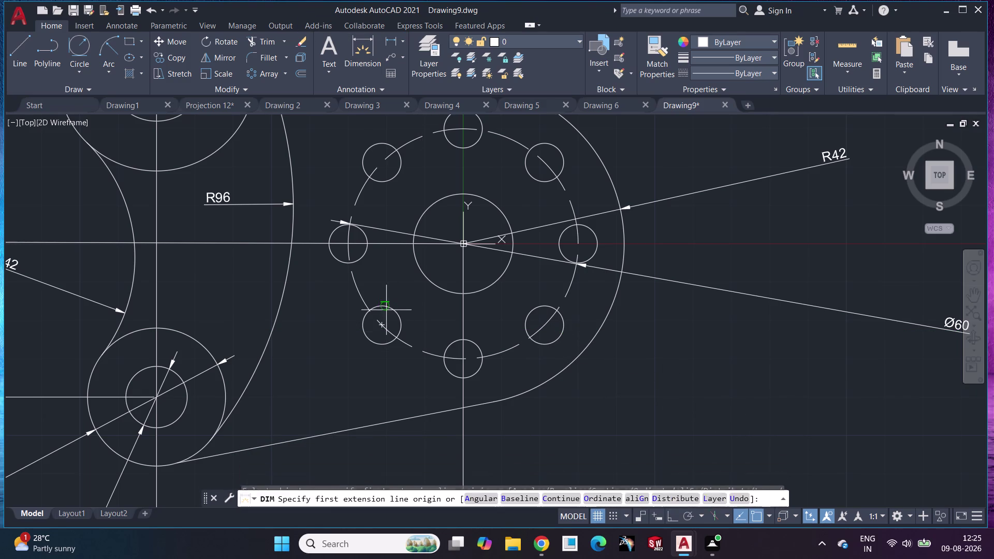
scroll(up, 3)
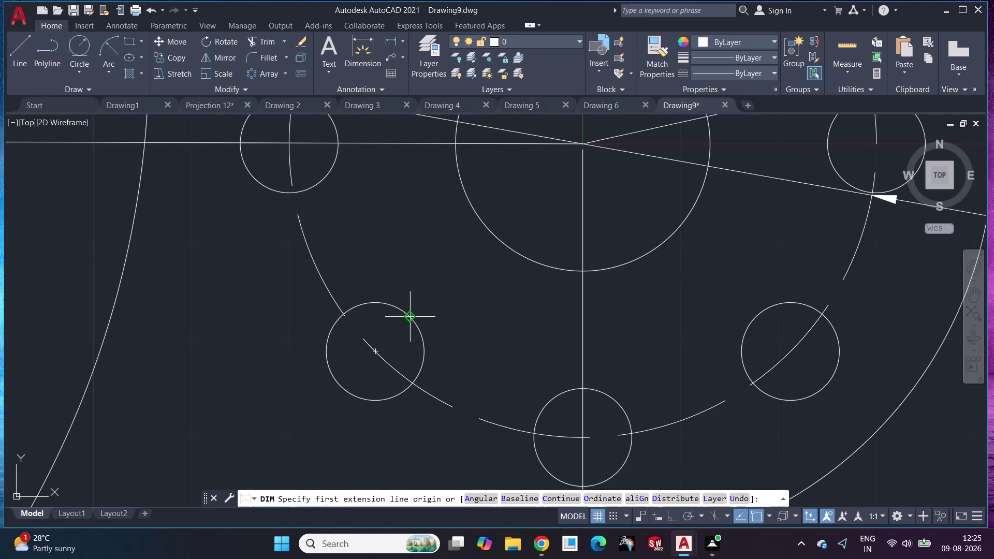
click(357, 396)
click(259, 383)
scroll(down, 3)
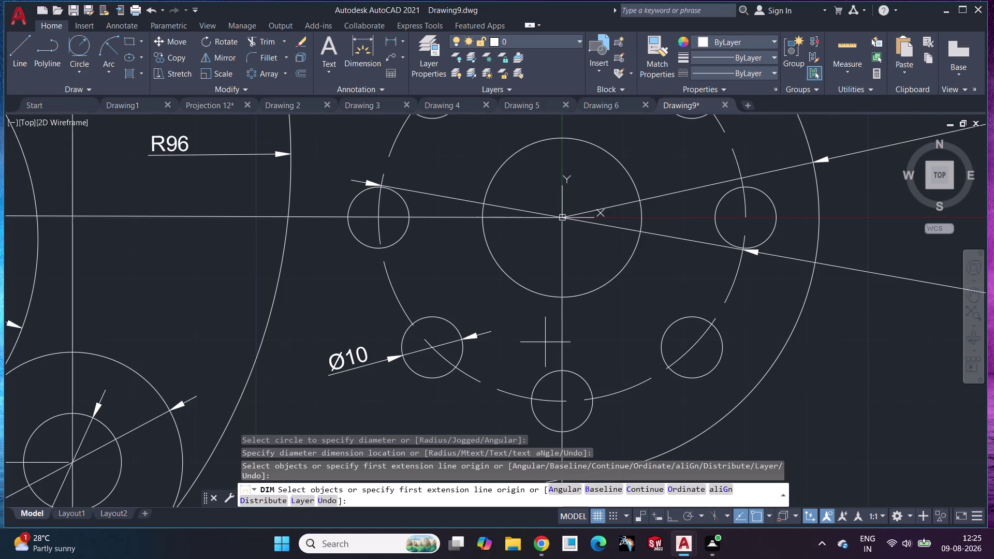
click(621, 158)
click(556, 179)
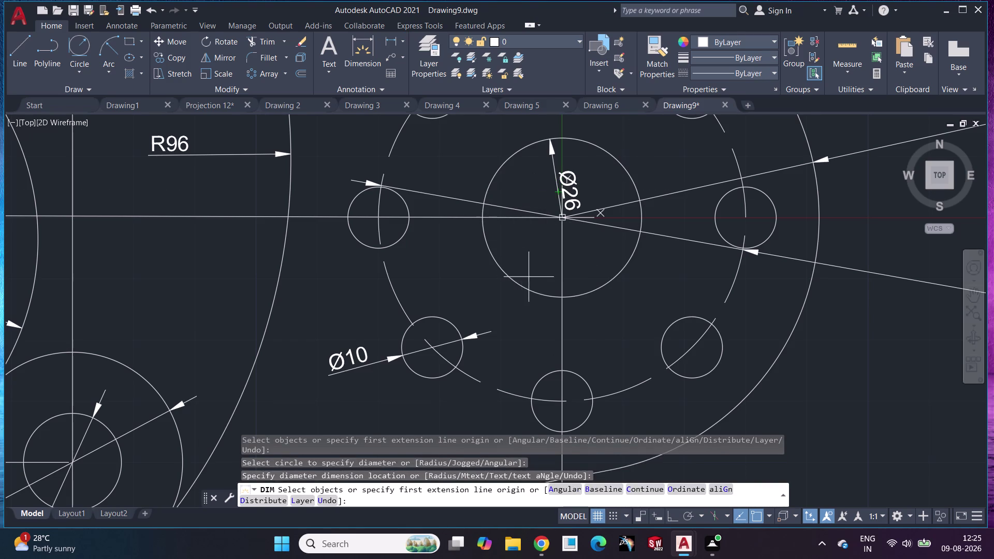
Zoom and pan to frame the whole dimensioned bracket.
scroll(down, 3)
middle_drag(676, 267, 359, 319)
scroll(down, 3)
scroll(down, 3)
middle_drag(359, 318, 477, 246)
scroll(up, 3)
scroll(down, 3)
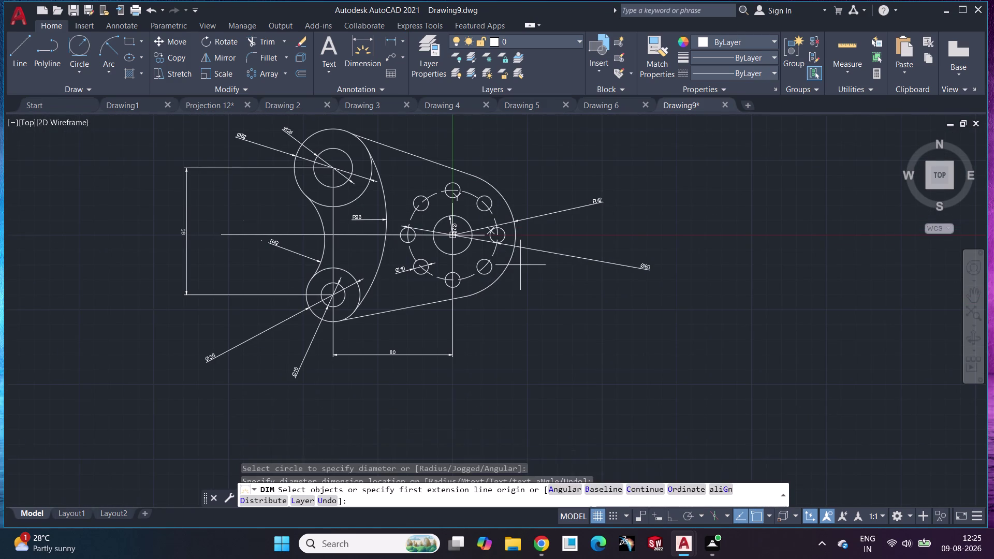
scroll(up, 3)
middle_drag(541, 304, 592, 360)
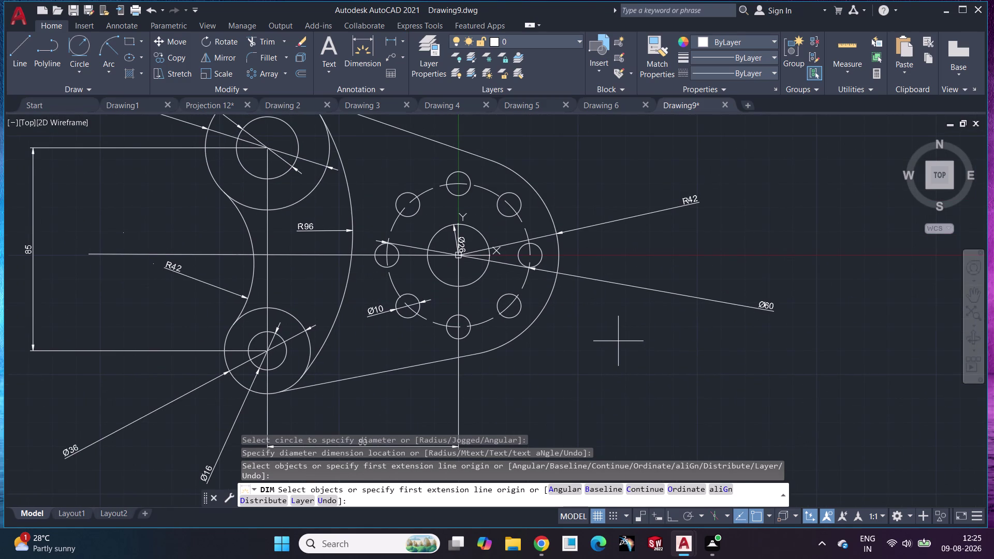
scroll(down, 3)
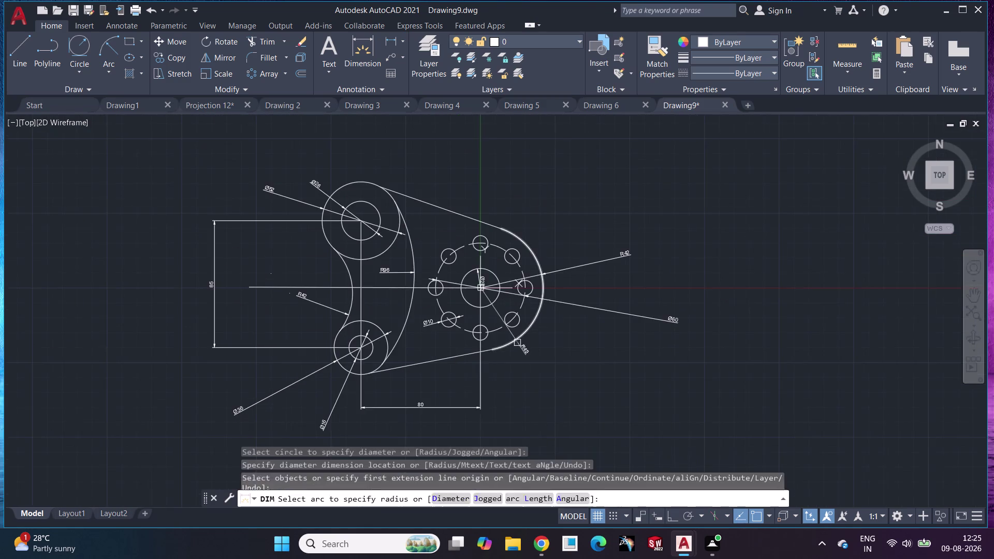
scroll(up, 3)
scroll(down, 3)
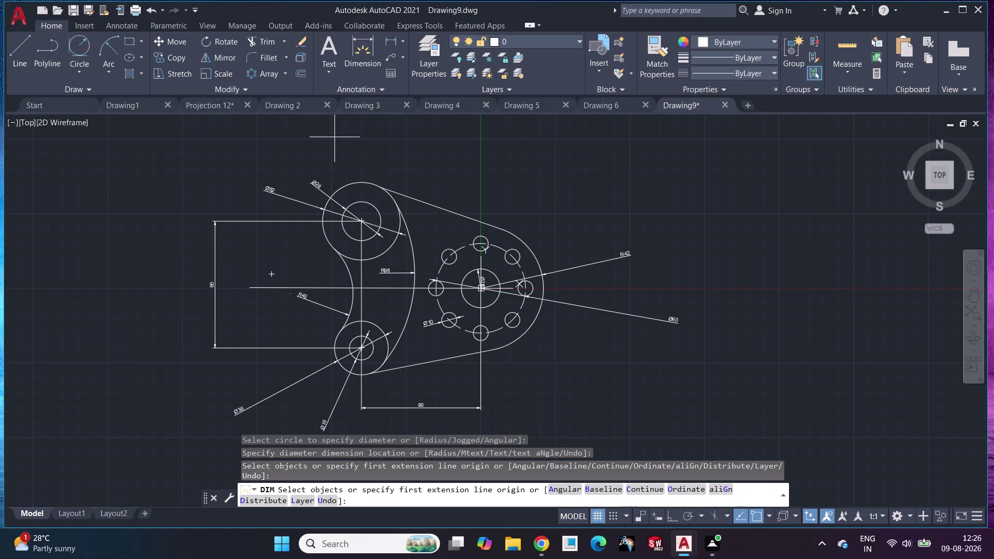
click(92, 7)
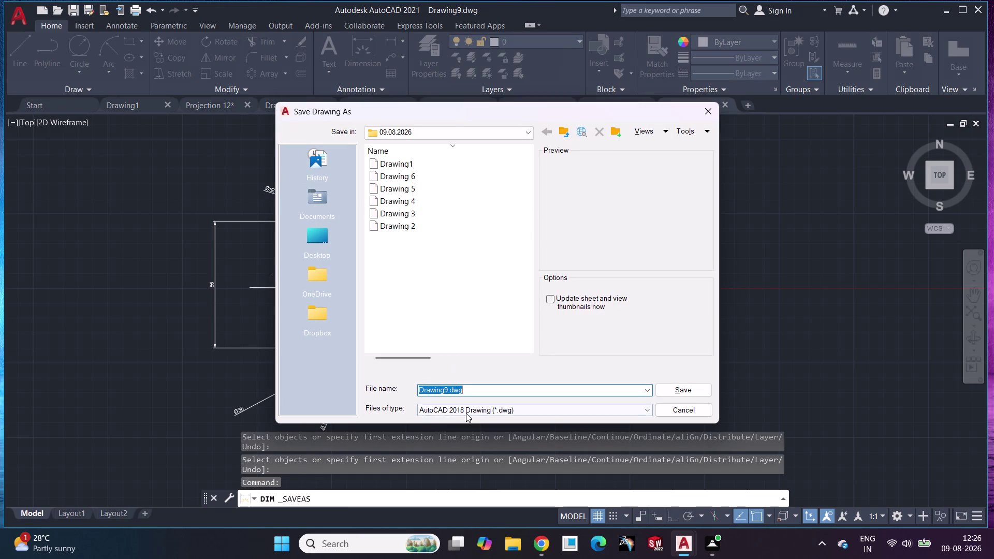
Change the file name to 'Drawing 7' and save it in the 09.08.2026 folder.
key(Left)
key(Left)
key(Left)
key(Right)
key(Right)
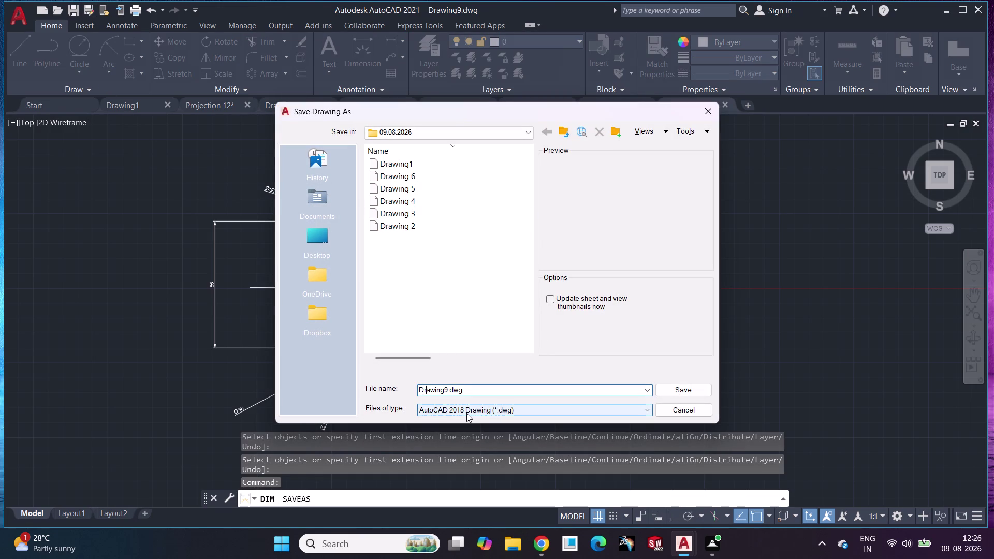
key(Right)
key(Right)
key(Right)
key(Right)
key(Right)
key(Right)
key(BackSpace)
key(space)
text(7)
click(685, 386)
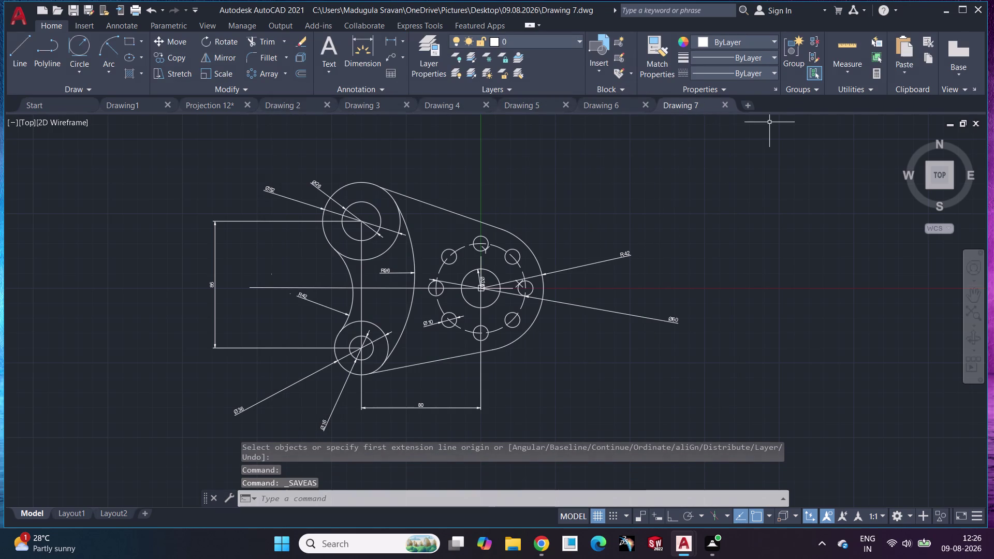
click(748, 108)
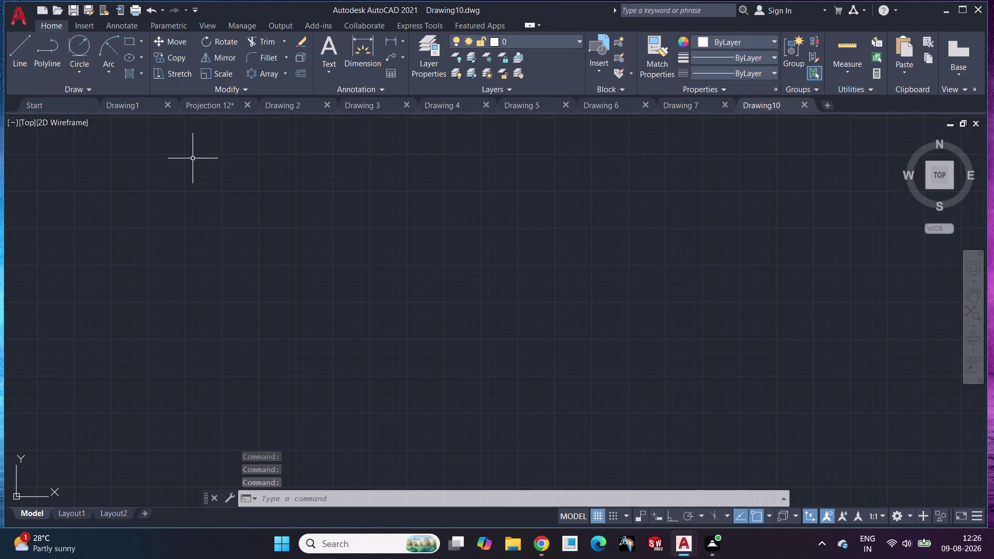
Start a line at the origin 0,0 and turn on Ortho.
click(23, 64)
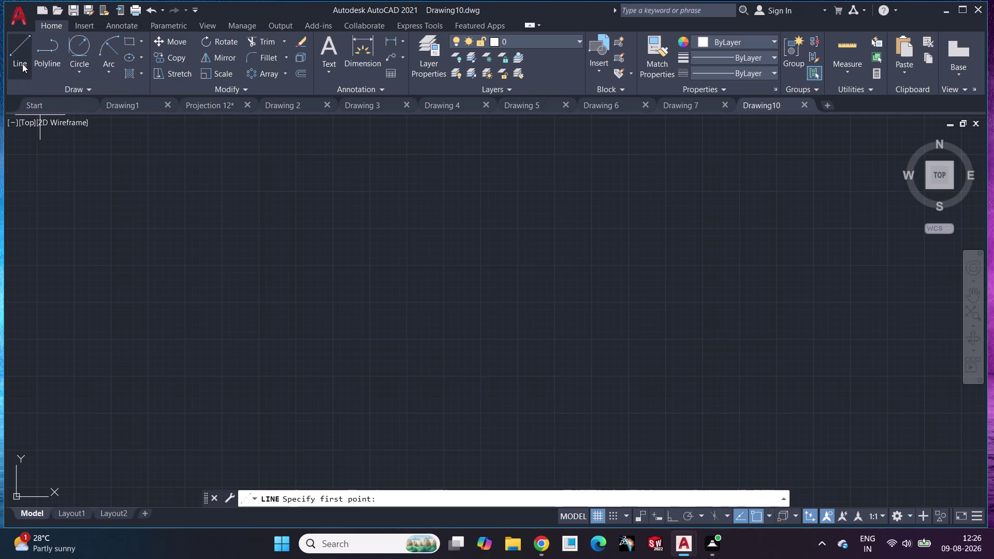
text(0,0)
key(Return)
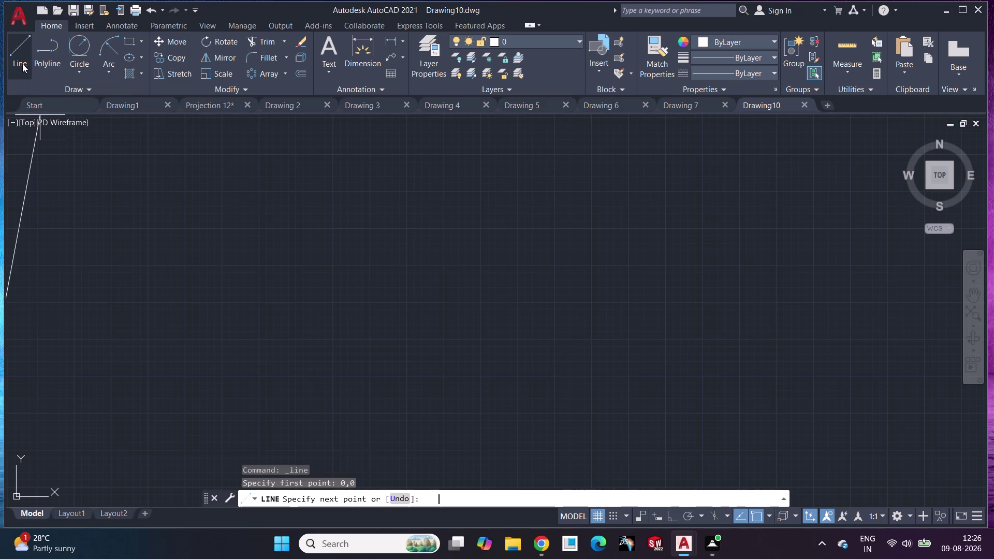
scroll(down, 3)
middle_drag(114, 247, 387, 108)
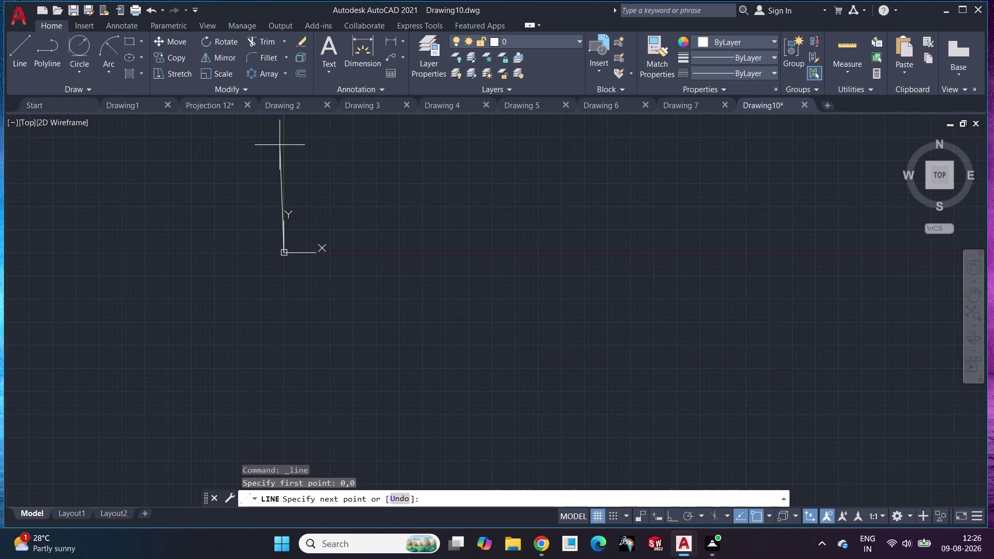
key(F12)
key(F8)
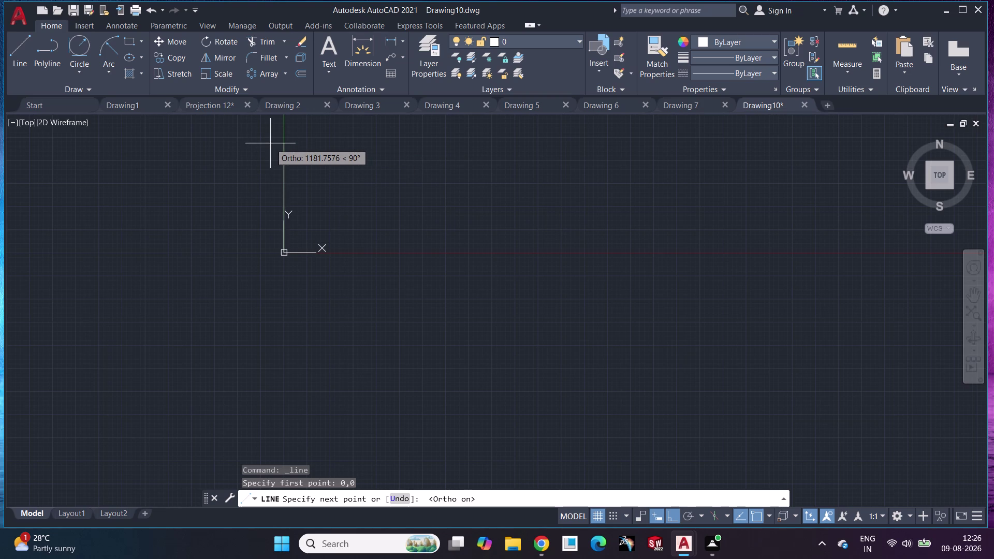
Finish the line with a 150-unit segment at 90 degrees and end the command.
key(shift+at)
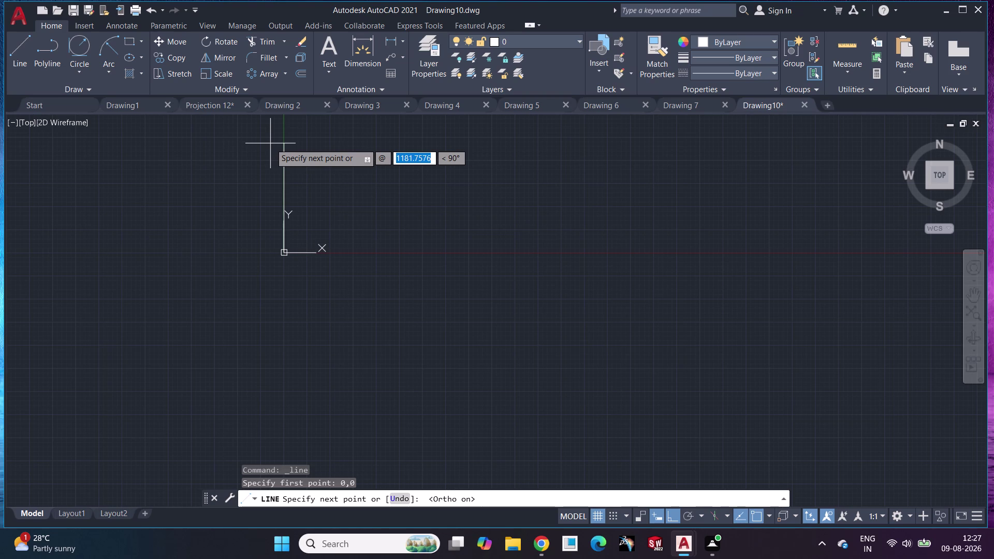
text(150)
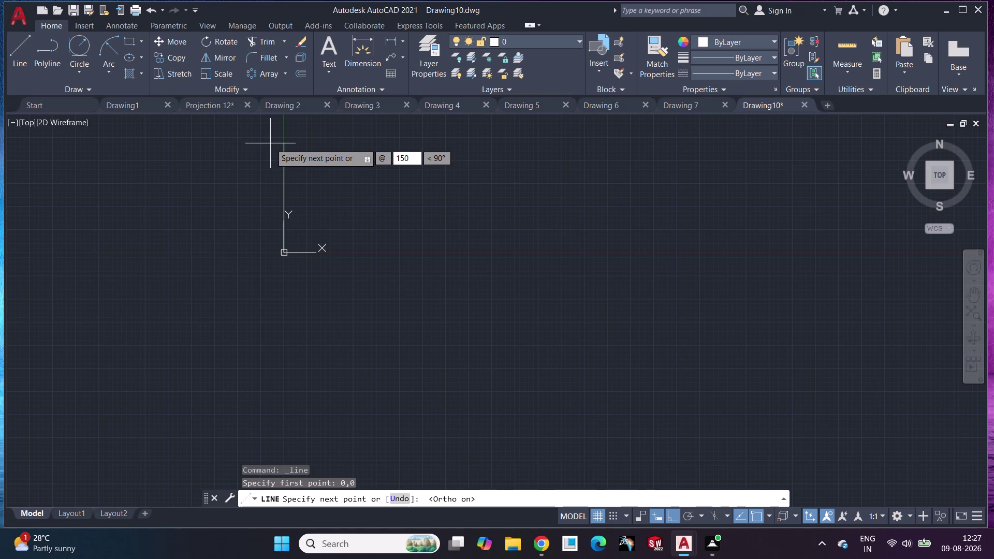
key(shift+at)
key(BackSpace)
key(shift+less)
text(90)
key(Return)
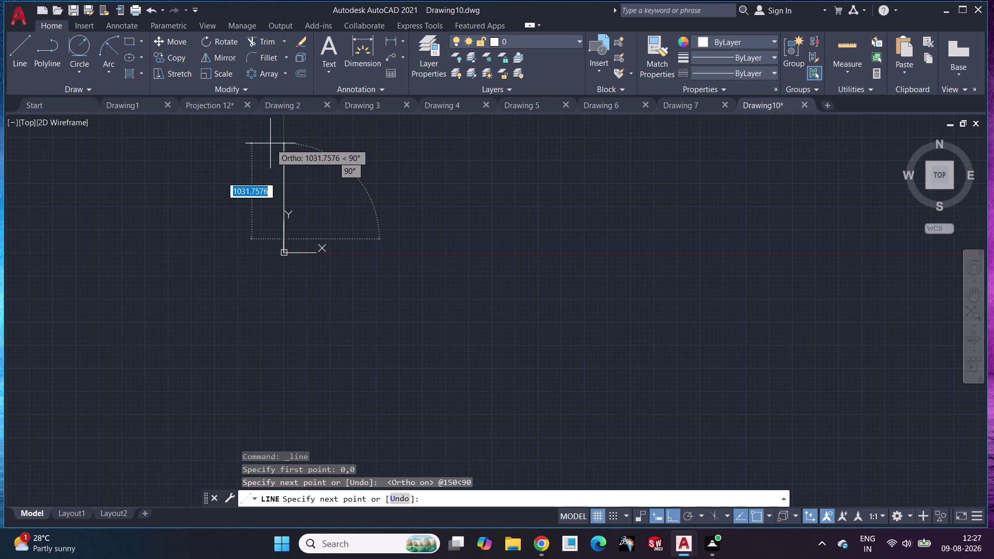
scroll(up, 3)
scroll(up, 3)
middle_drag(287, 204, 321, 63)
scroll(up, 3)
middle_drag(327, 320, 328, 137)
scroll(up, 3)
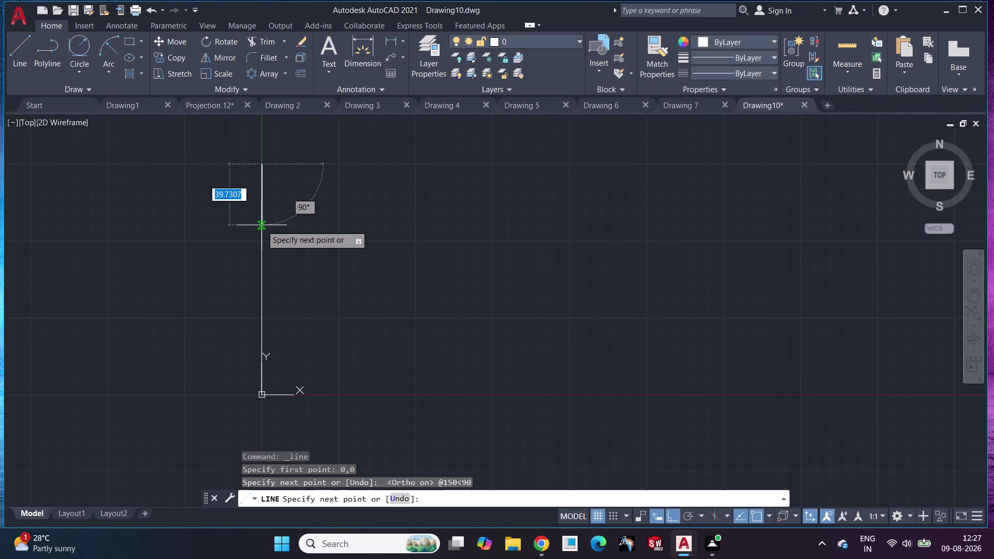
key(Escape)
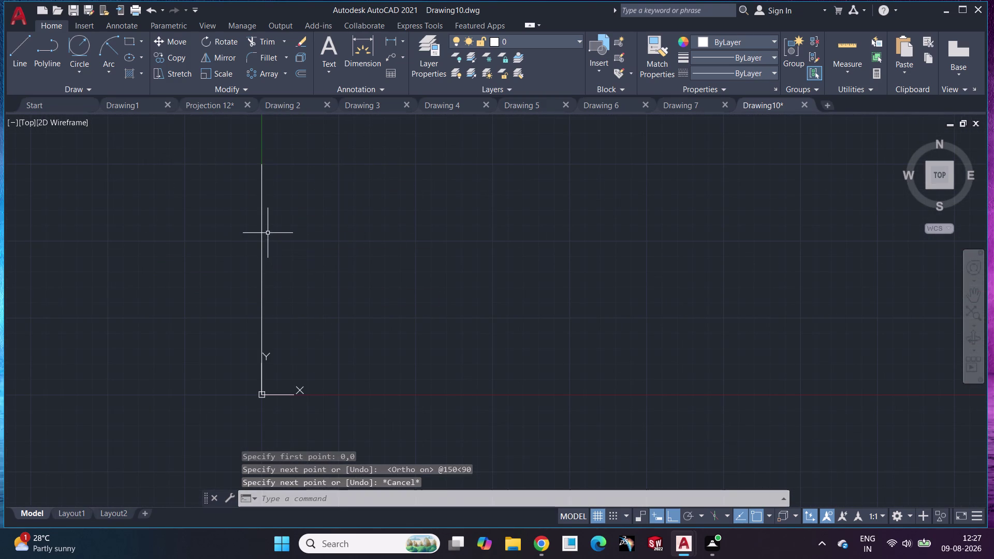
Select the vertical line and stretch its endpoint grips, then cancel.
click(262, 220)
drag(263, 280, 270, 394)
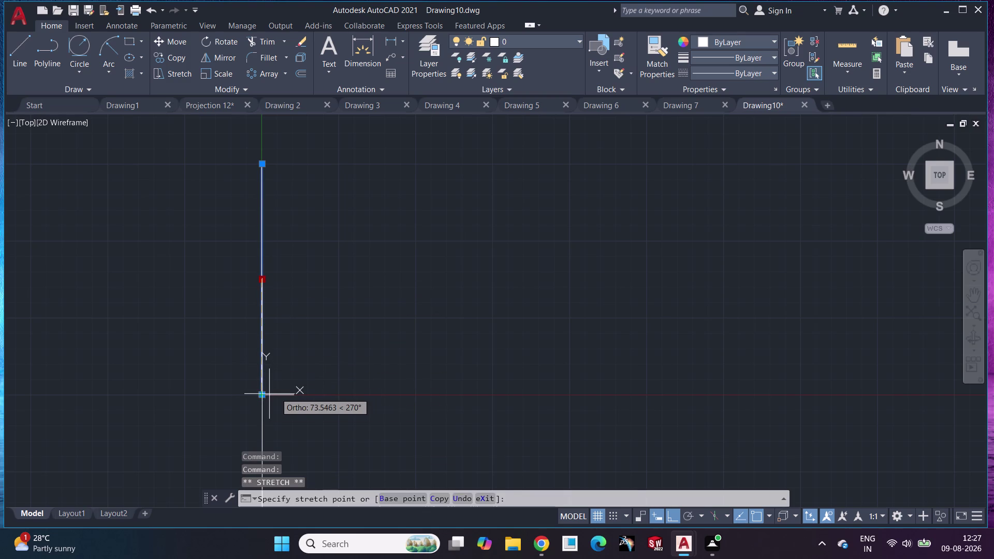
drag(269, 394, 260, 399)
click(260, 398)
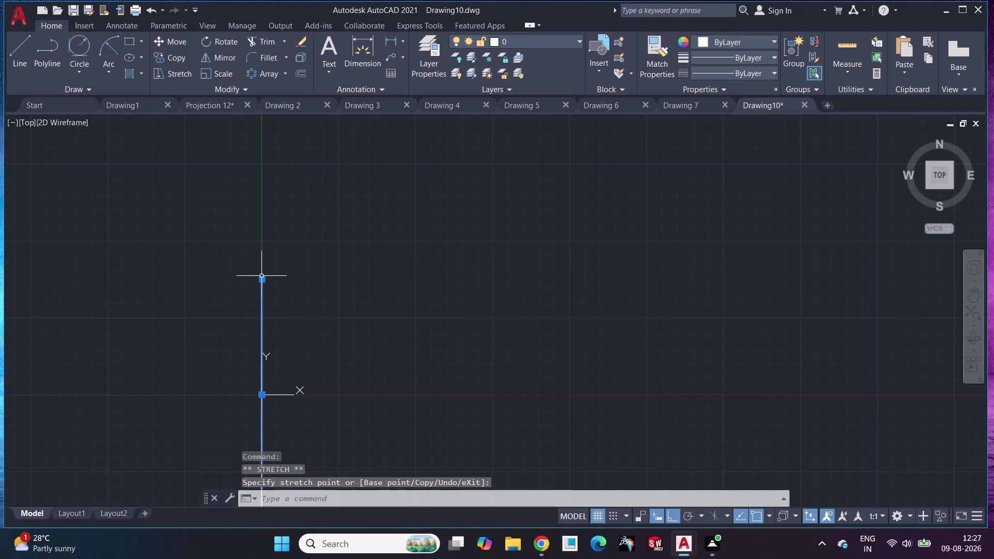
drag(263, 278, 261, 141)
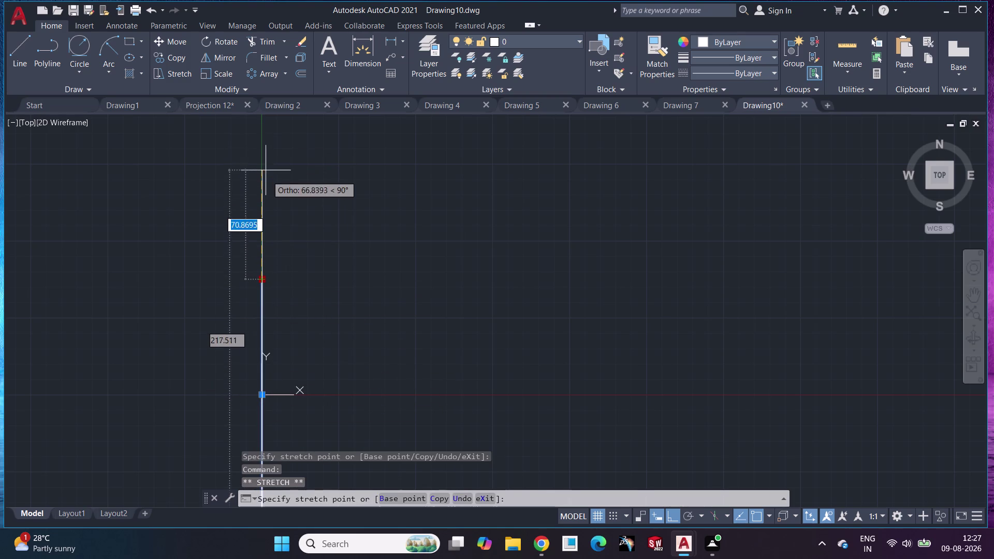
click(262, 155)
click(361, 301)
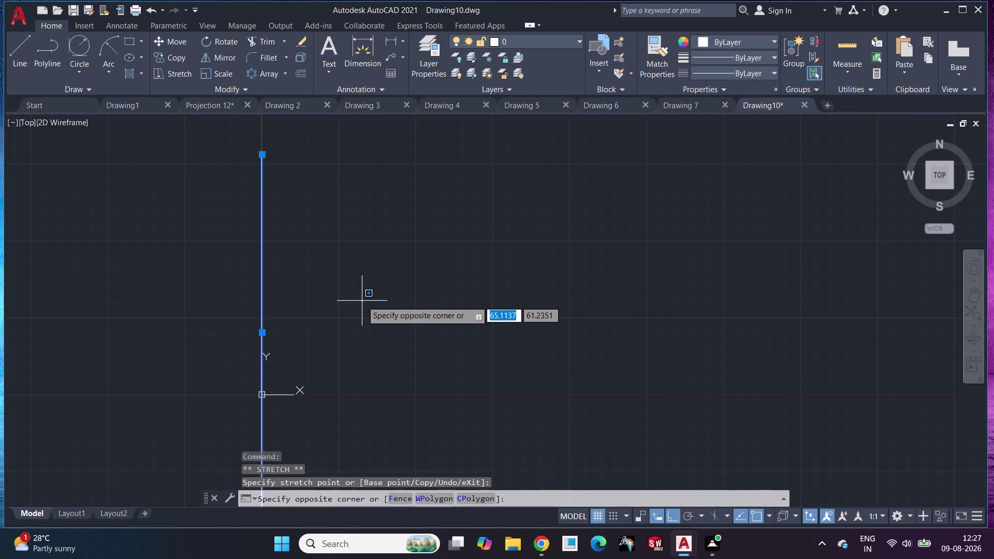
key(Escape)
key(Escape)
Reselect the line and stretch its lower end downward, then cancel the stretch.
middle_drag(319, 331, 347, 223)
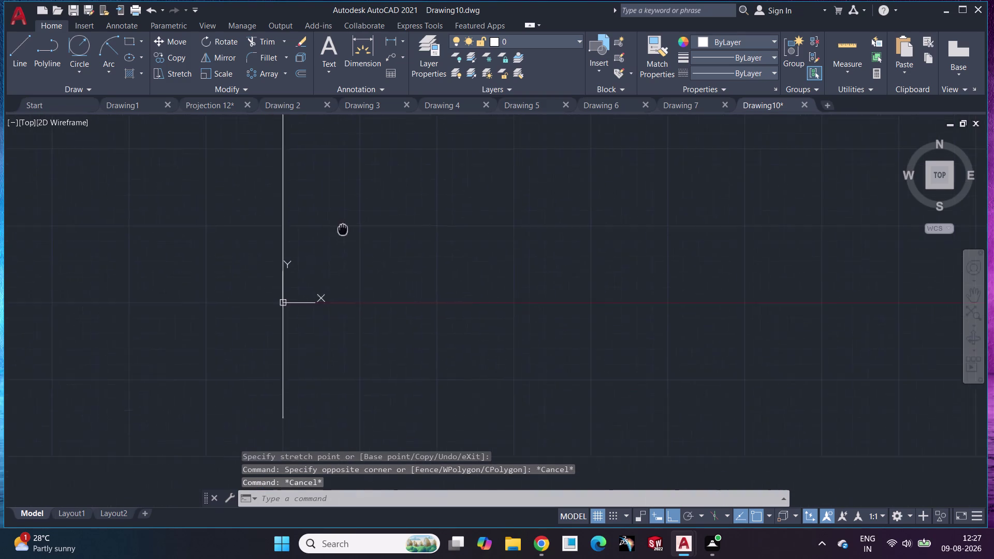
middle_drag(347, 223, 354, 206)
middle_click(354, 204)
scroll(down, 3)
scroll(up, 3)
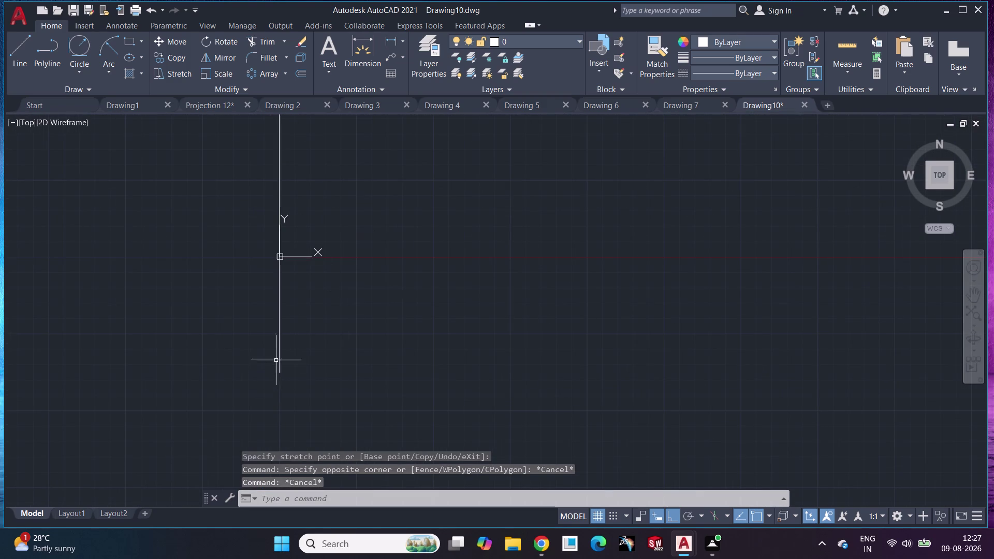
click(281, 331)
drag(278, 376, 279, 400)
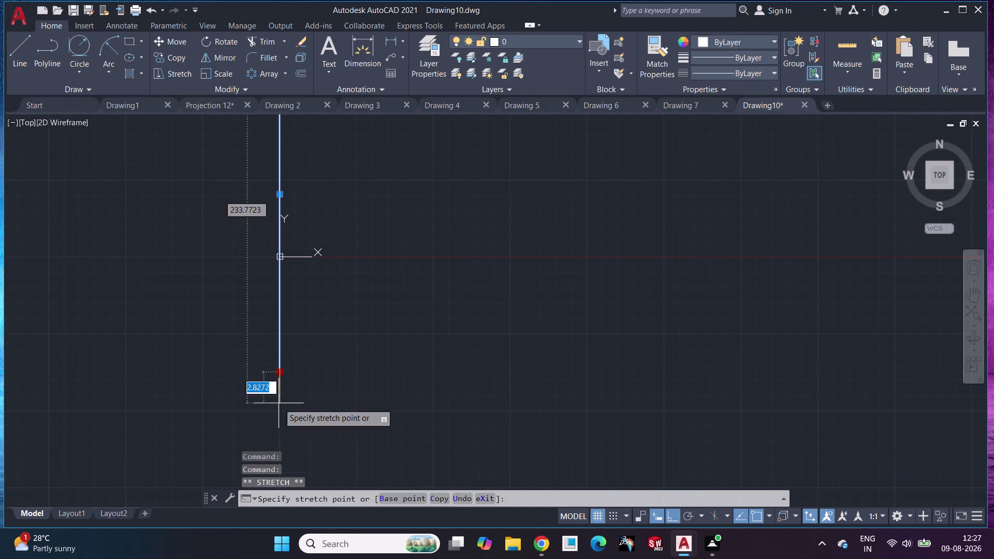
drag(279, 400, 277, 488)
click(276, 488)
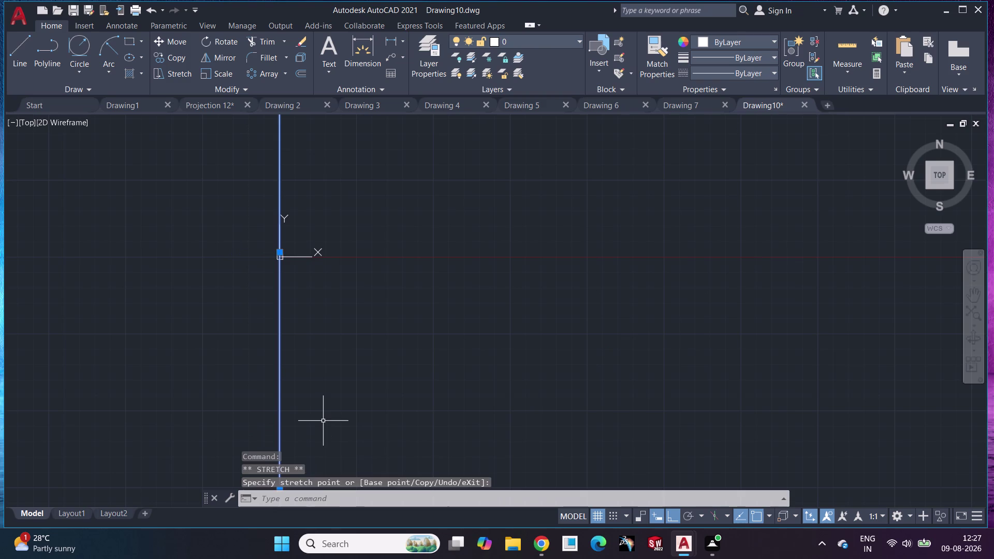
key(Escape)
Select the vertical line again and delete it.
scroll(down, 3)
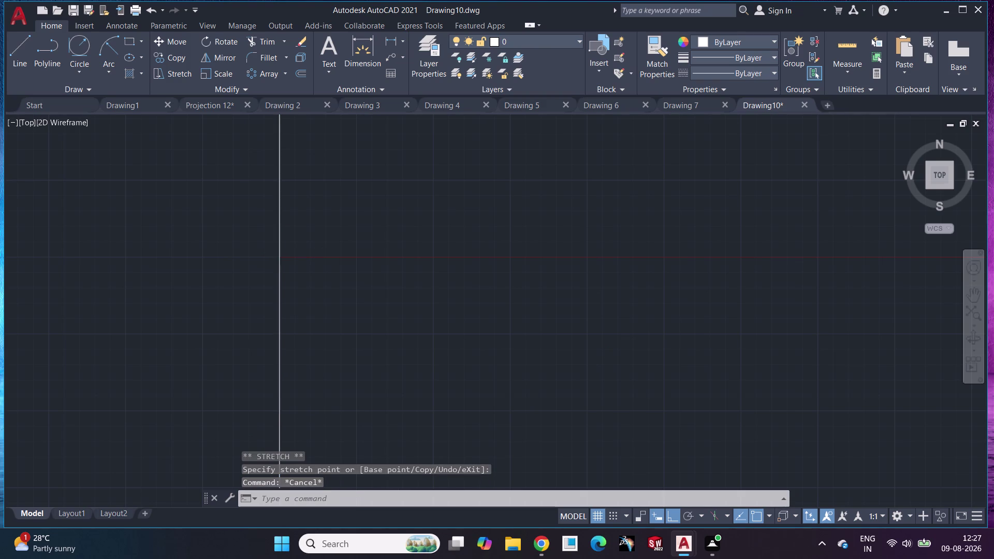
scroll(up, 3)
middle_drag(322, 355, 339, 391)
click(275, 328)
key(Delete)
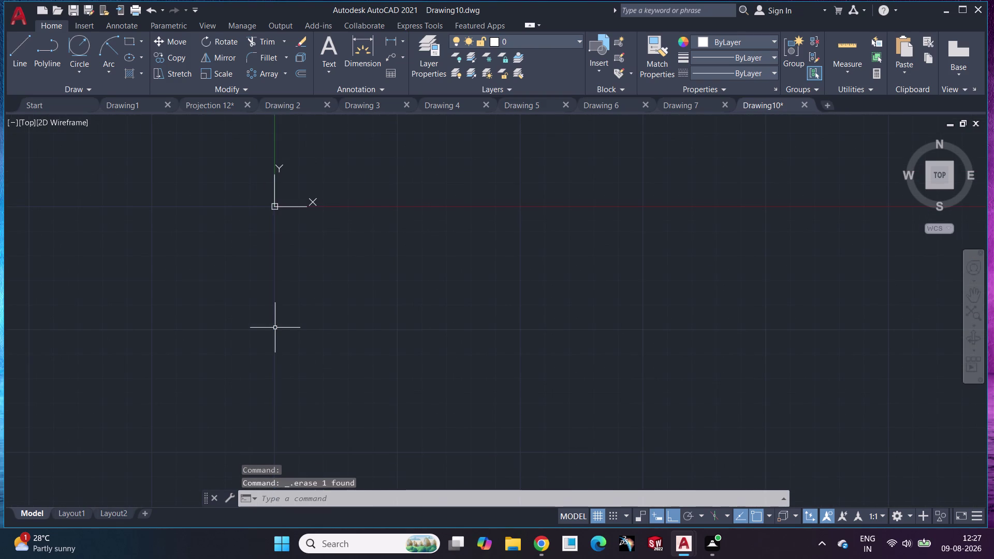
Pan the origin lower in the view and toggle Ortho off and back on.
scroll(down, 3)
drag(20, 37, 21, 43)
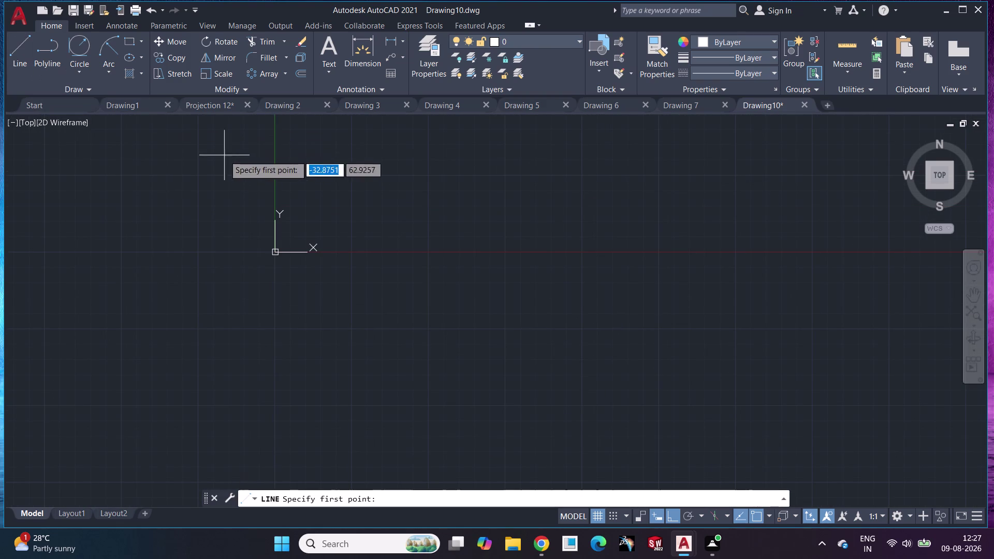
scroll(down, 3)
scroll(up, 3)
middle_drag(267, 228, 334, 398)
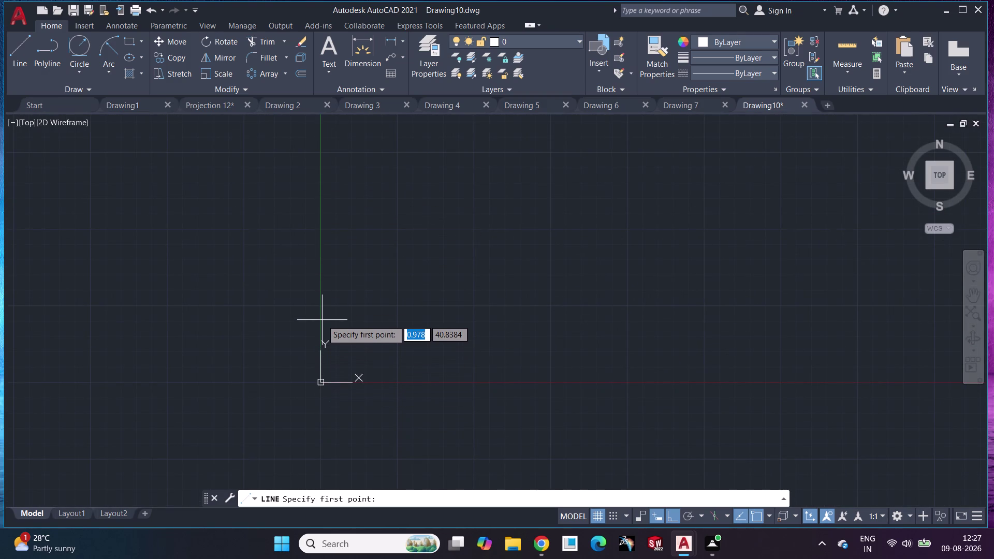
key(F12)
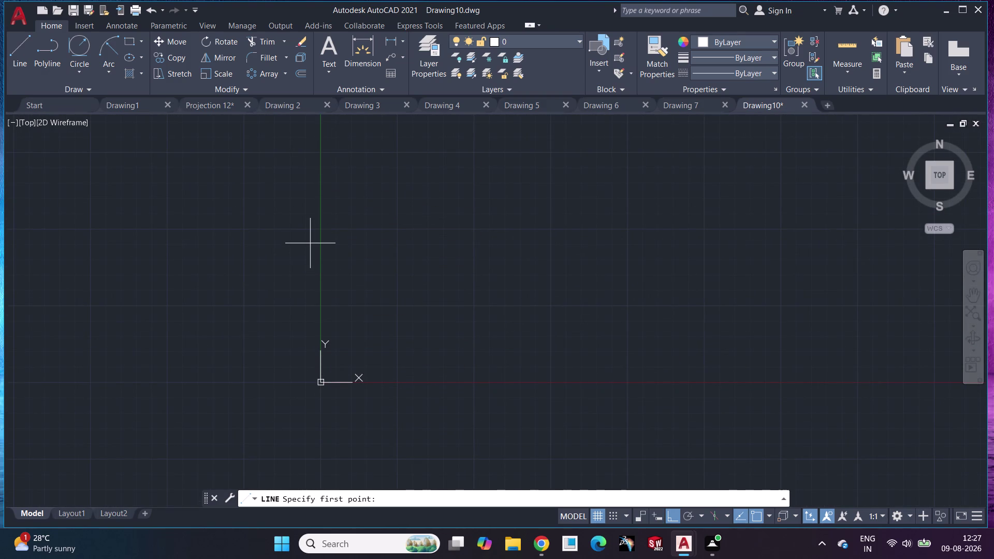
key(F8)
key(F8)
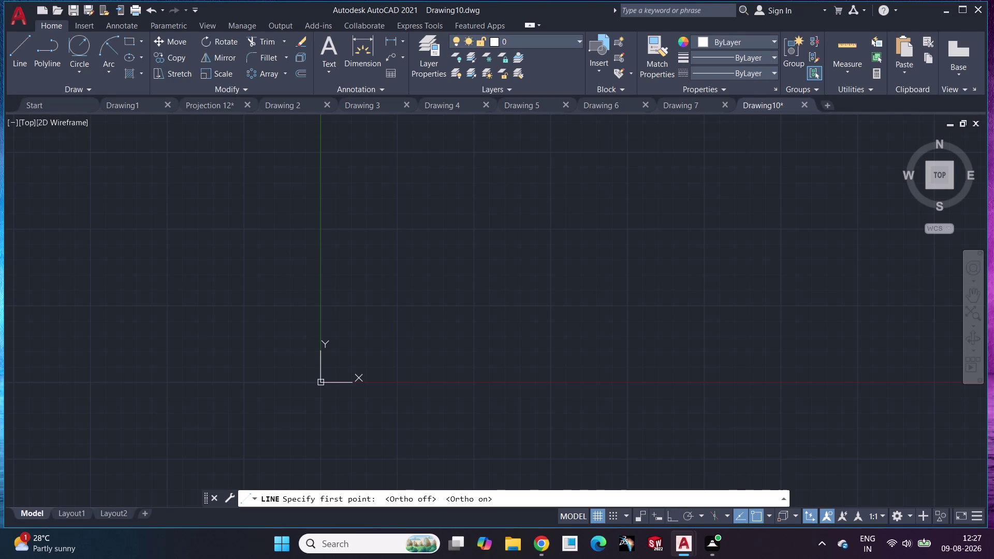
key(F12)
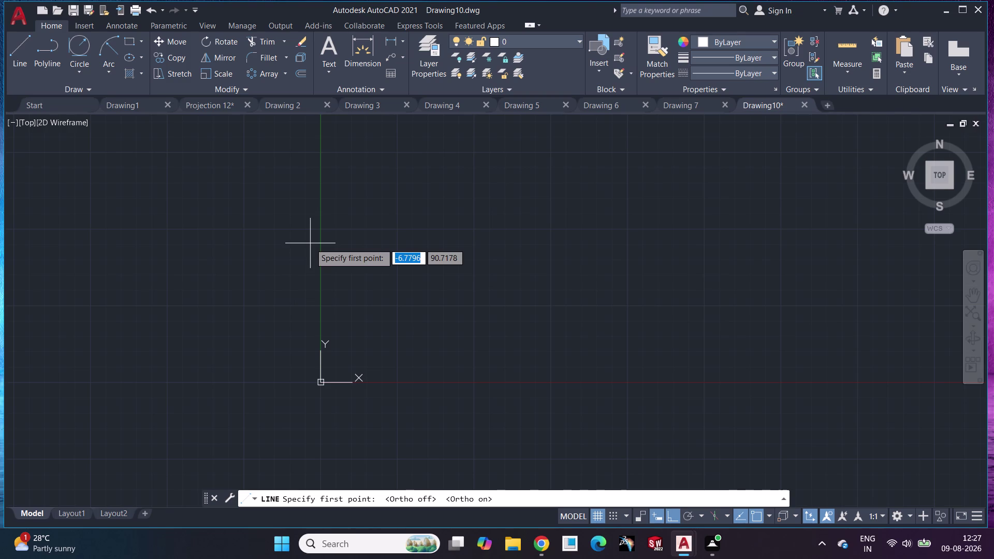
key(F12)
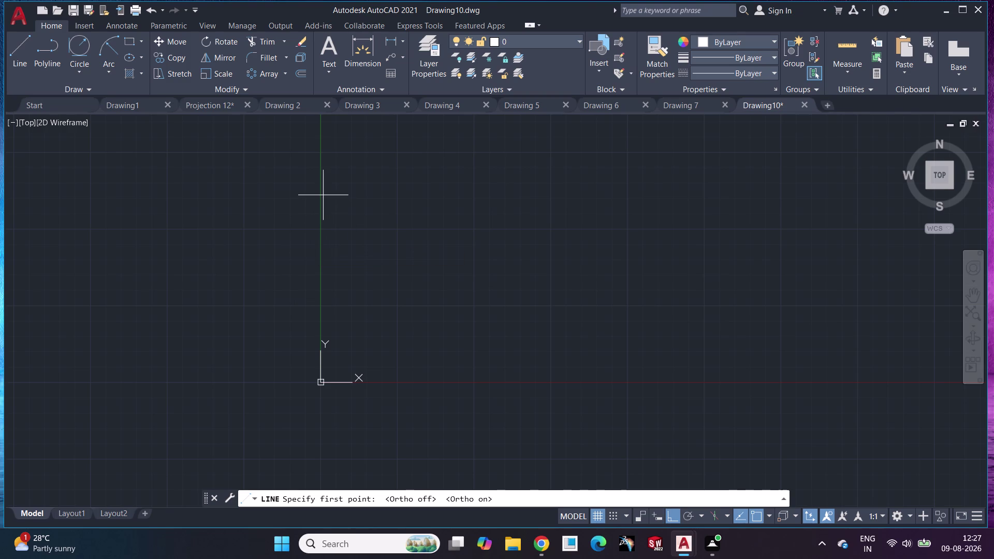
key(F8)
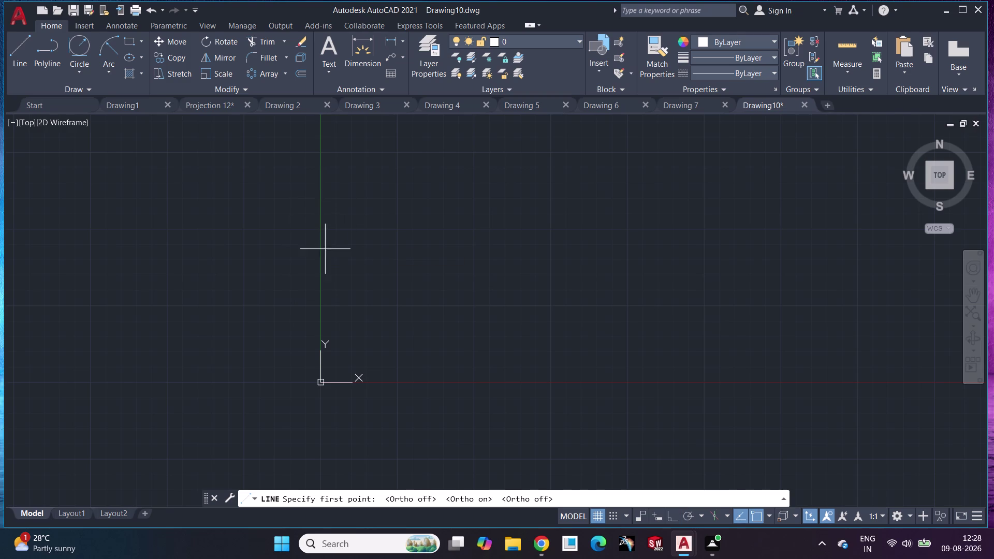
key(F8)
key(F12)
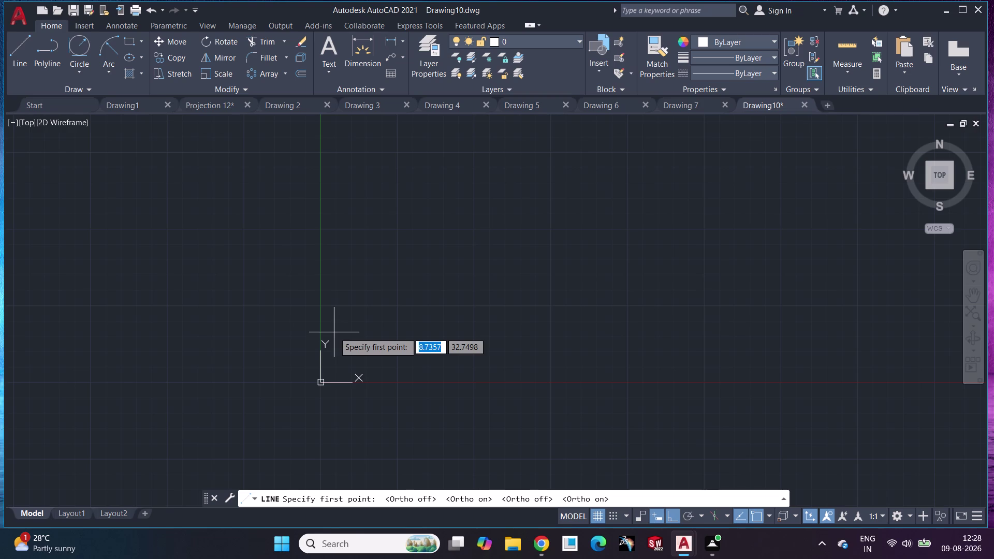
Draw the base line from the origin 0,0 out to the right.
click(31, 49)
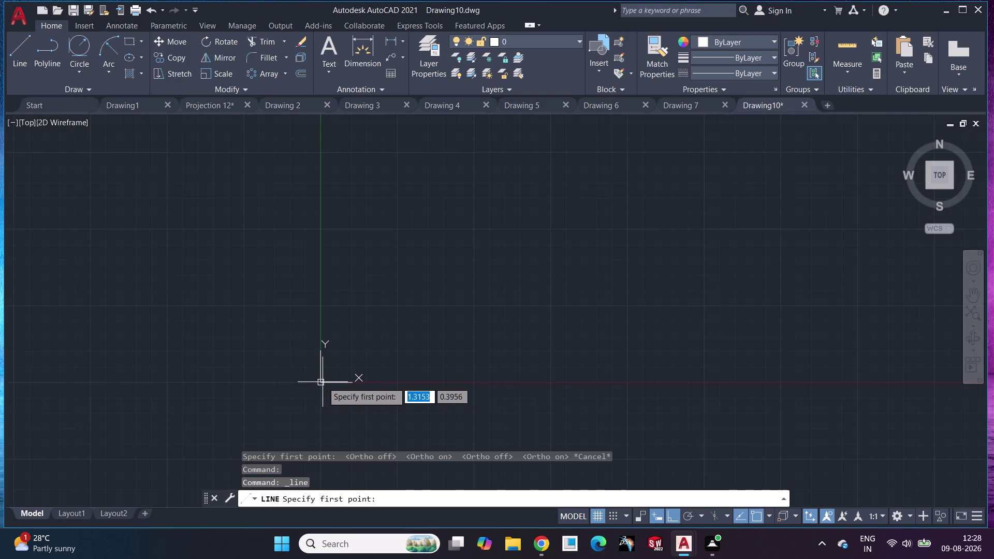
text(0,0)
key(Return)
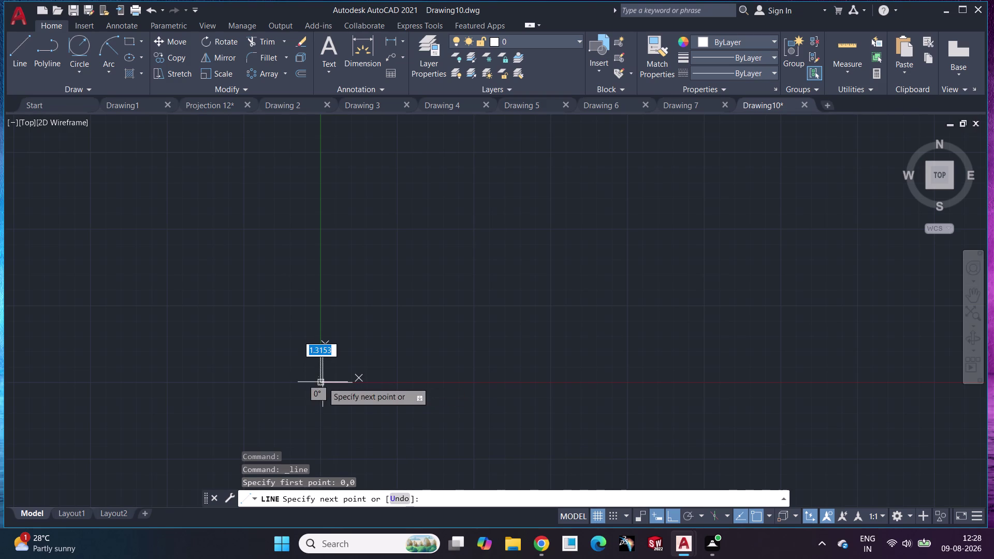
click(636, 371)
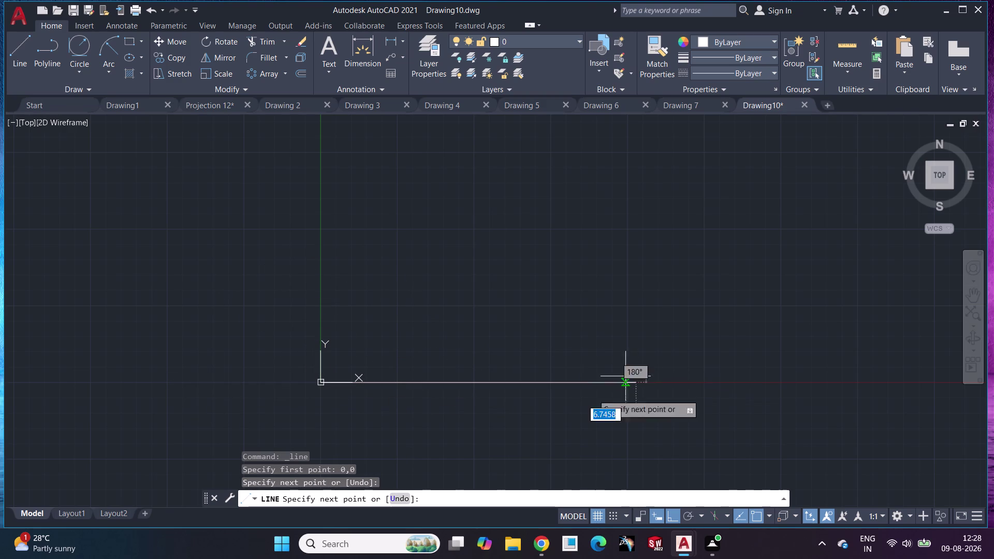
key(Escape)
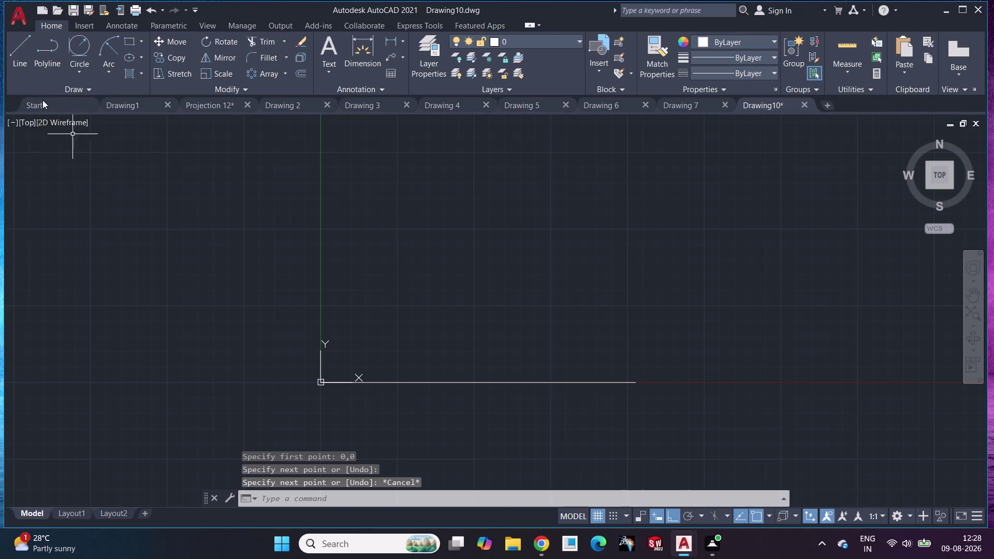
Extend the base line leftward from the intersection, after discarding an upward attempt.
click(20, 53)
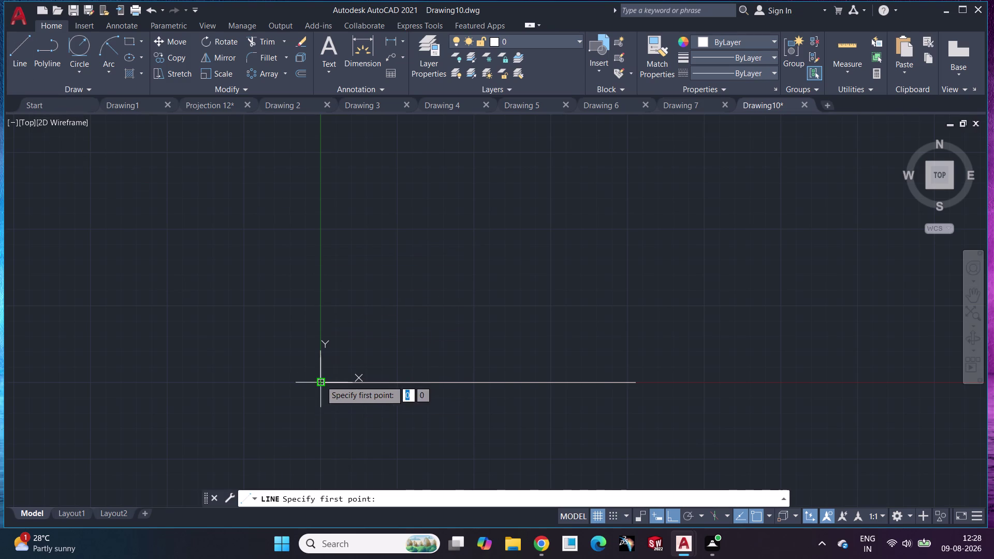
click(321, 381)
click(322, 137)
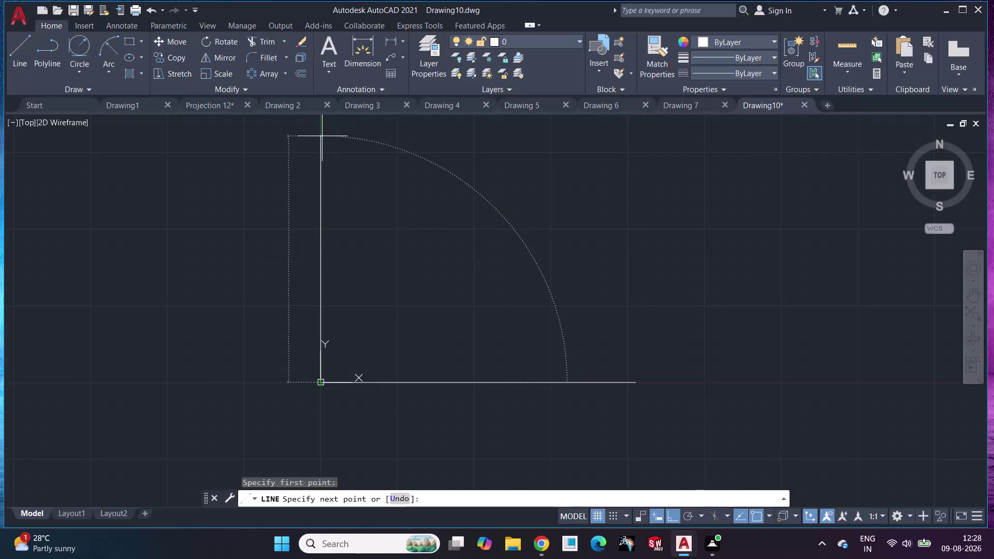
key(Escape)
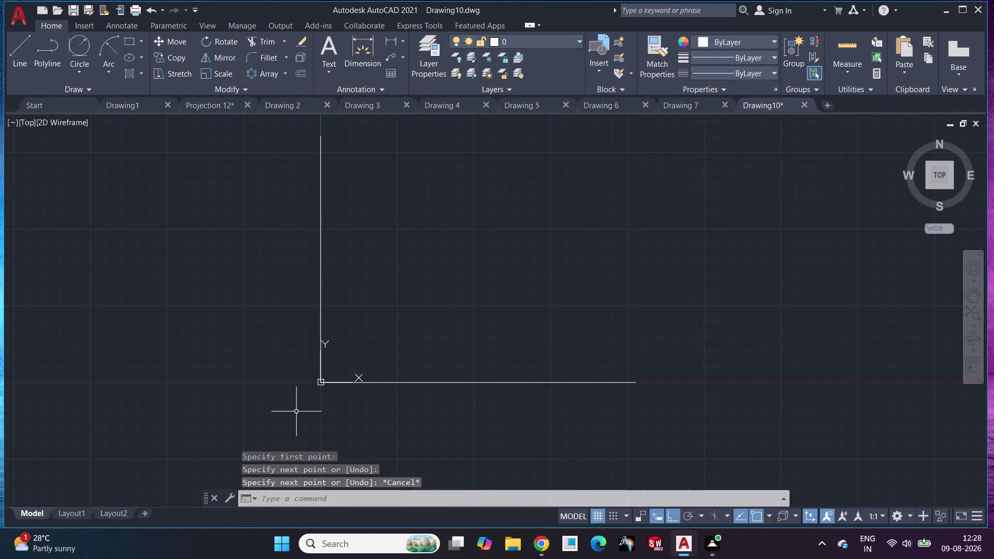
click(17, 41)
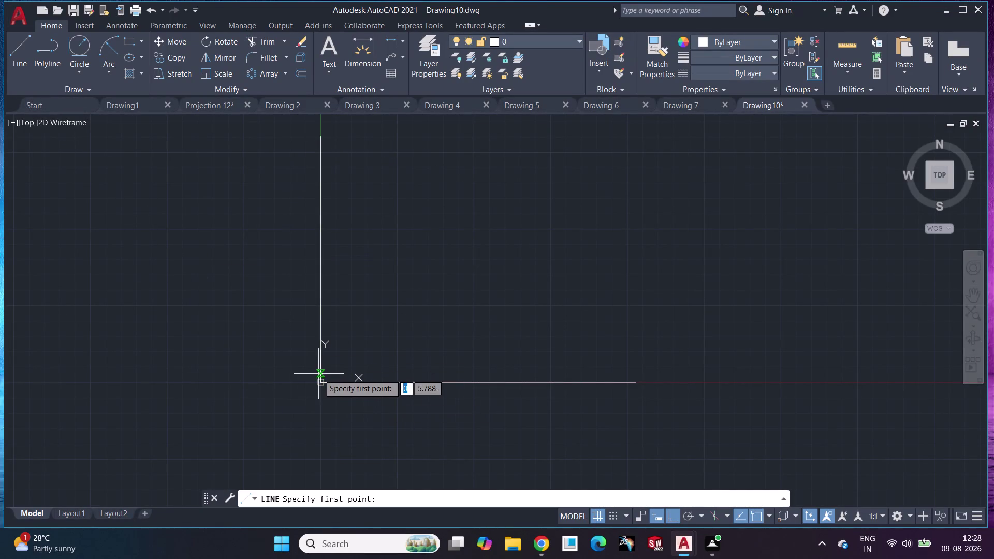
click(323, 384)
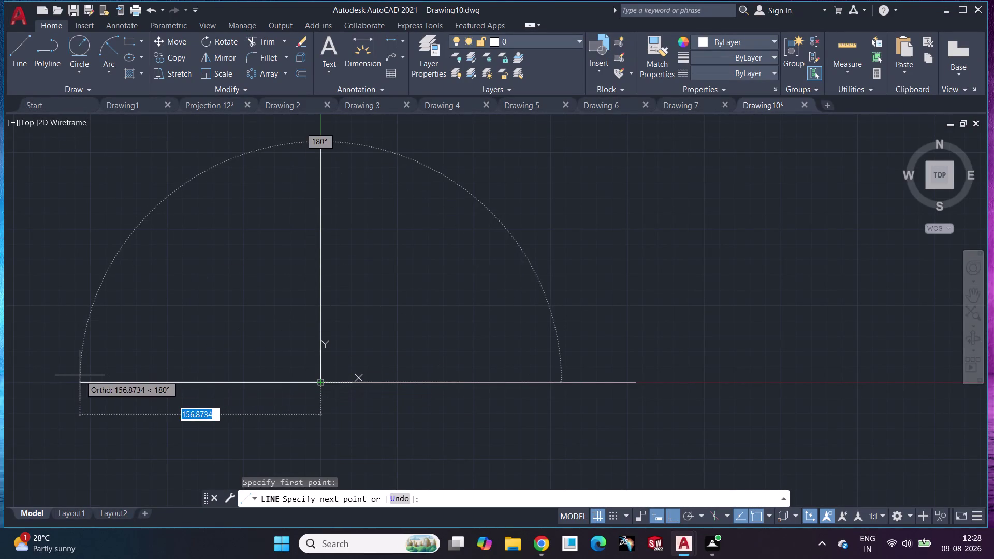
click(80, 375)
key(Escape)
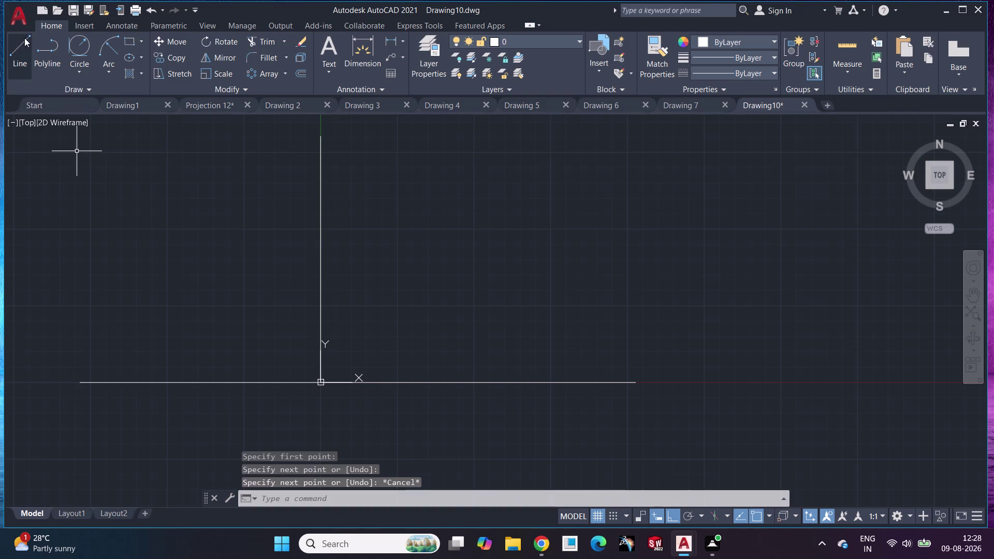
Extend the centre line downward from the intersection below the base line.
click(24, 37)
middle_drag(266, 268, 262, 182)
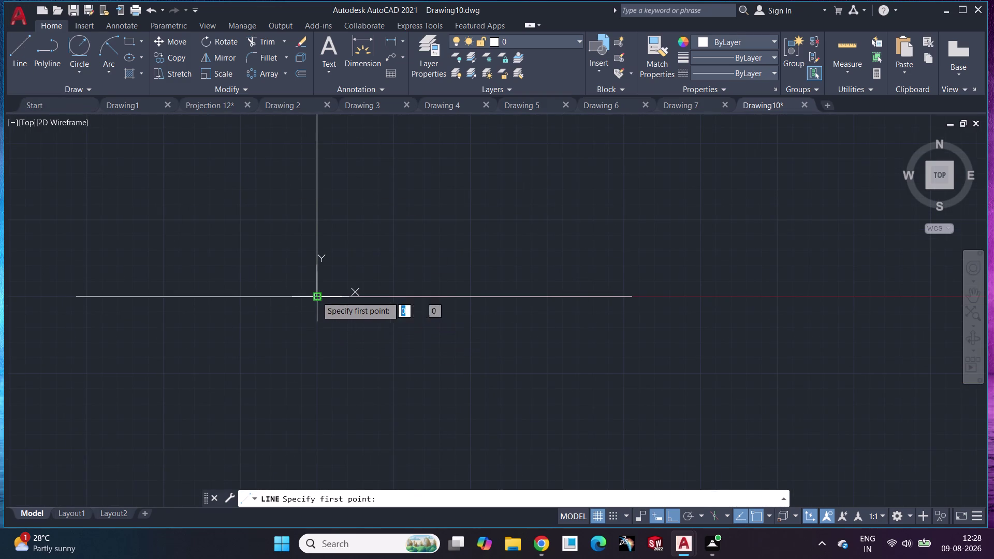
click(316, 296)
click(338, 451)
key(Escape)
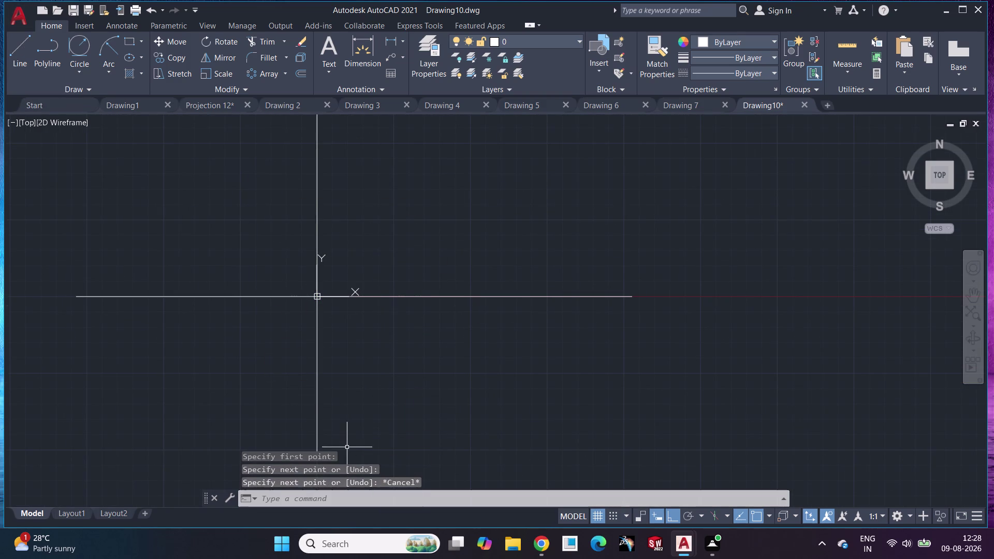
middle_drag(383, 394, 389, 441)
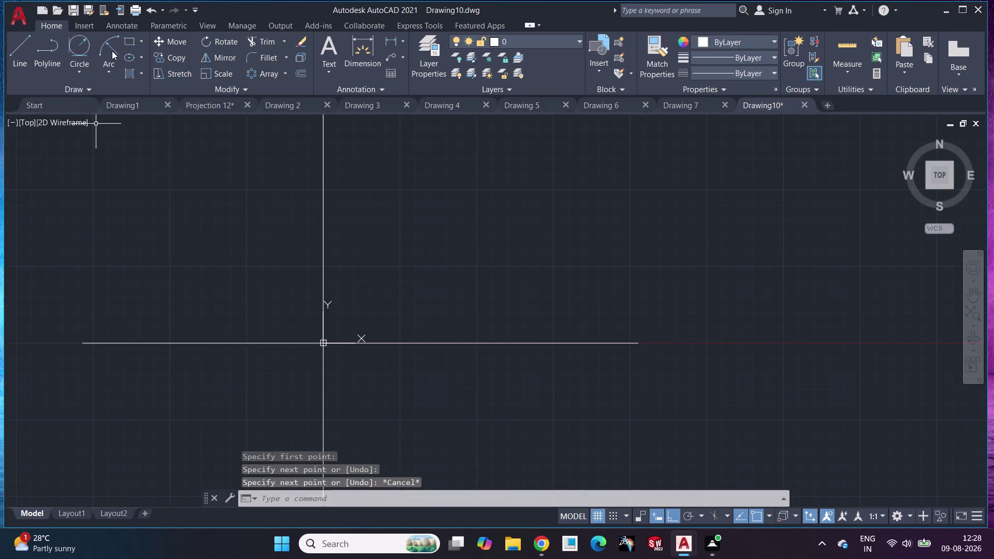
Attempt a rectangle from the base line twice, undoing and then cancelling each try.
click(141, 36)
click(146, 61)
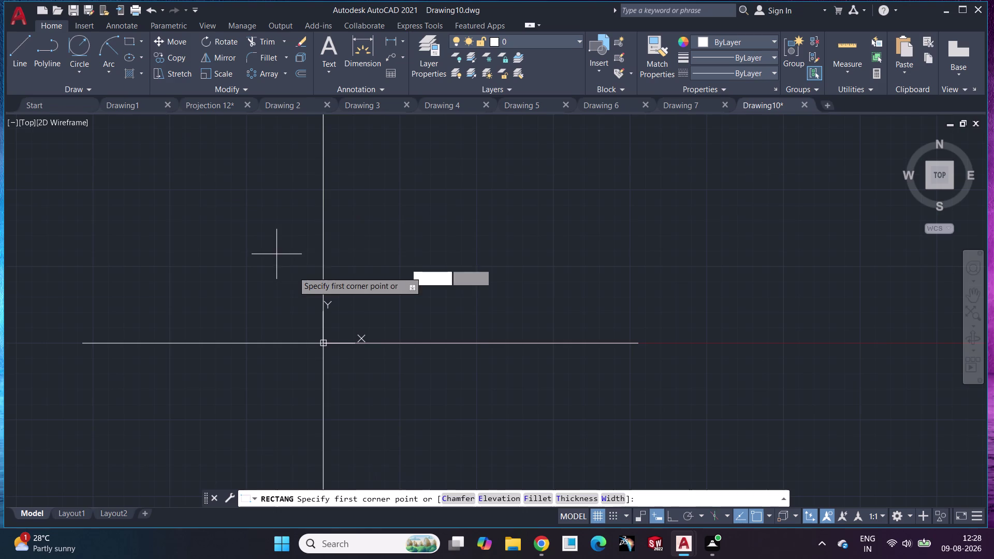
drag(290, 344, 290, 343)
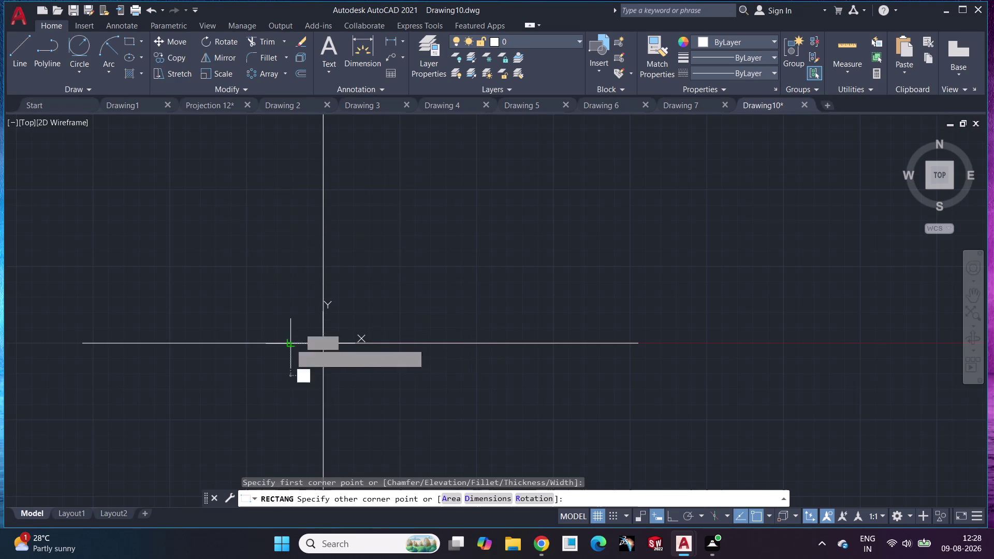
drag(291, 343, 293, 338)
click(347, 138)
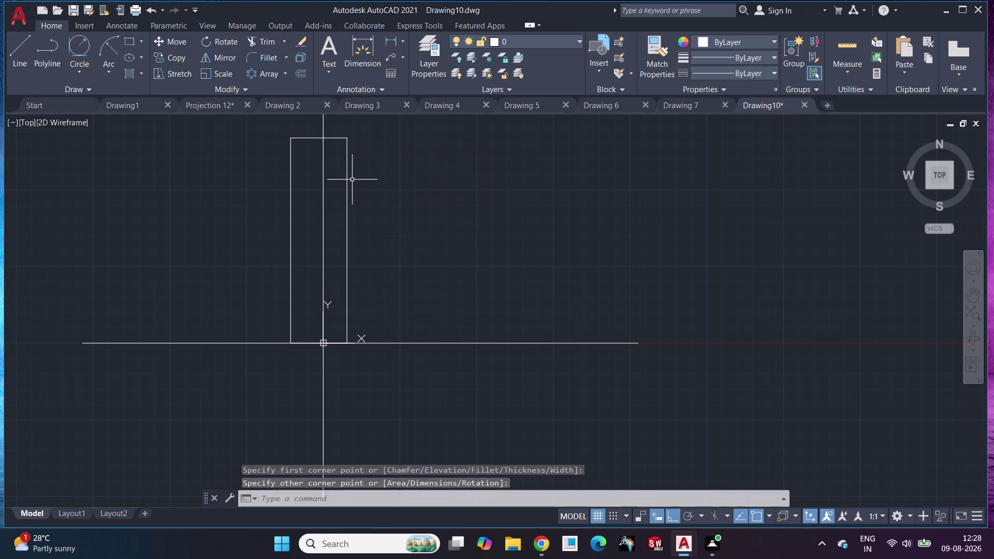
key(ctrl+z)
click(131, 35)
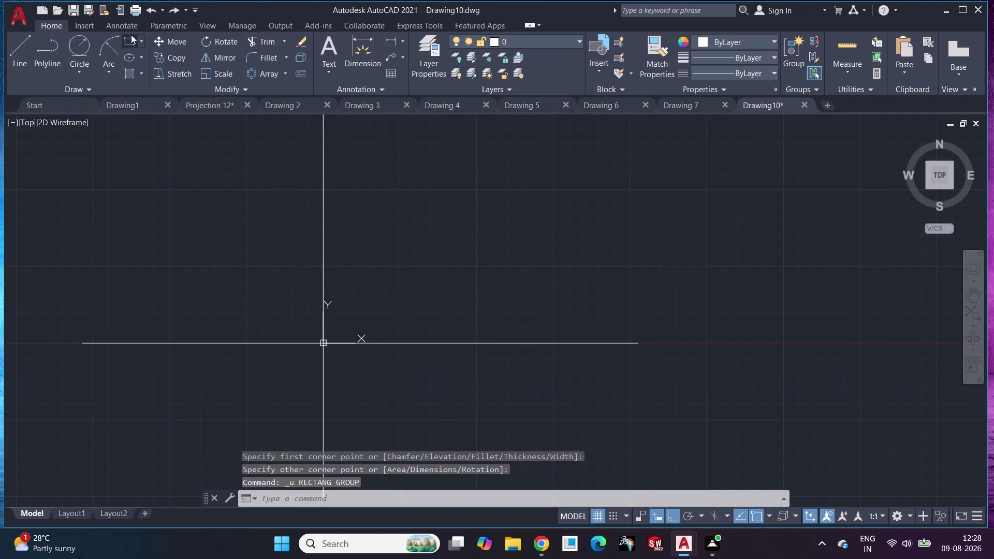
click(286, 343)
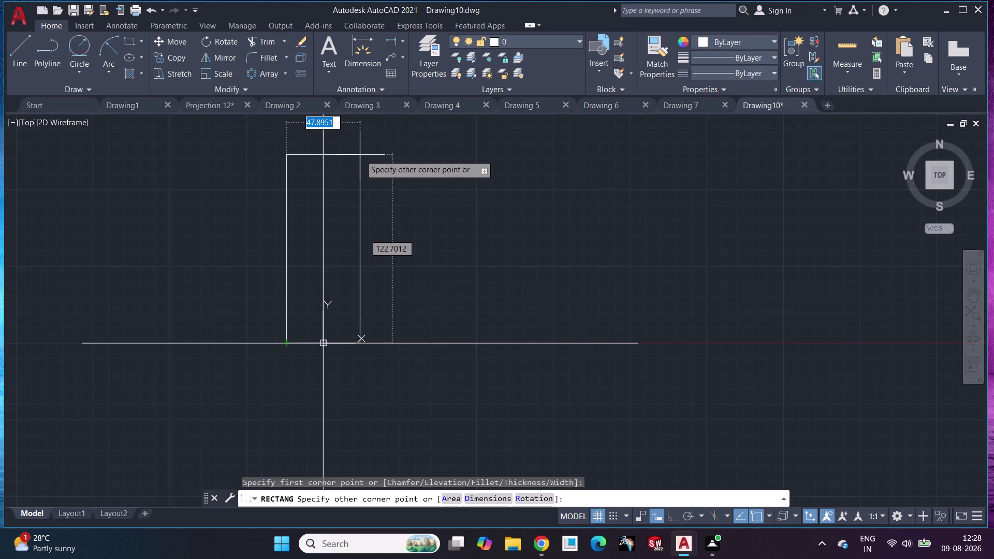
text(20)
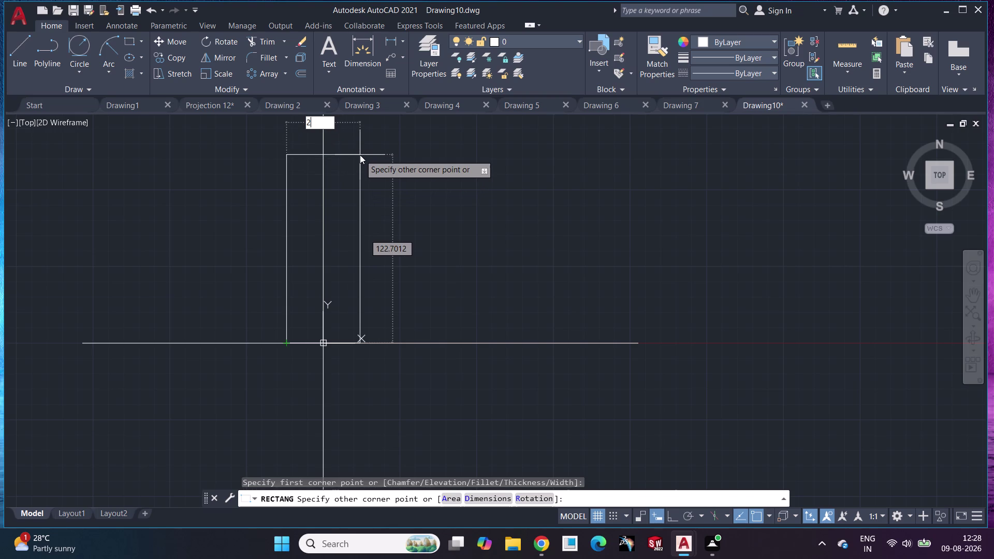
key(Tab)
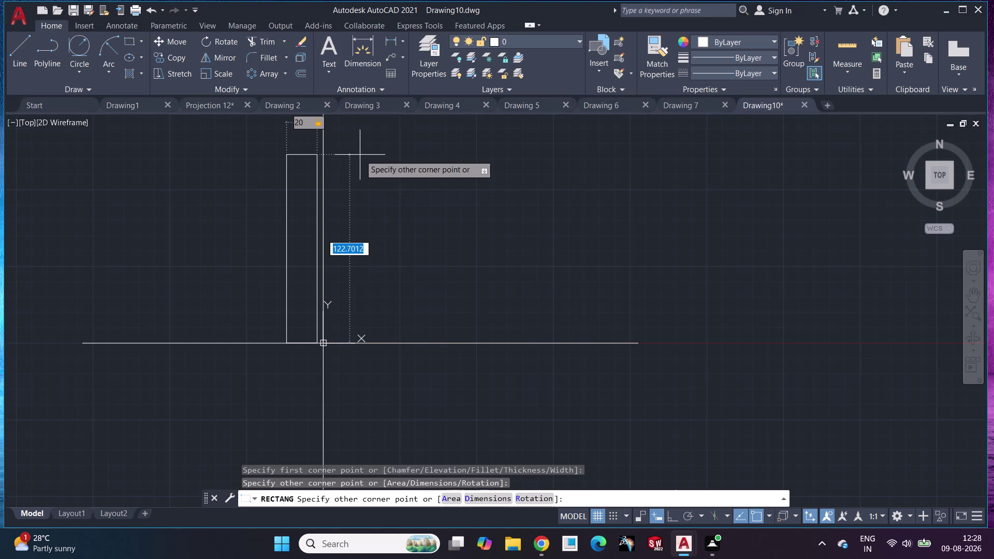
key(Escape)
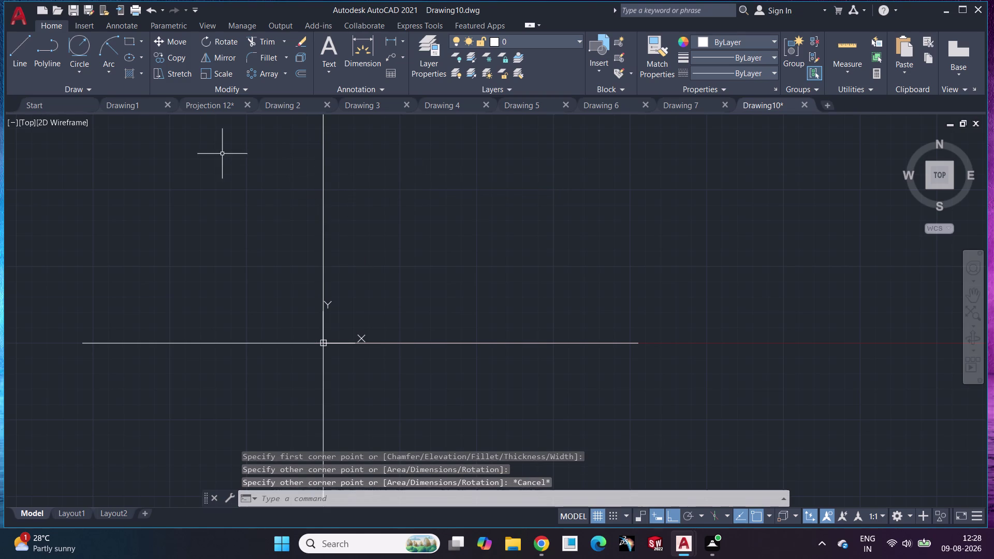
Draw the 20 by 84 rectangle from a corner on the base line.
click(131, 41)
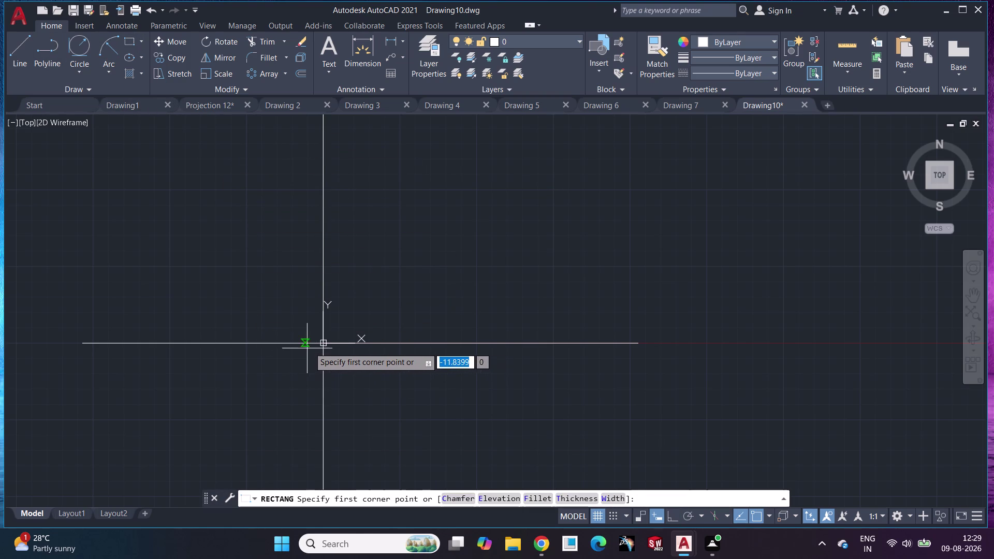
click(309, 343)
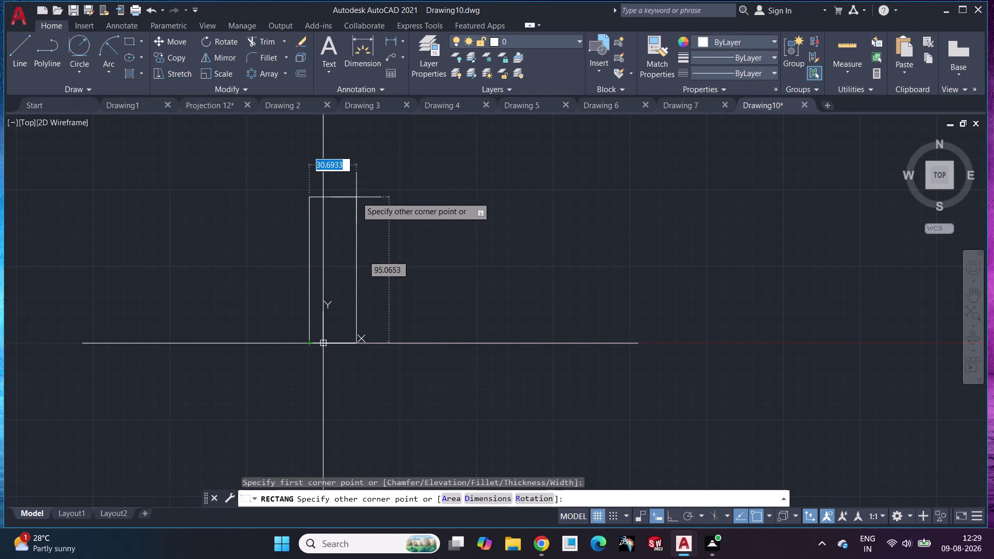
text(20)
key(Tab)
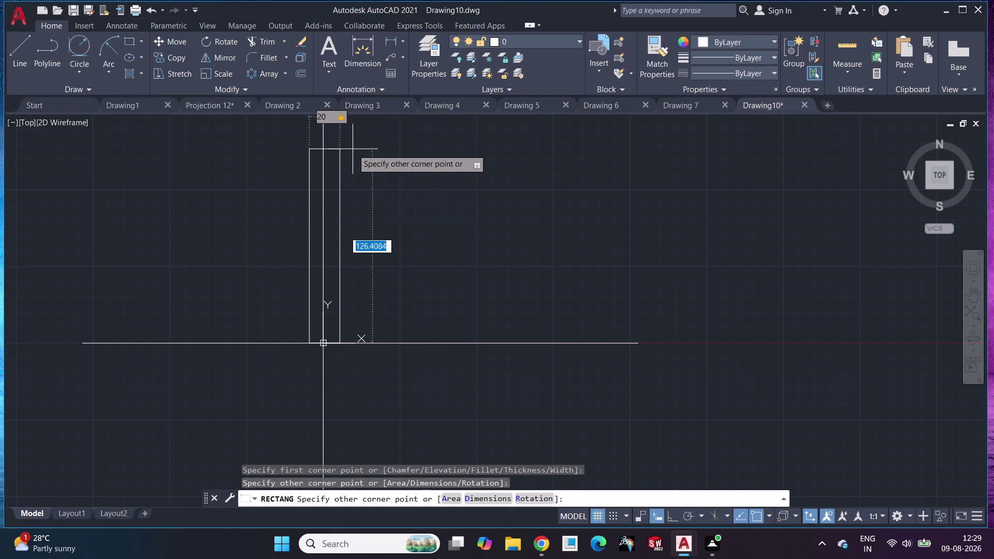
text(84)
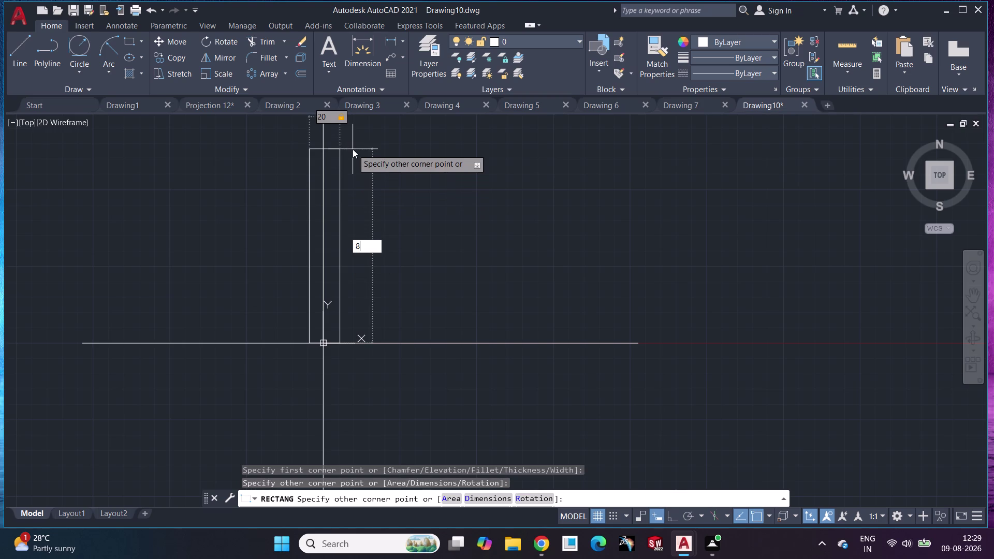
key(Return)
scroll(up, 3)
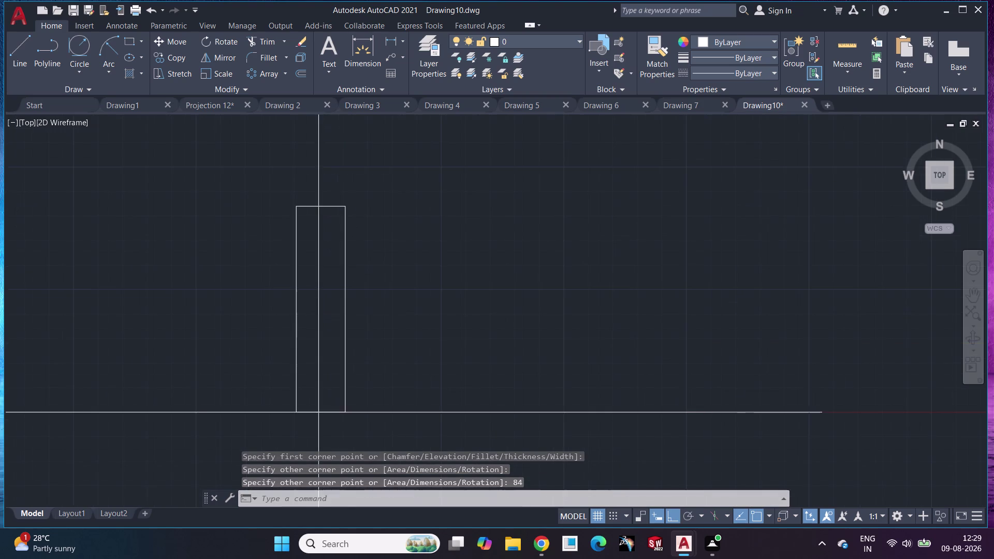
Start a dimension from the centre line to the rectangle side, then cancel it.
click(364, 53)
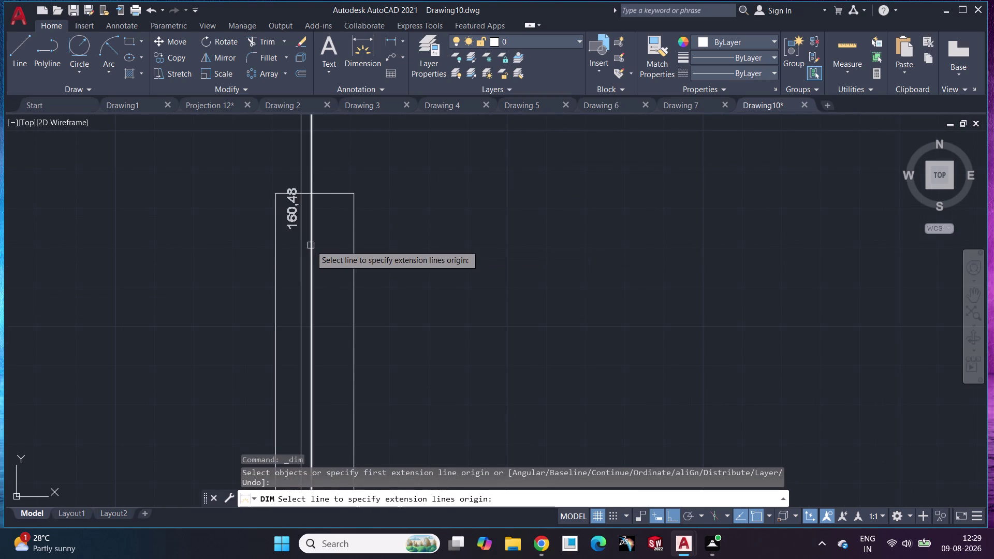
click(310, 245)
click(352, 258)
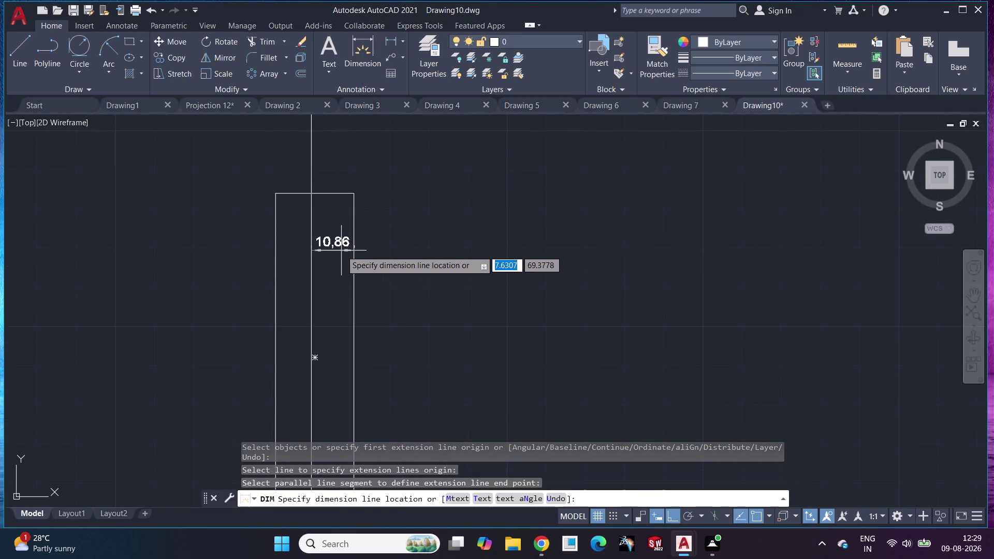
key(Escape)
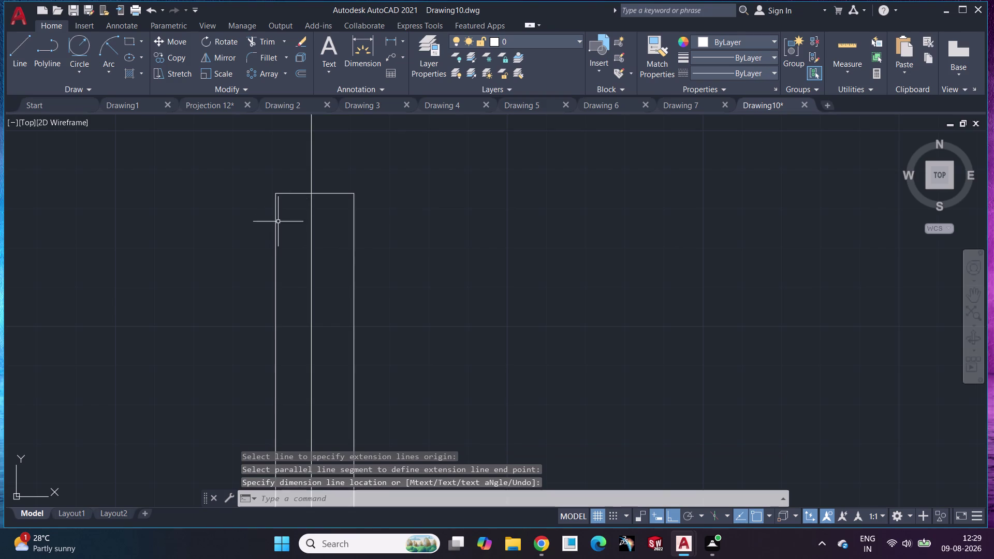
Select and delete the 20 by 84 rectangle.
click(277, 227)
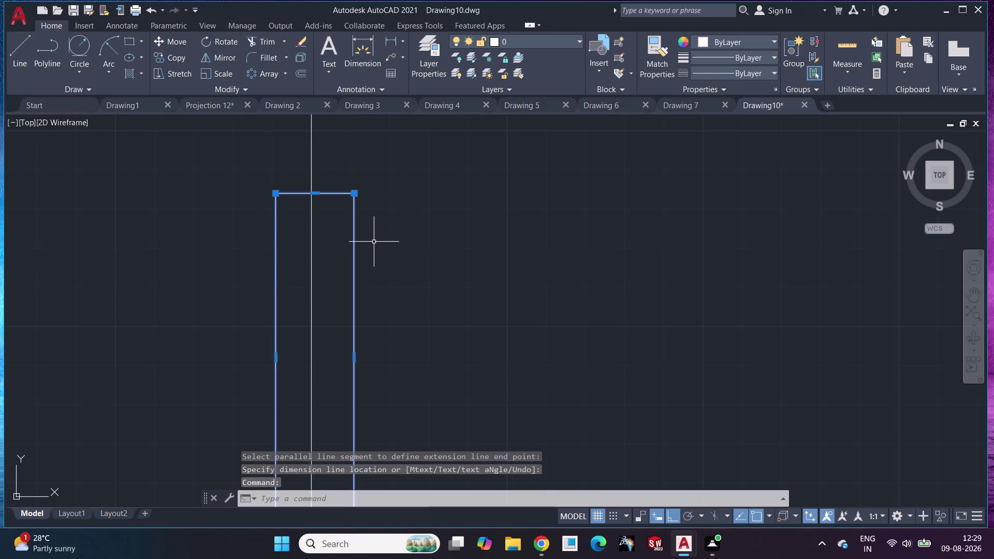
key(Escape)
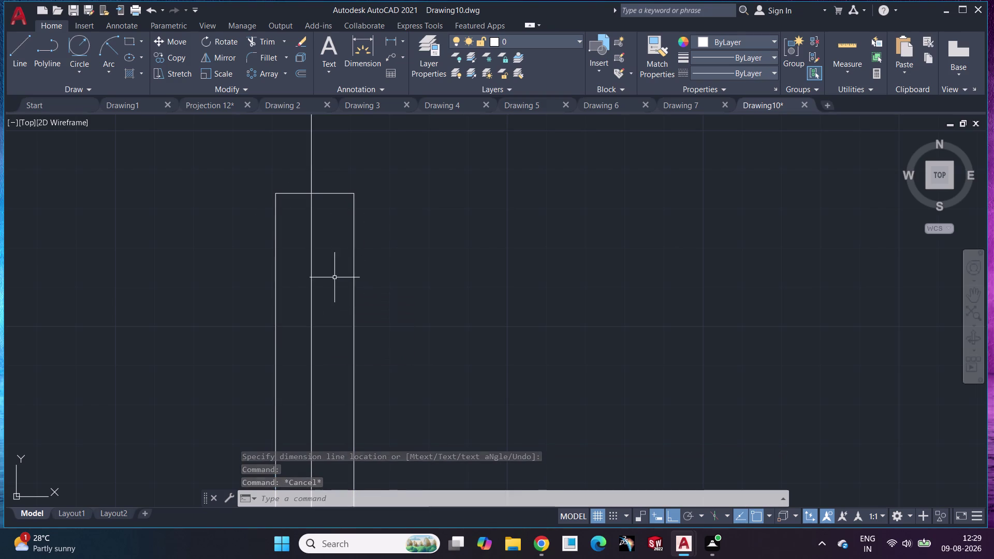
middle_drag(335, 278, 332, 174)
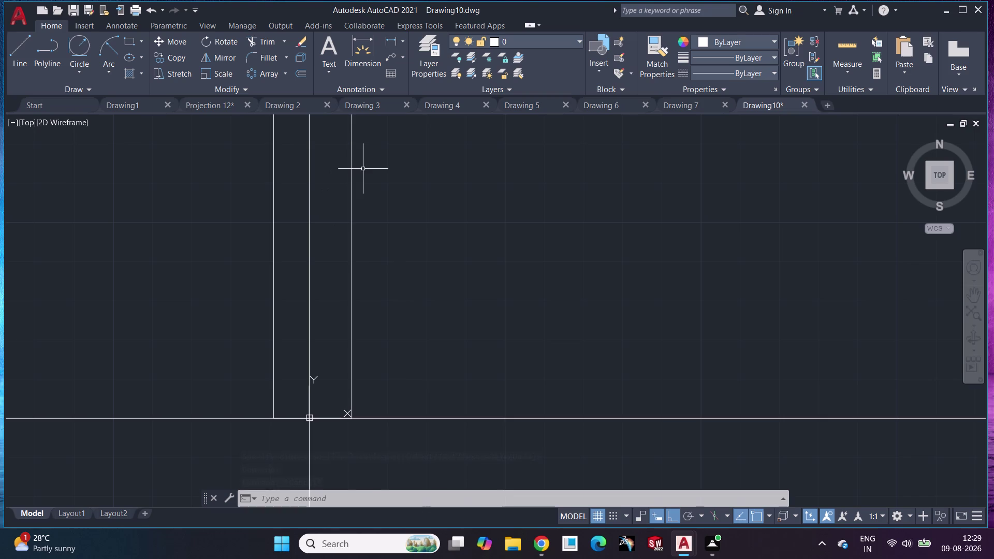
click(352, 242)
key(Delete)
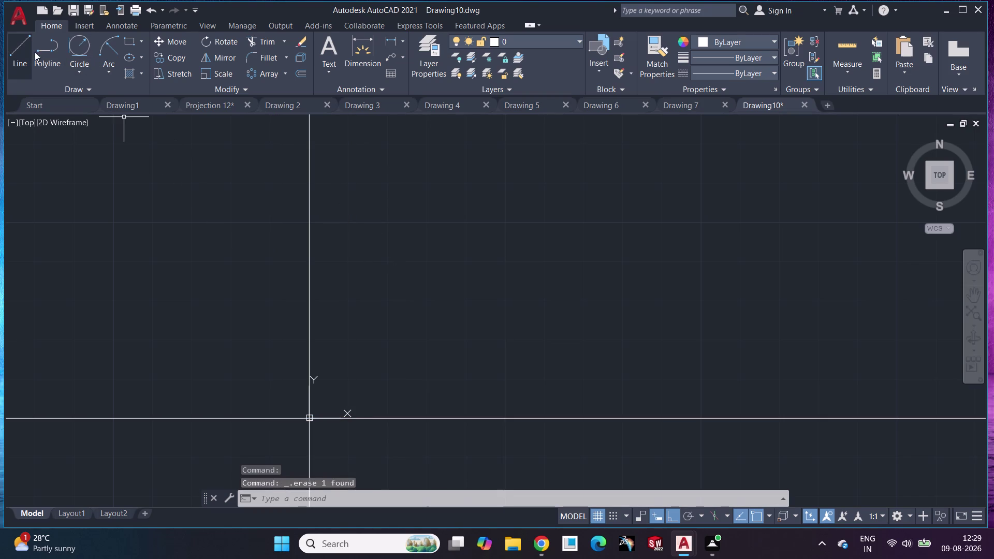
click(124, 40)
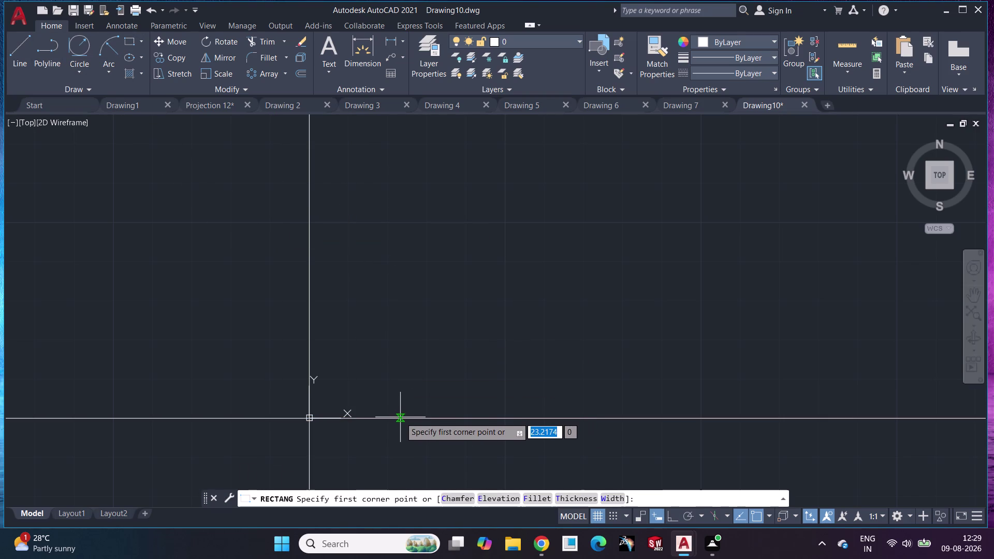
Draw a new 20 by 84 rectangle right of the centre line.
click(401, 420)
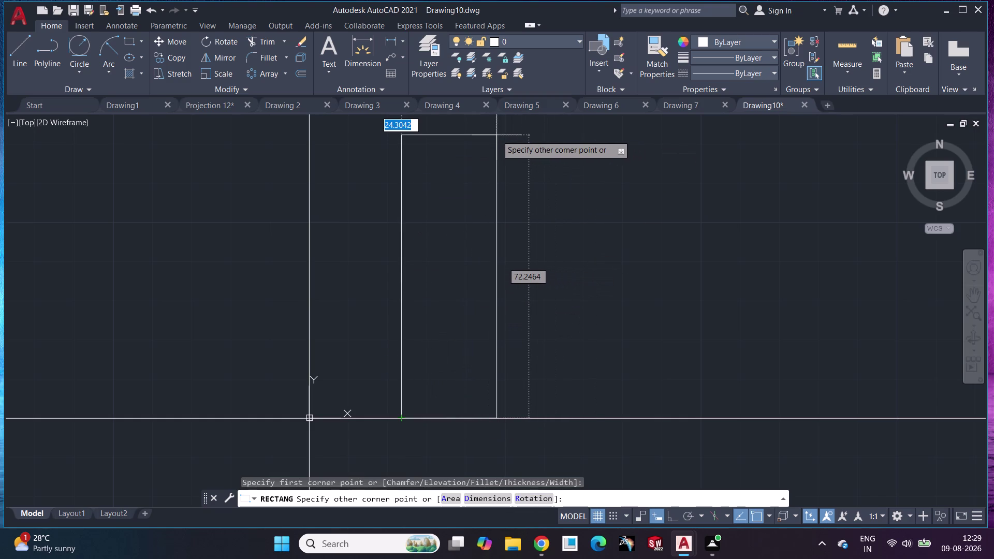
text(20)
key(Tab)
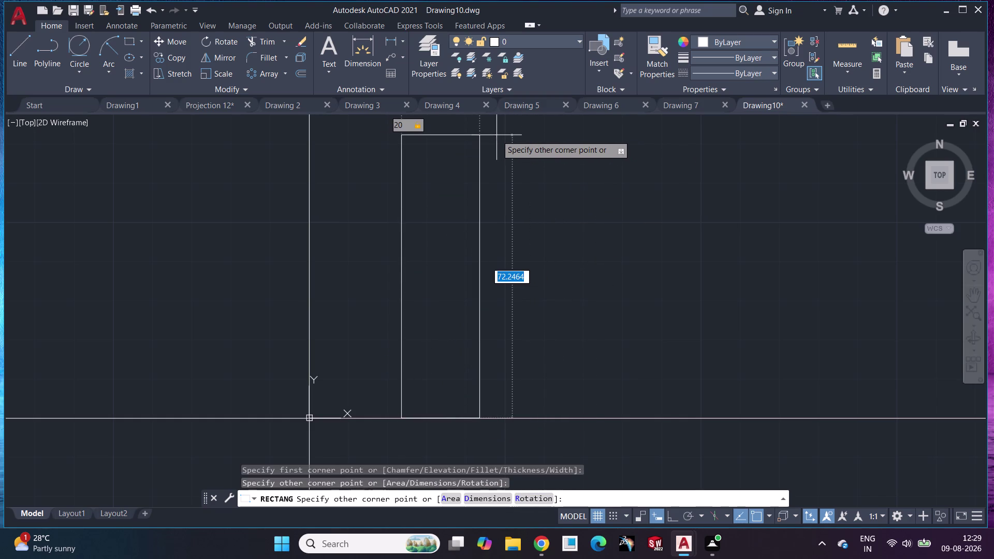
text(84)
key(Return)
scroll(down, 3)
middle_drag(481, 257, 466, 311)
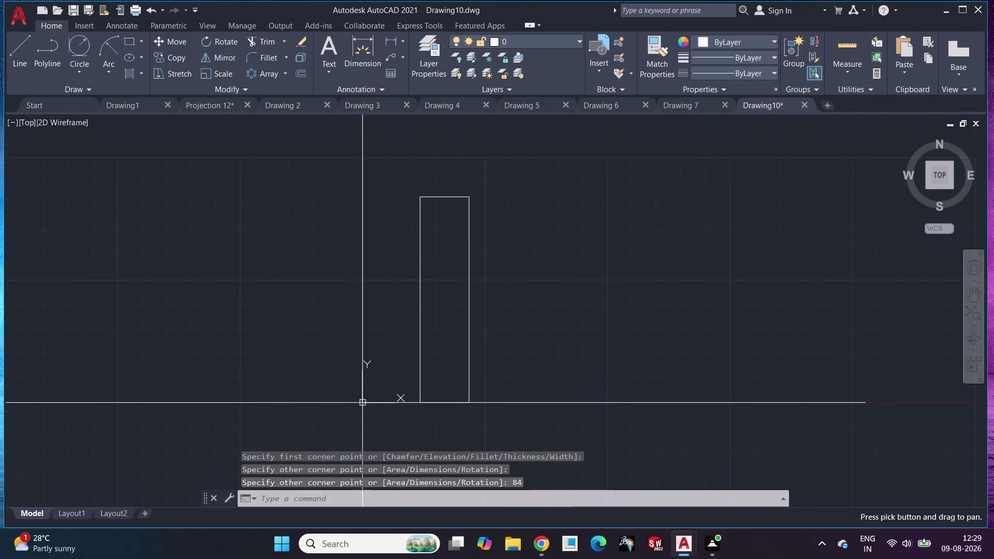
Delete the long vertical and horizontal reference lines, then the remaining horizontal line.
click(363, 291)
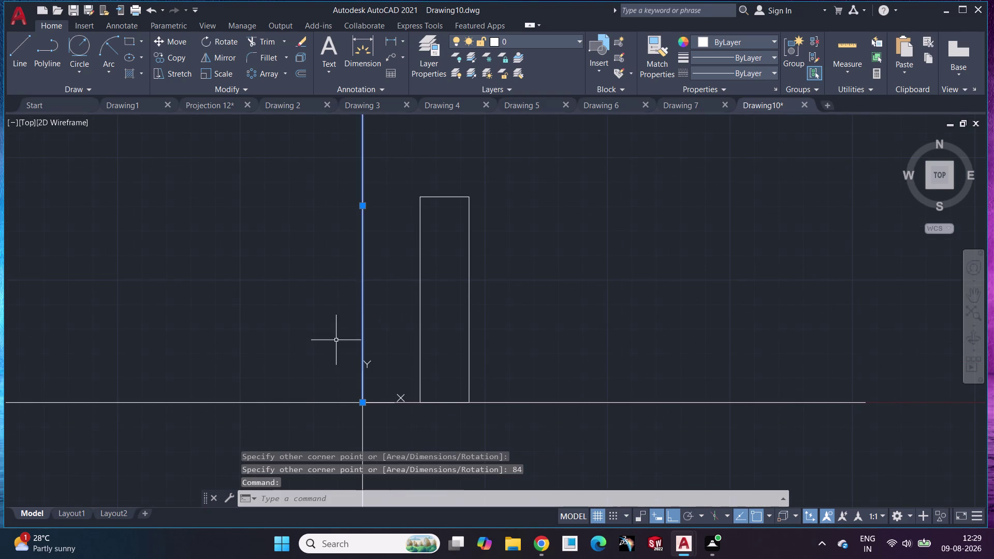
click(305, 402)
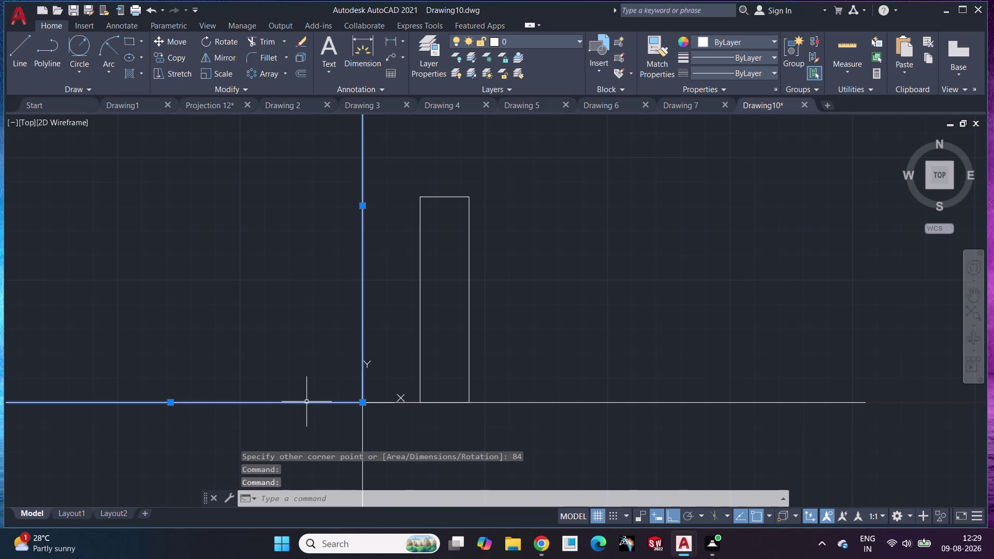
key(Delete)
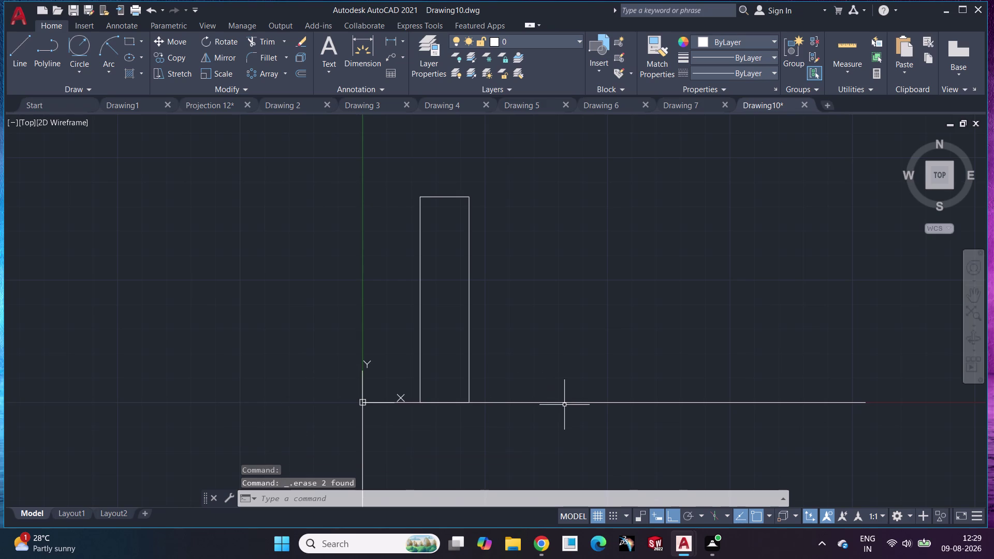
click(565, 404)
key(Delete)
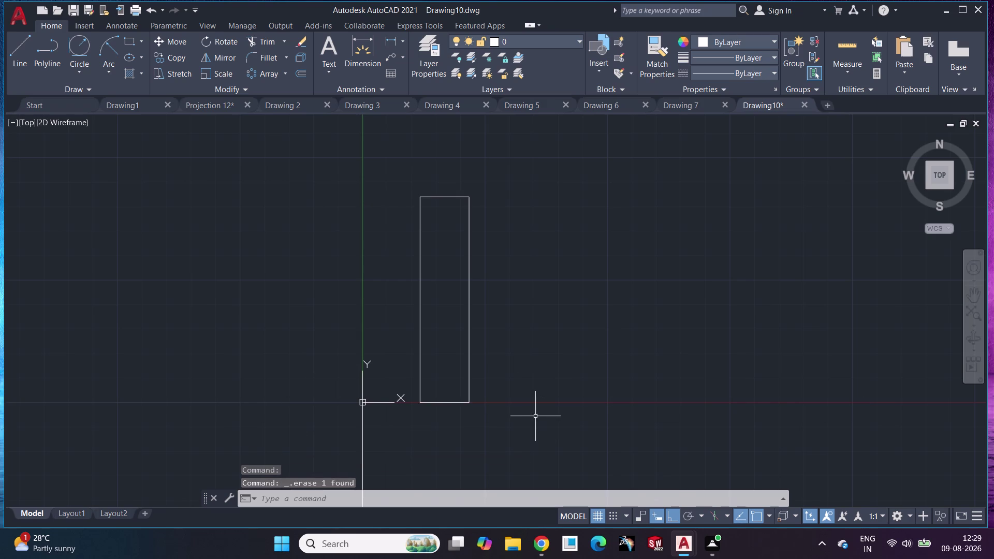
click(365, 453)
key(Escape)
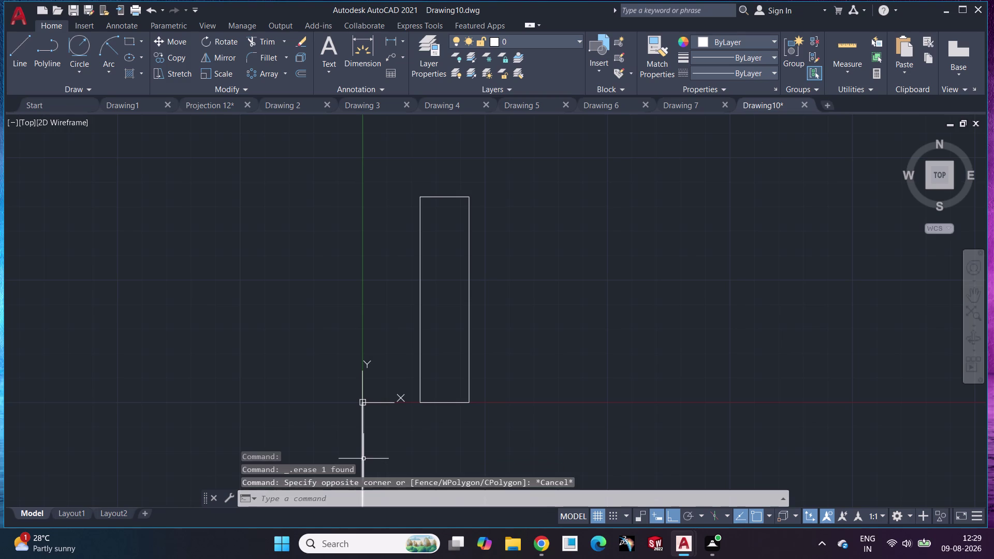
click(363, 460)
Delete the selection and open the Linetype Manager from the Linetype dropdown.
key(Delete)
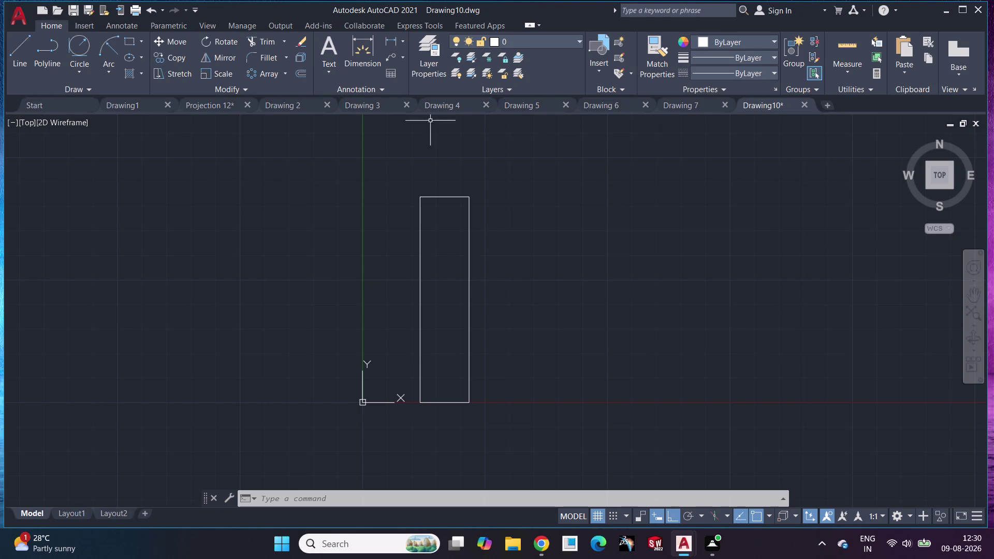
click(778, 69)
click(759, 135)
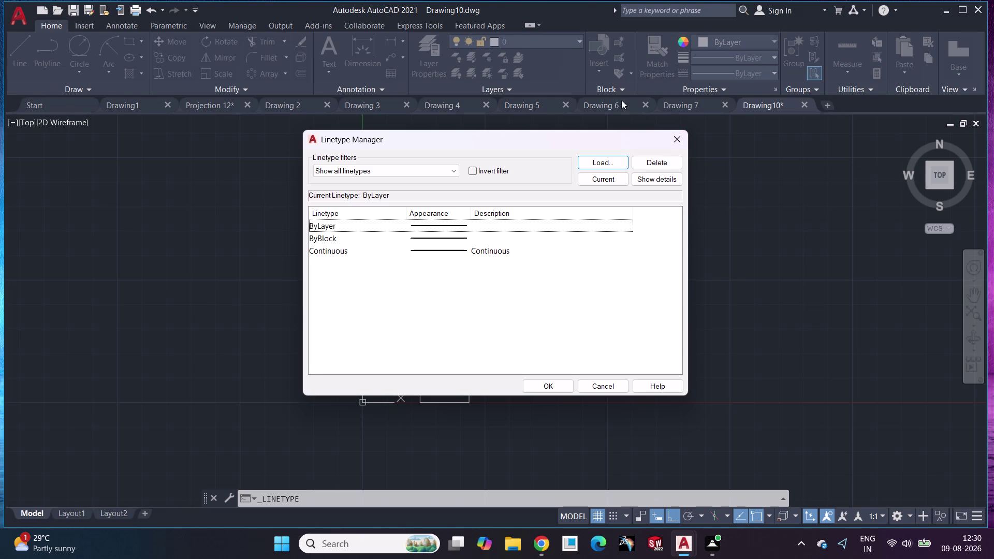
Close the linetype settings, switch to Drawing1, then return to Drawing10.
click(677, 142)
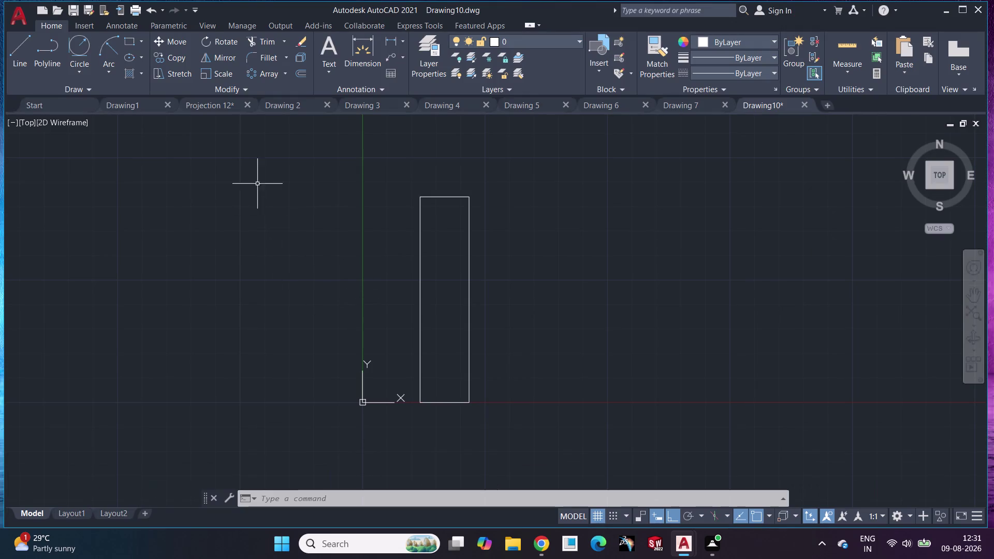
click(126, 99)
scroll(down, 3)
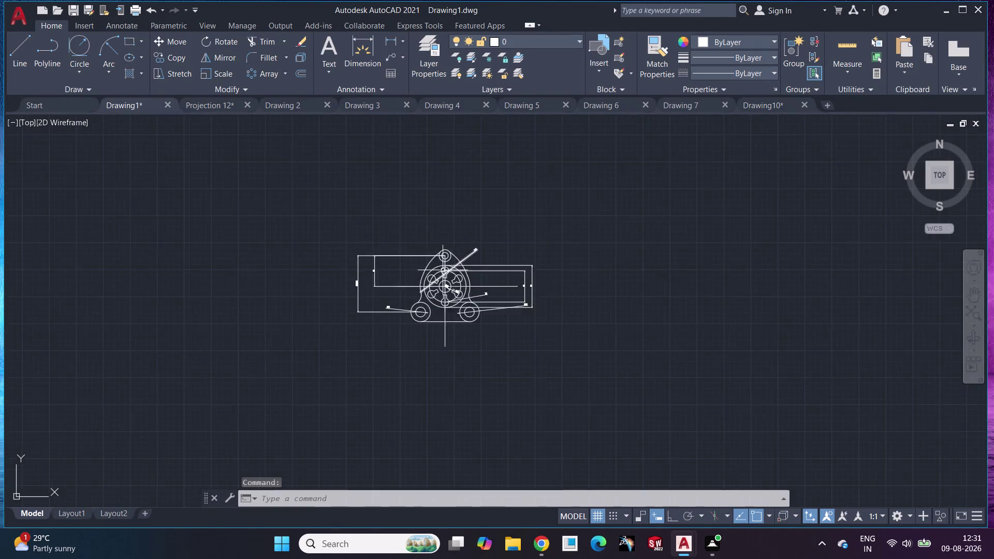
scroll(up, 3)
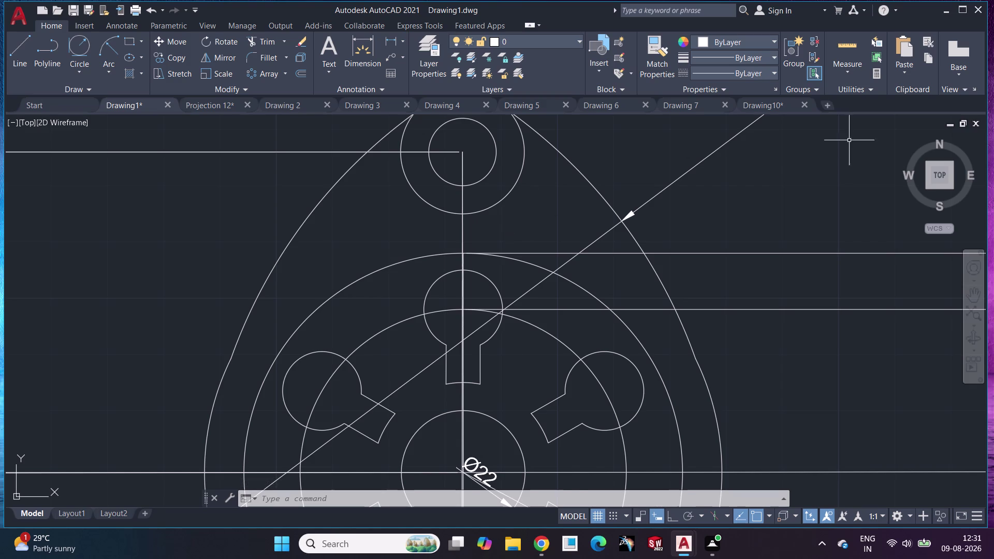
click(780, 105)
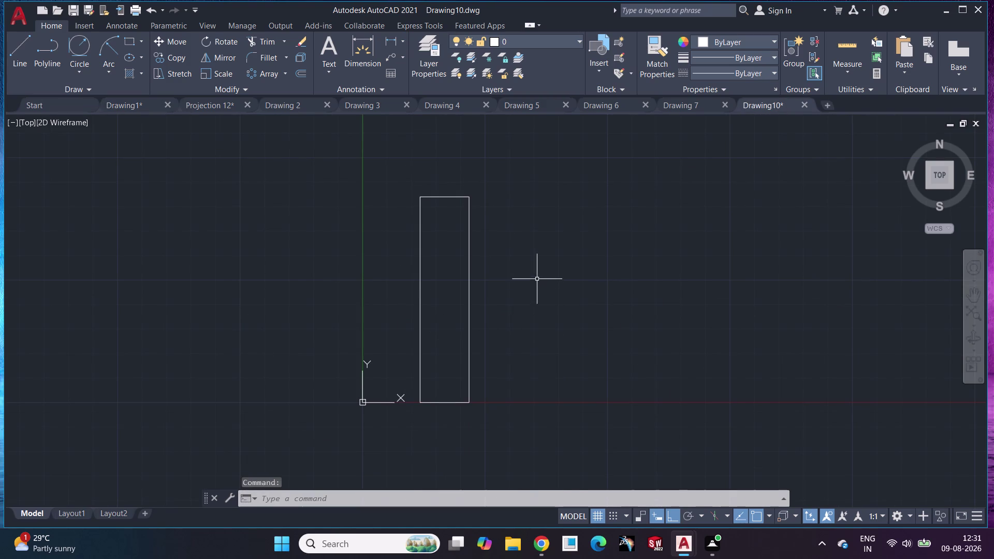
Load the ACAD_ISO02W100 dashed linetype and start a line inside the rectangle.
click(773, 75)
click(725, 137)
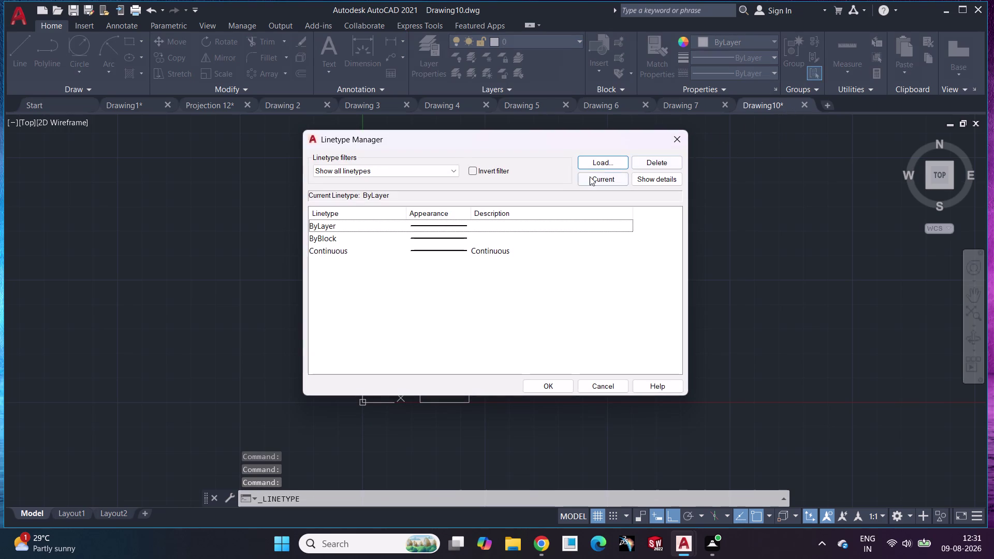
click(605, 158)
click(547, 246)
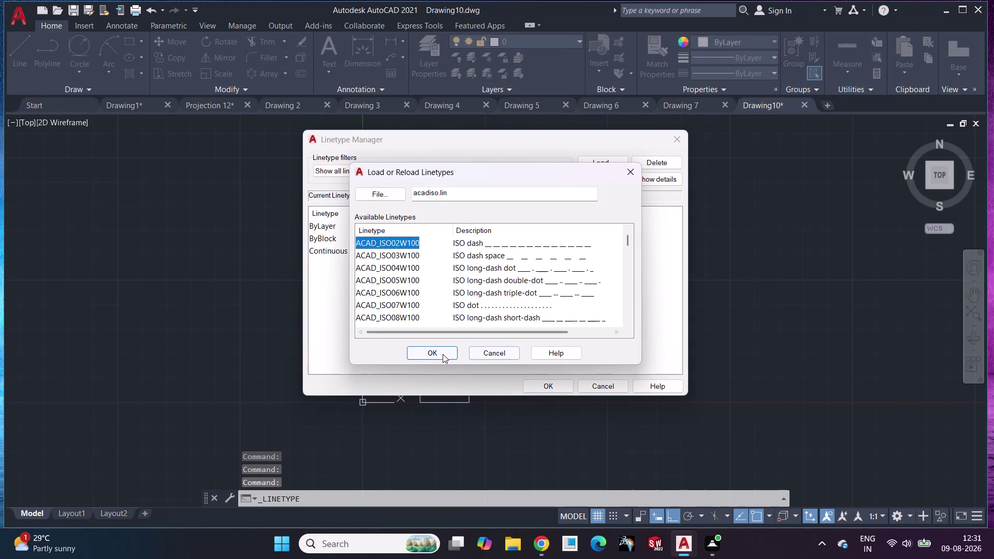
click(443, 354)
click(534, 249)
click(542, 382)
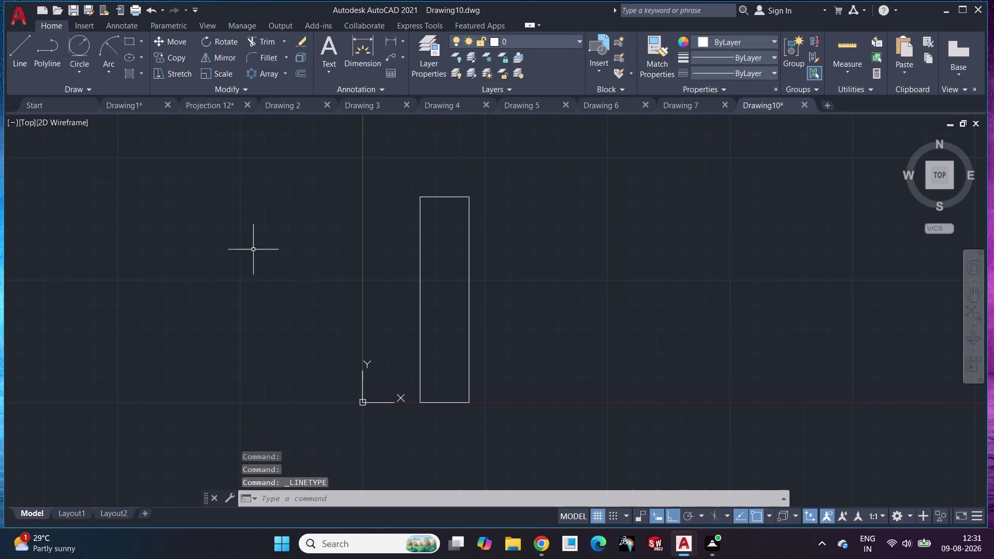
click(15, 39)
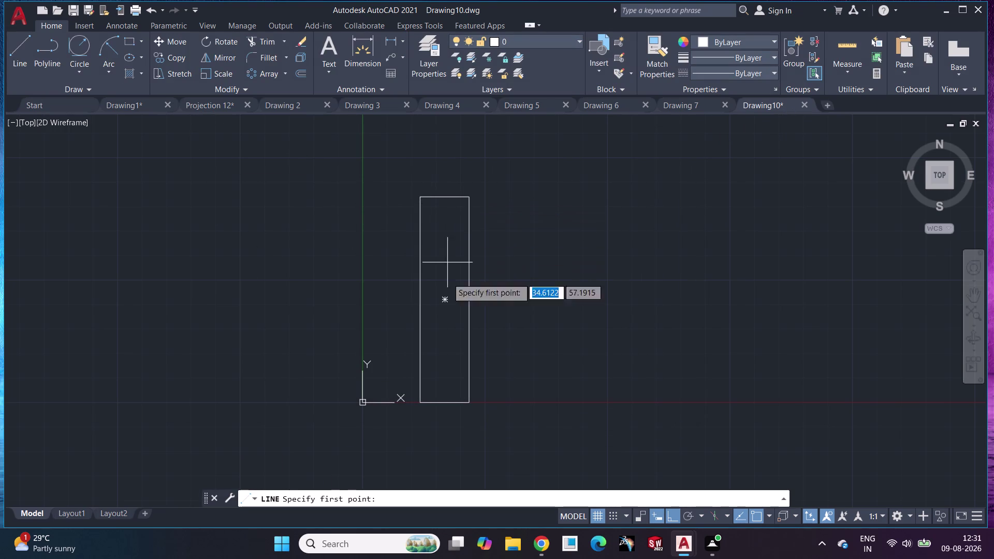
click(444, 197)
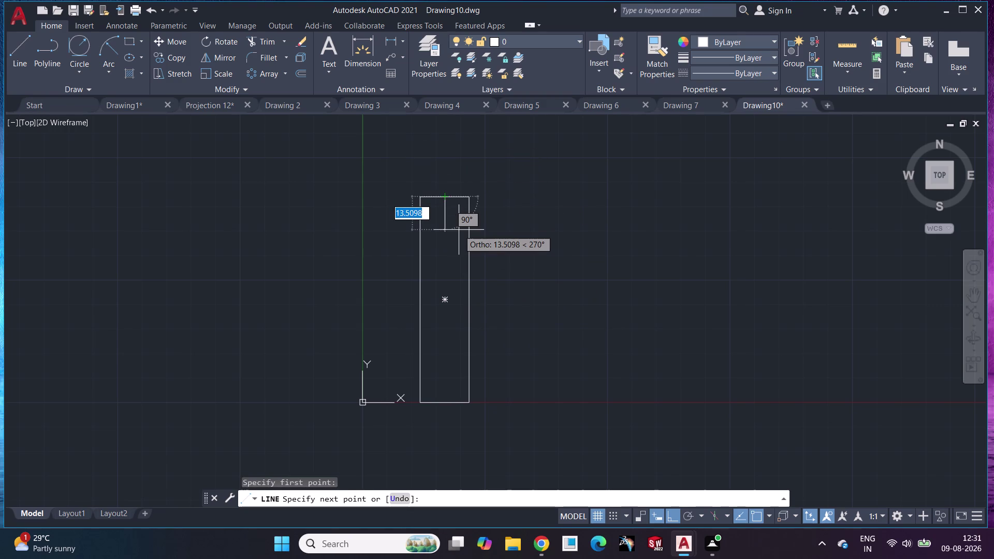
Cancel the line and make ACAD_ISO02W100 the current linetype.
key(Escape)
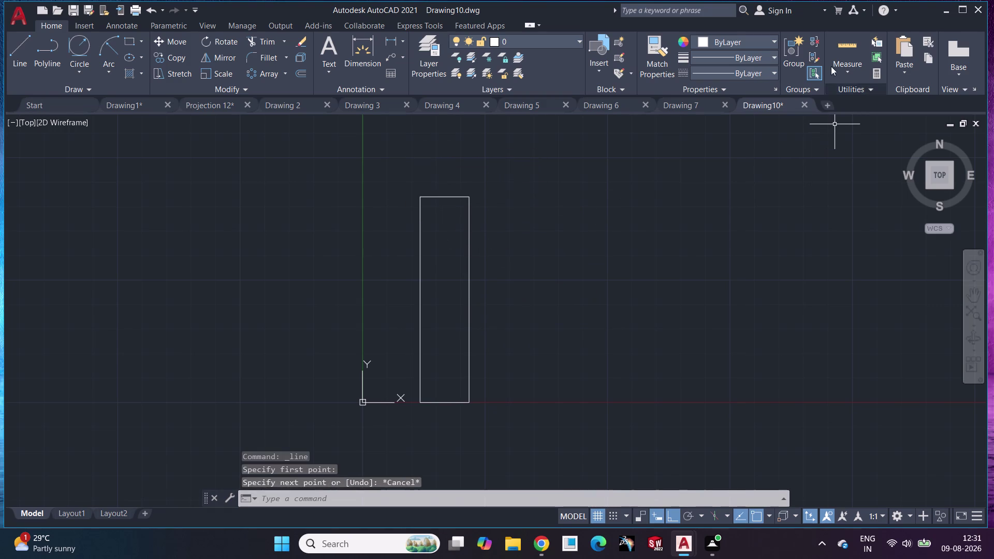
click(769, 77)
click(751, 109)
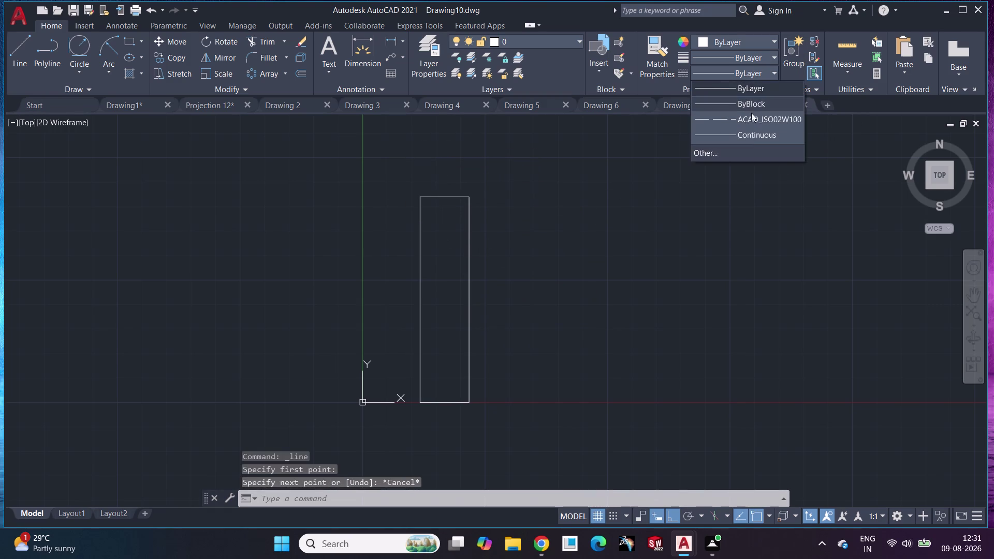
click(768, 73)
click(760, 115)
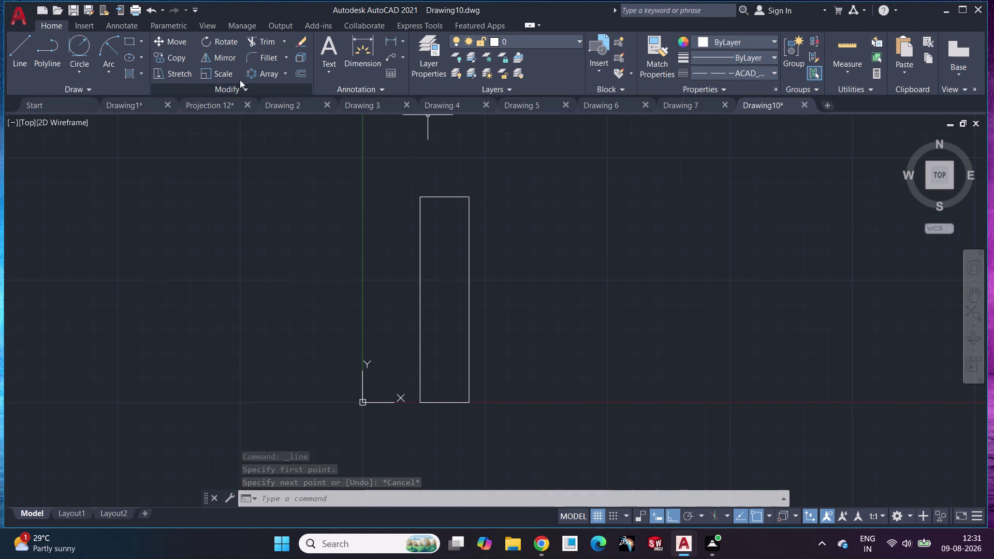
Draw the dashed centre line from the base midpoint to above the rectangle.
click(16, 51)
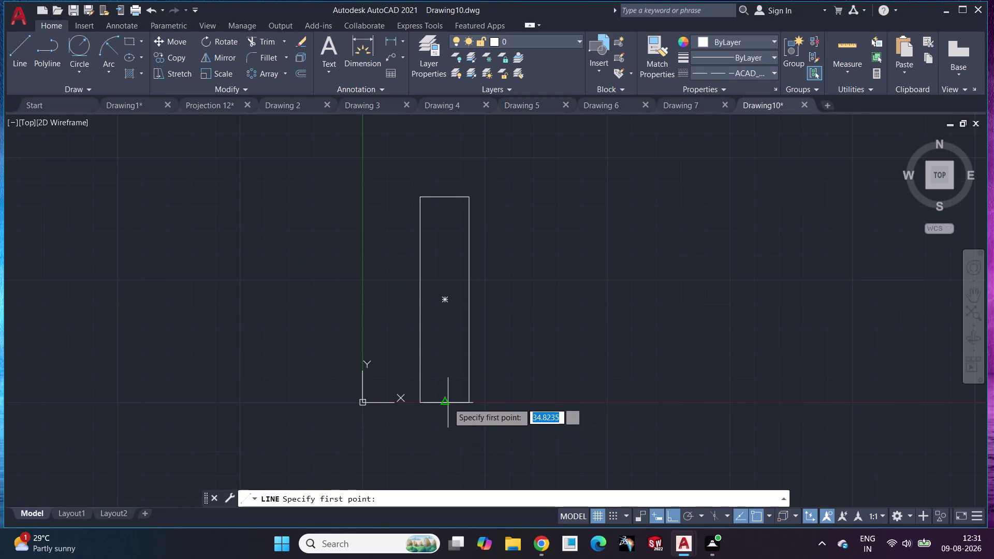
click(448, 403)
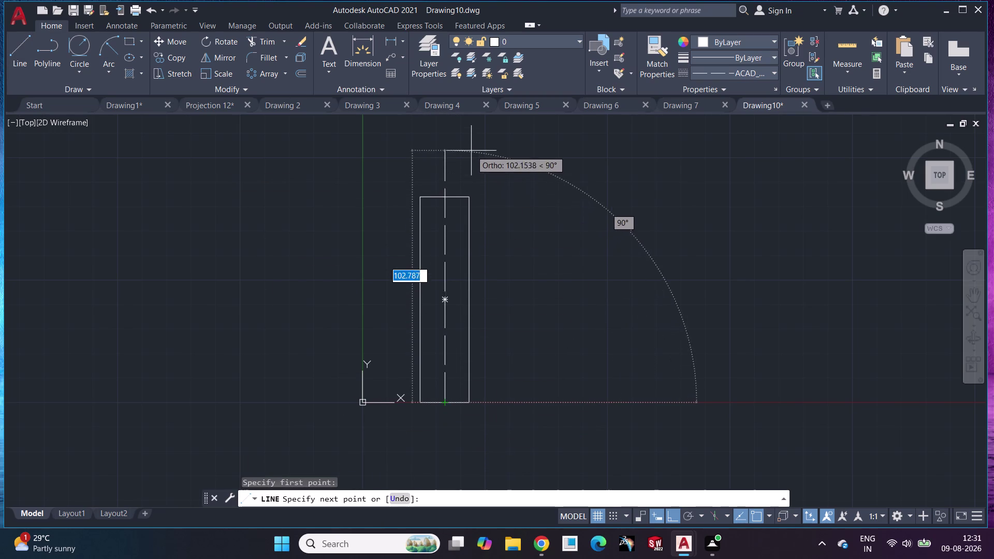
click(470, 137)
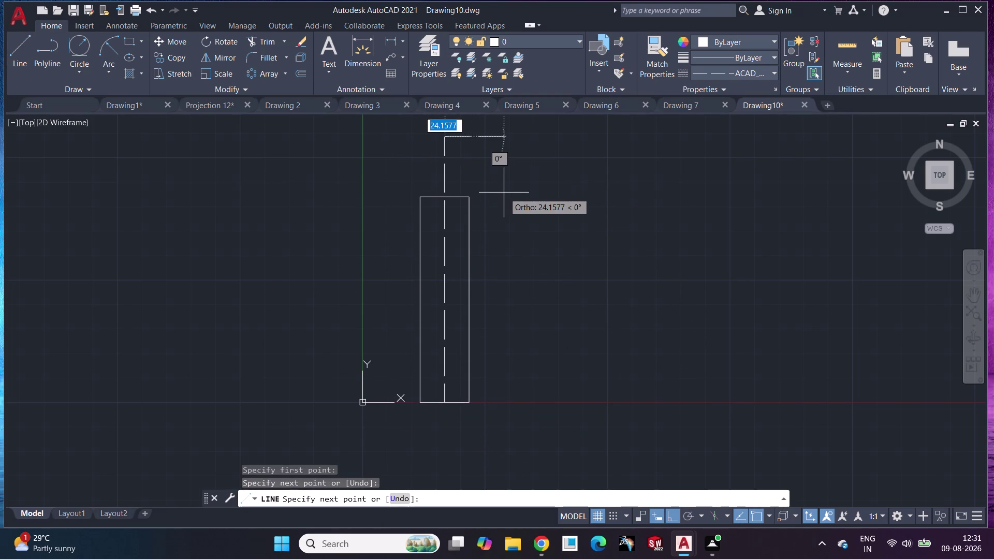
key(Escape)
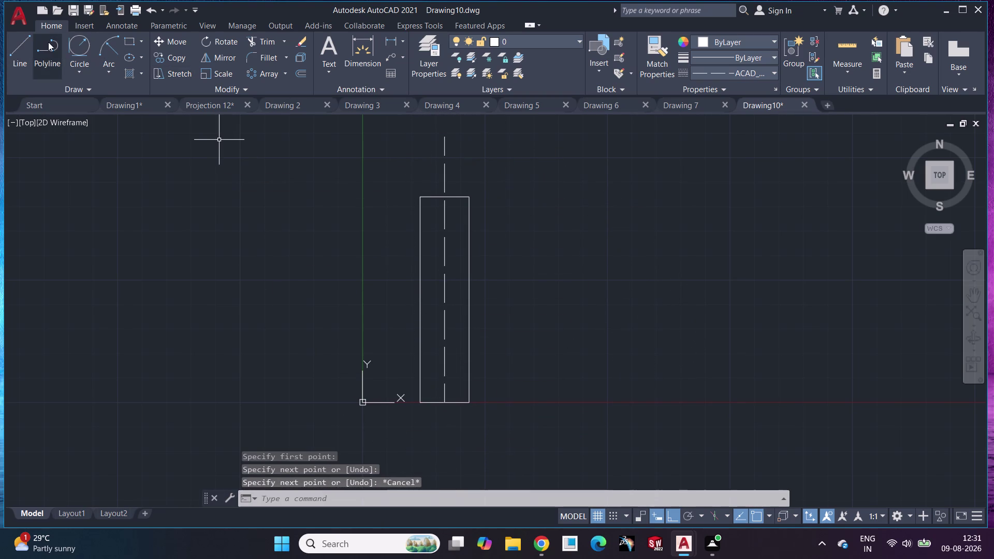
click(11, 50)
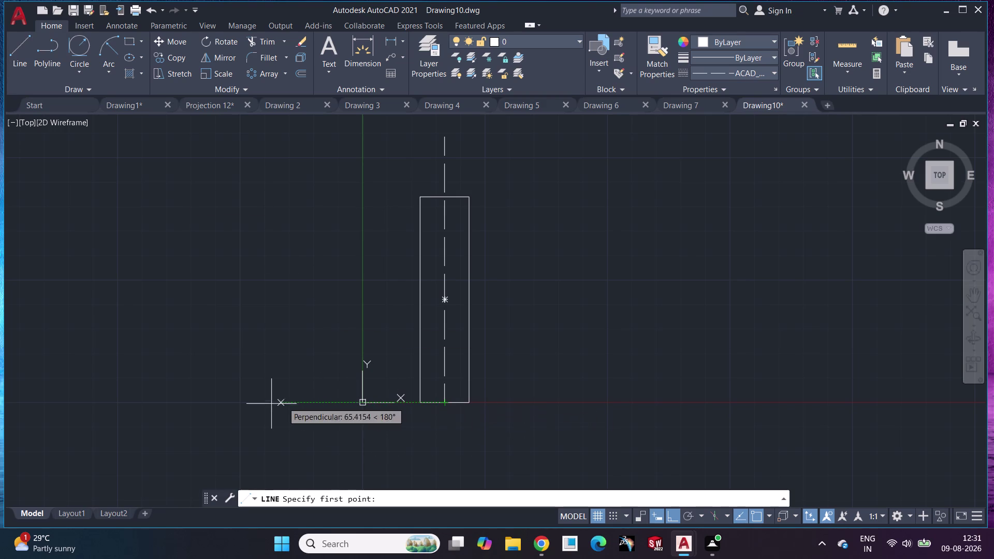
Draw dashed base lines left and right from the rectangle's bottom midpoint.
click(443, 402)
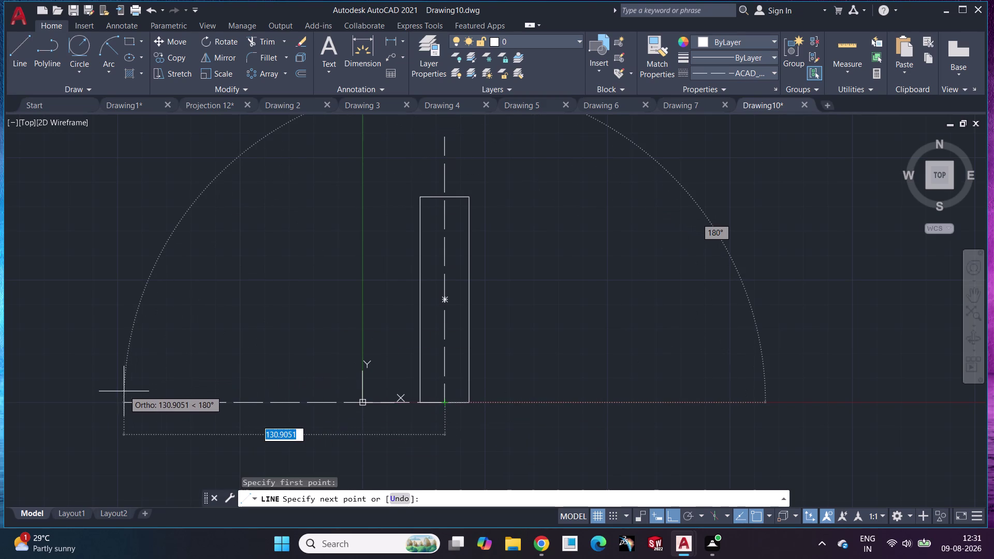
click(124, 403)
key(Escape)
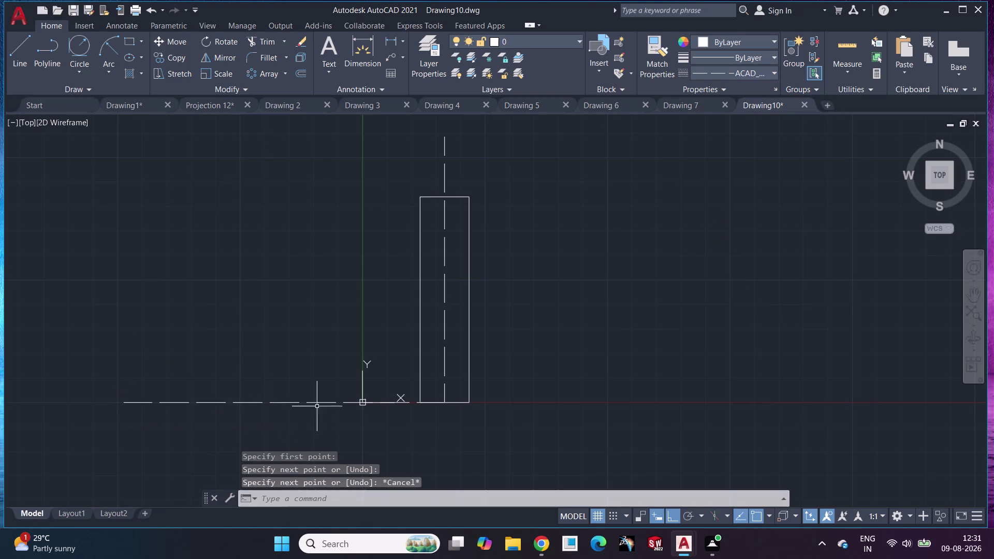
key(space)
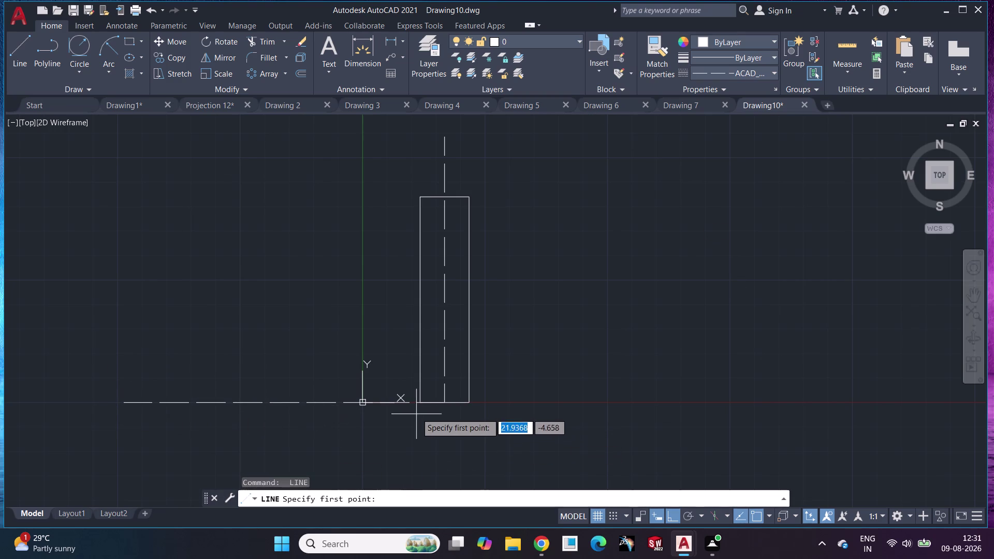
click(443, 403)
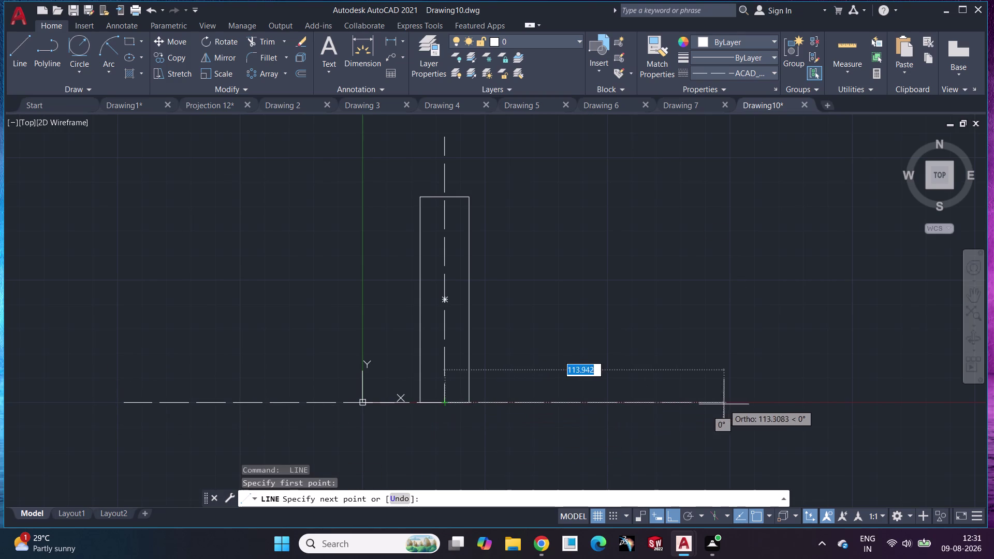
click(725, 405)
key(Escape)
scroll(down, 3)
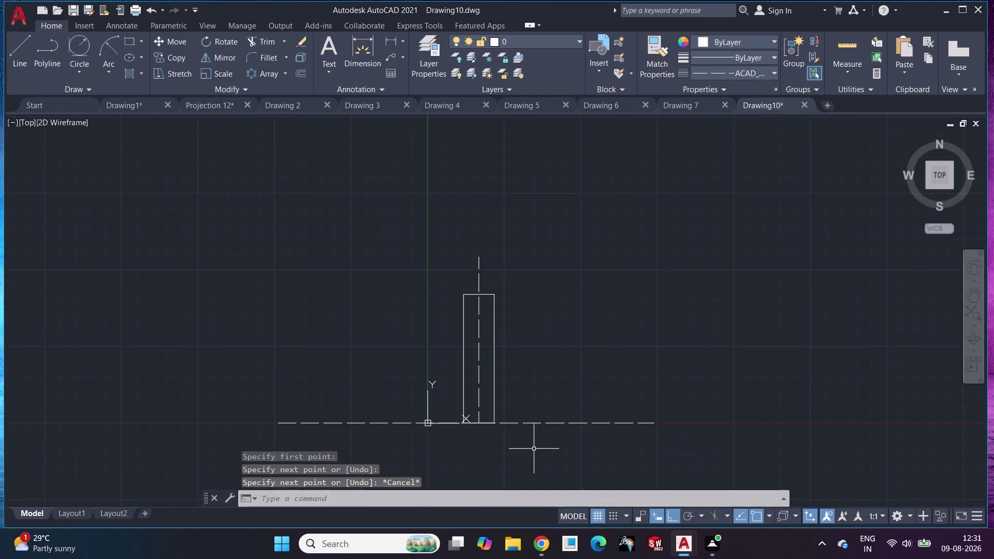
scroll(up, 3)
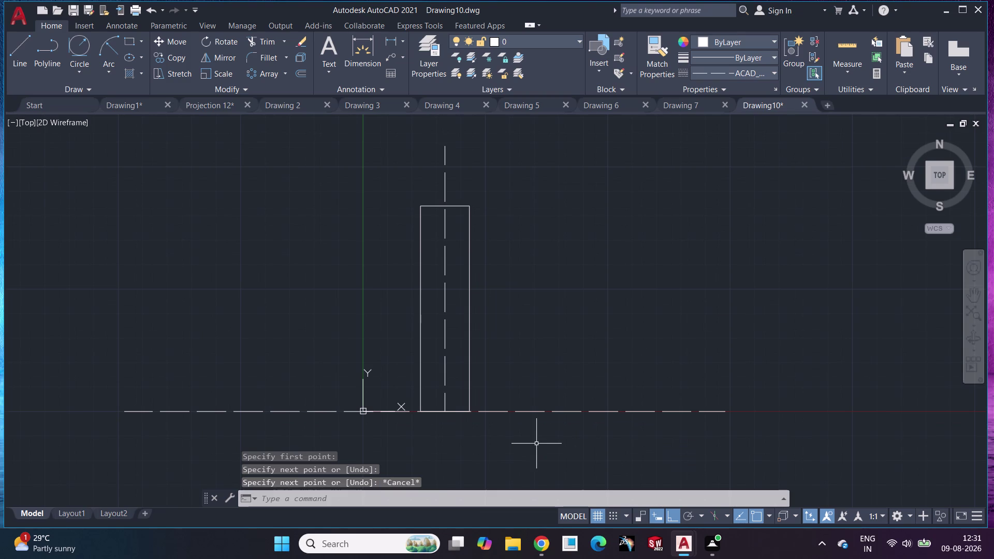
Select and erase the left part of the dashed base line.
click(252, 409)
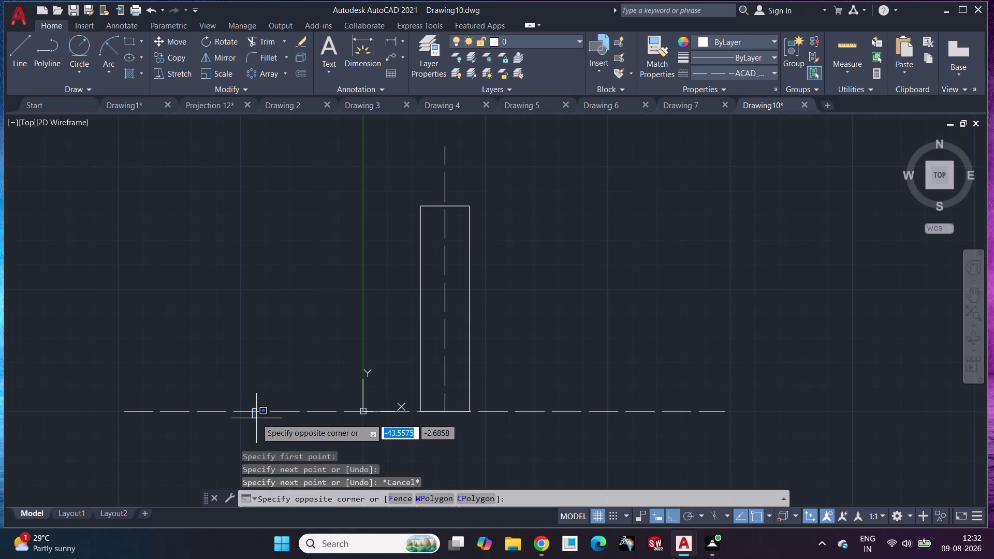
key(Escape)
click(269, 409)
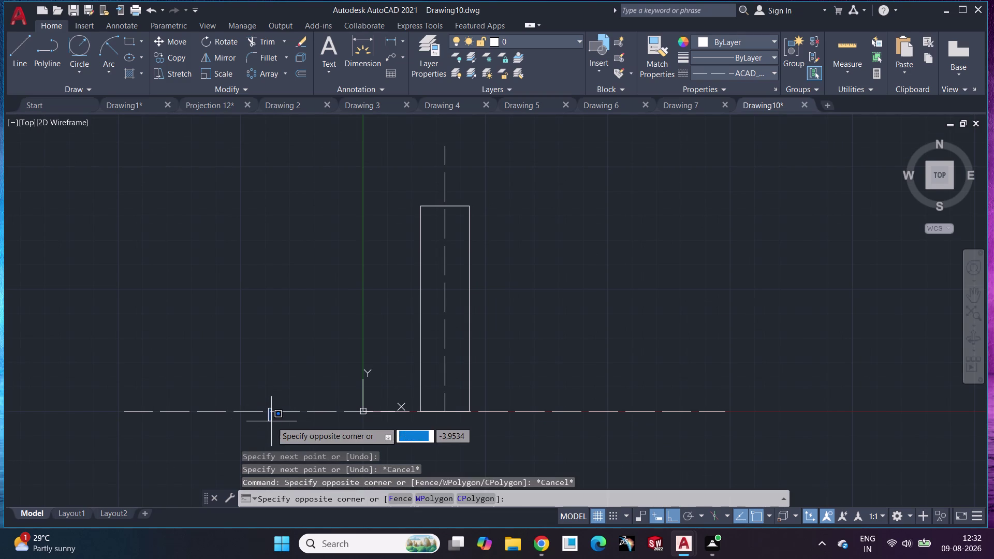
key(Escape)
click(279, 412)
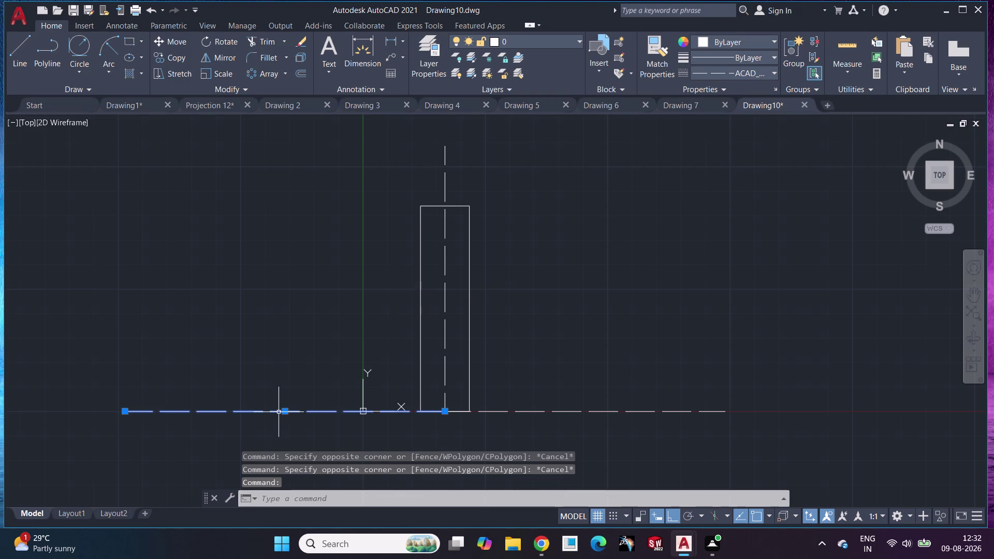
key(Delete)
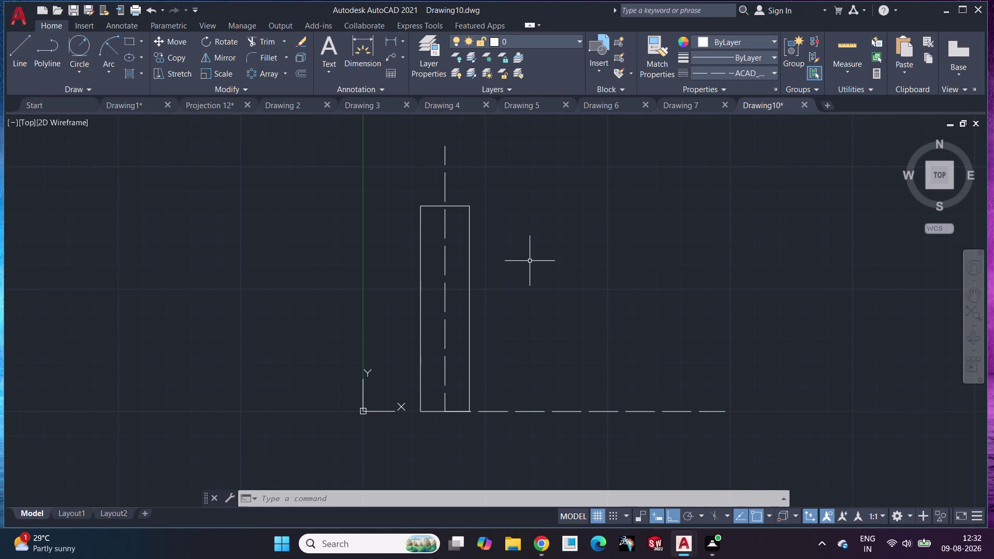
key(l)
key(Return)
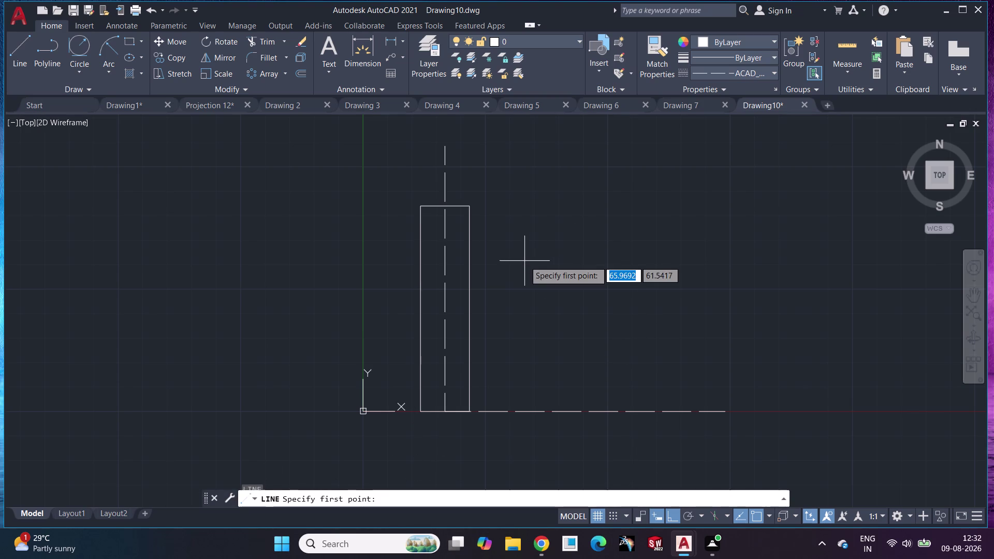
click(449, 410)
key(shift+at)
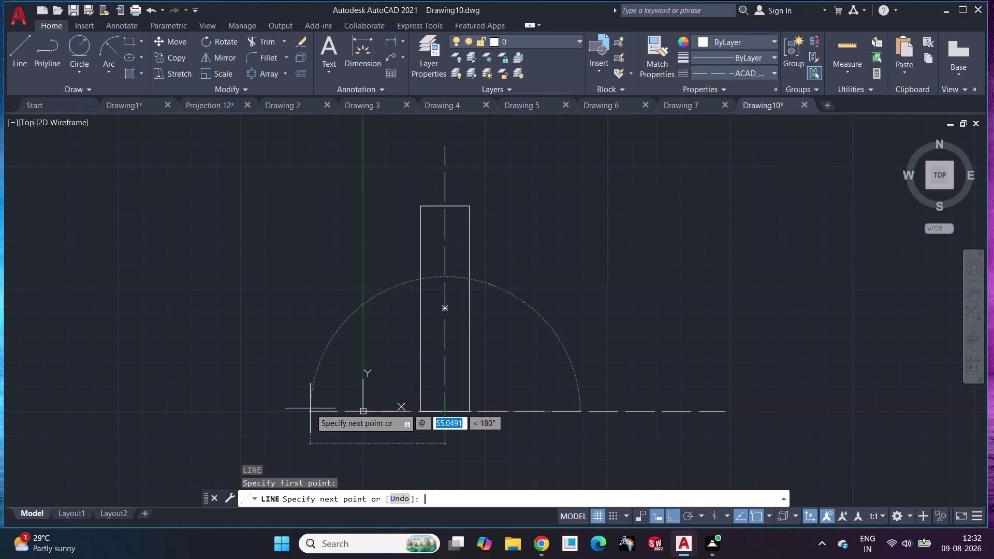
text(30)
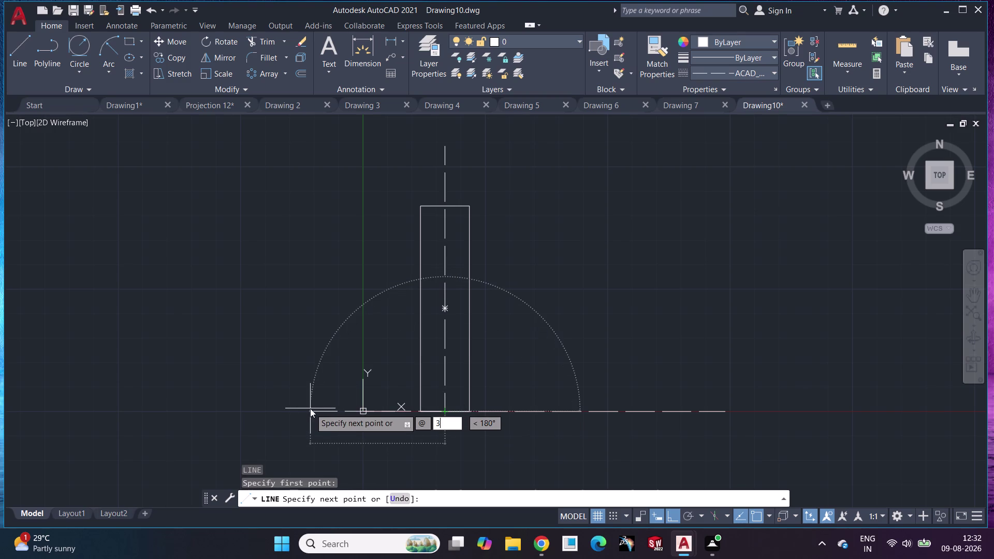
text(<)
text(1)
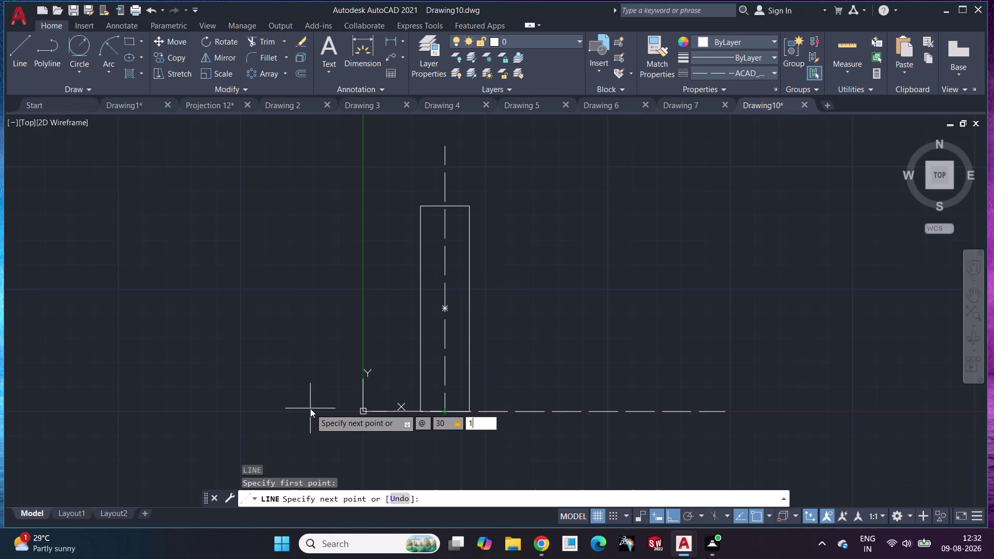
text(80)
key(Return)
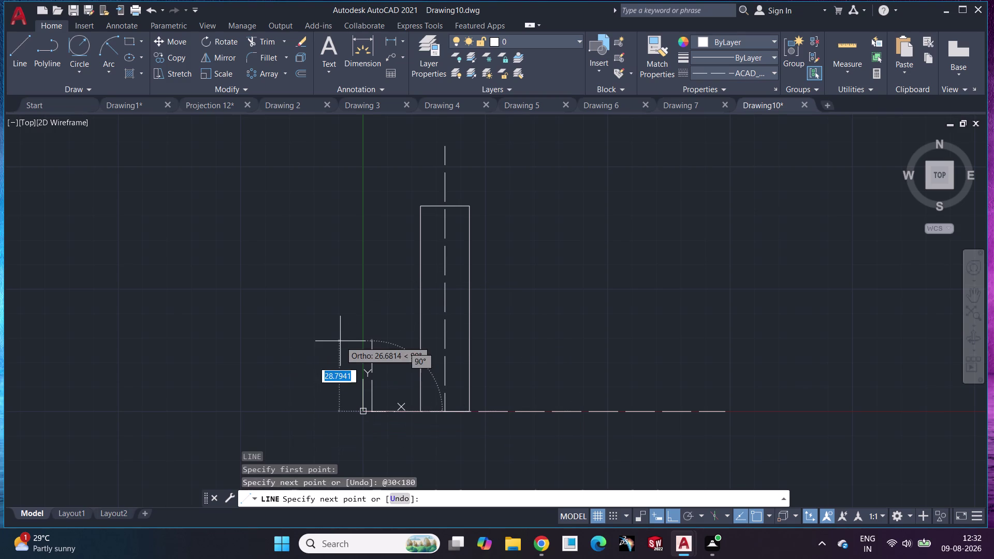
key(Escape)
Move the UCS origin to the lower left and erase the right dashed base segment.
scroll(up, 3)
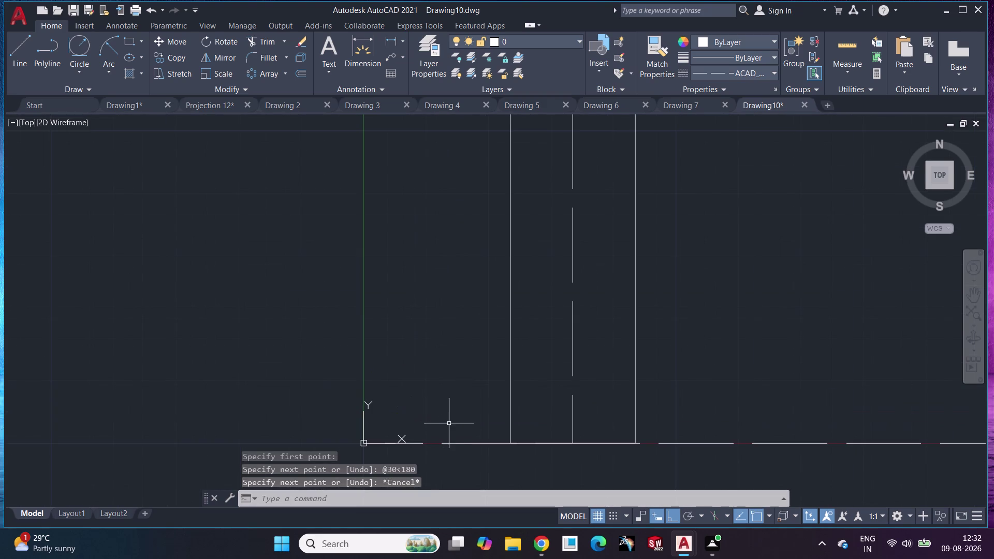
click(361, 447)
drag(366, 445, 157, 481)
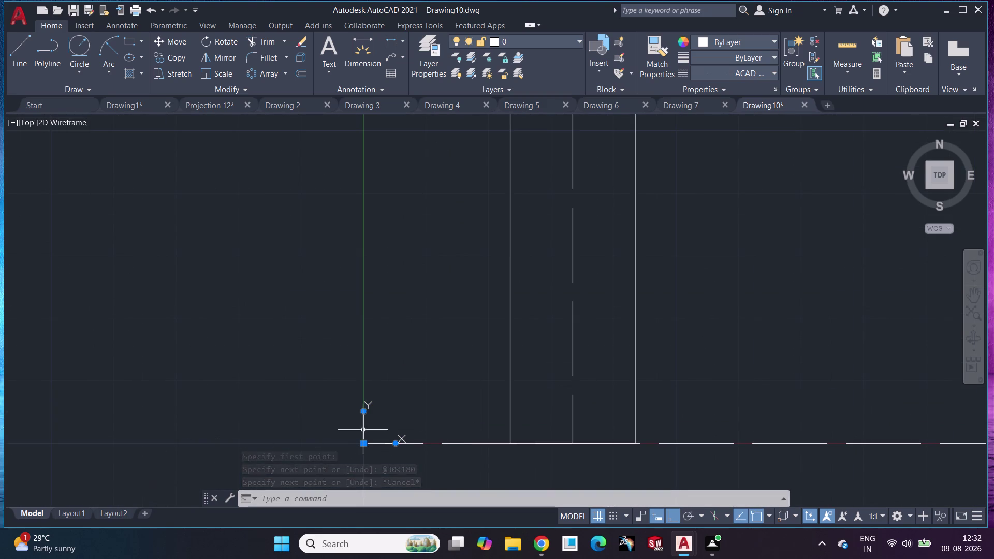
drag(363, 443, 168, 475)
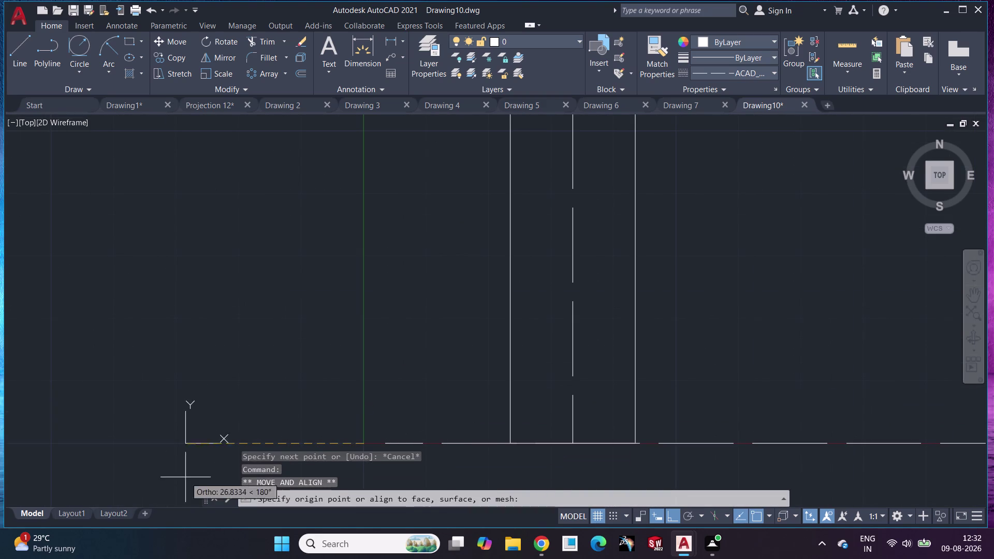
drag(169, 475, 16, 473)
click(16, 473)
middle_drag(349, 388, 247, 314)
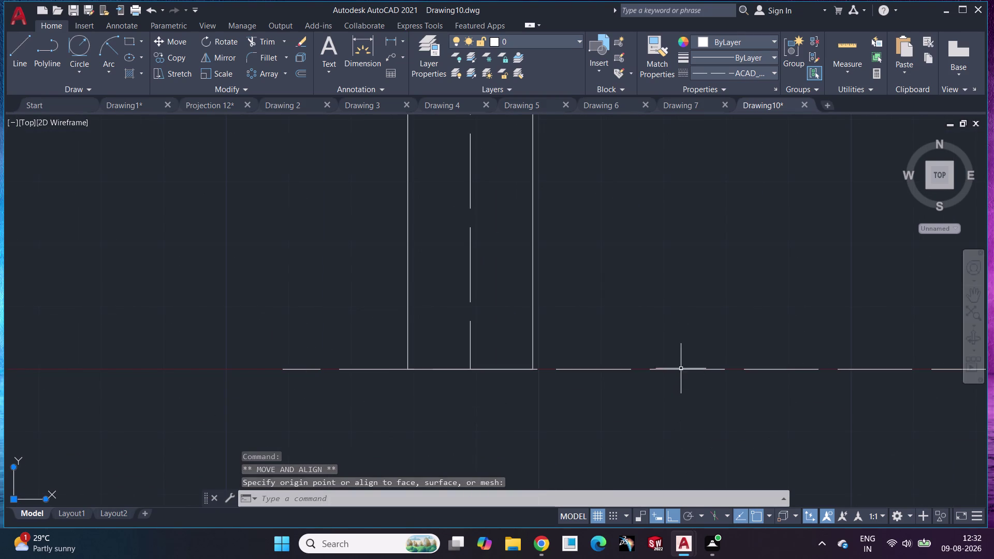
click(662, 369)
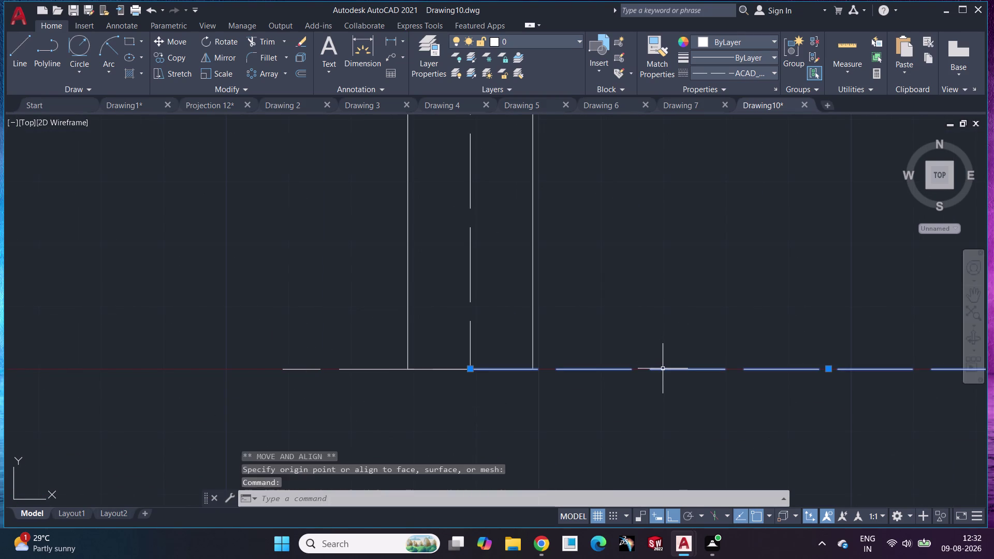
key(Delete)
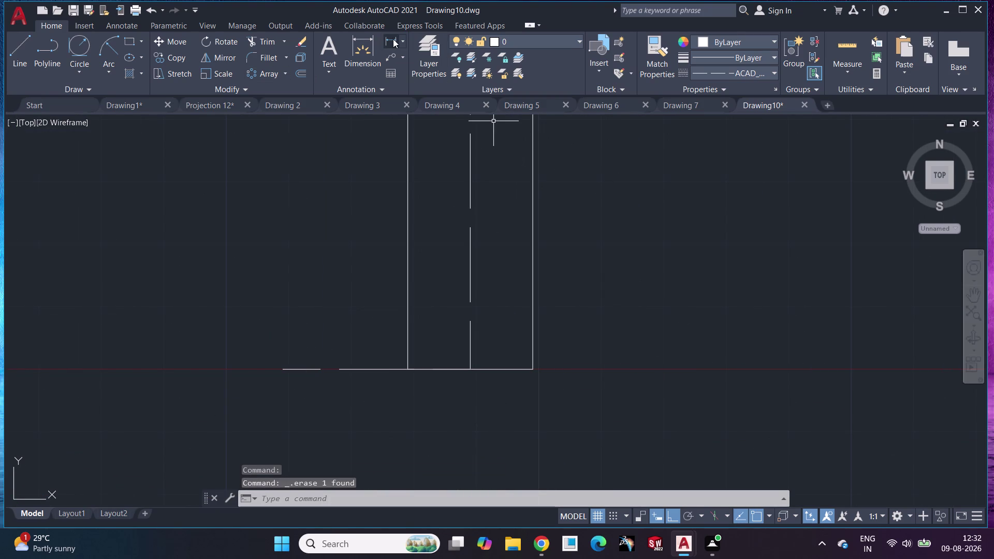
Start a linear dimension from the rectangle's left edge to the centre line, then cancel.
click(394, 39)
click(409, 205)
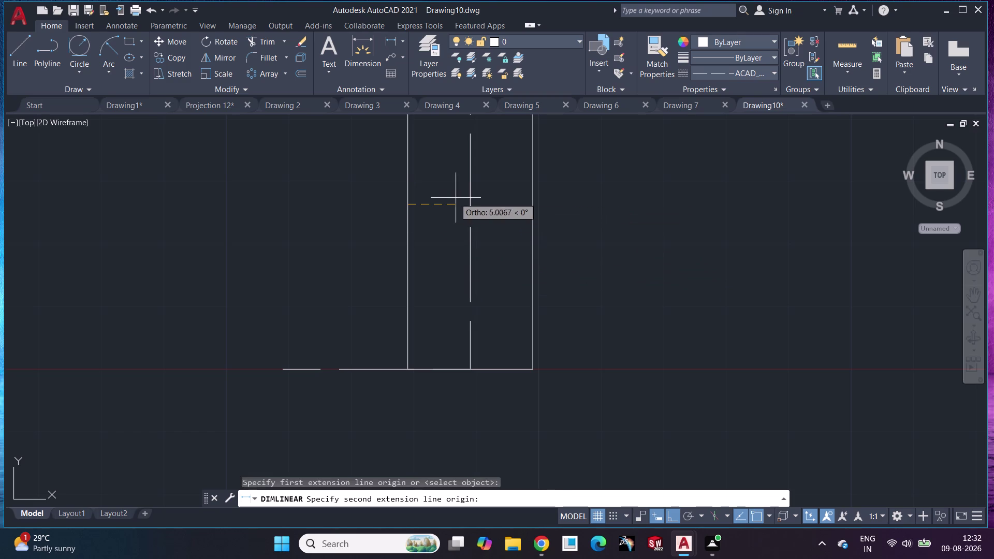
click(470, 205)
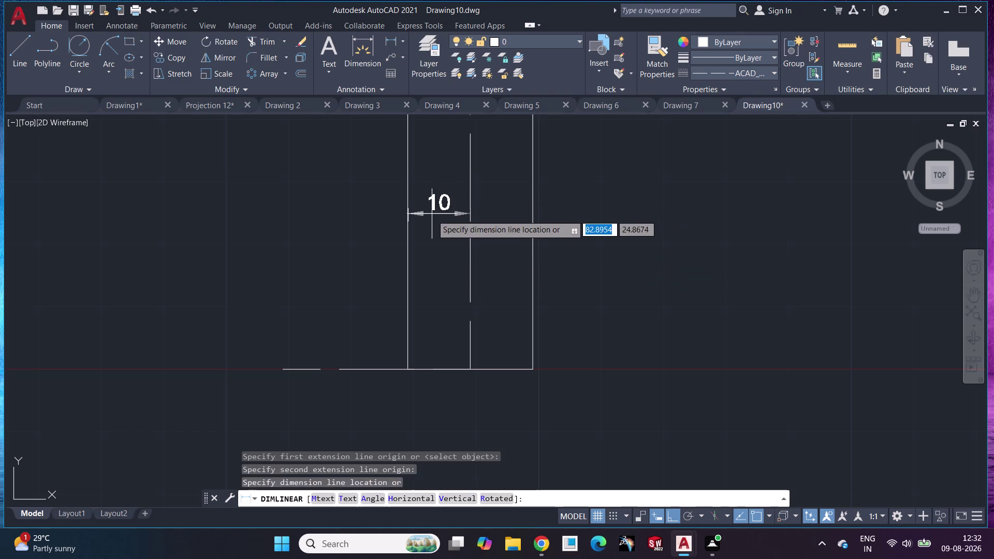
key(Escape)
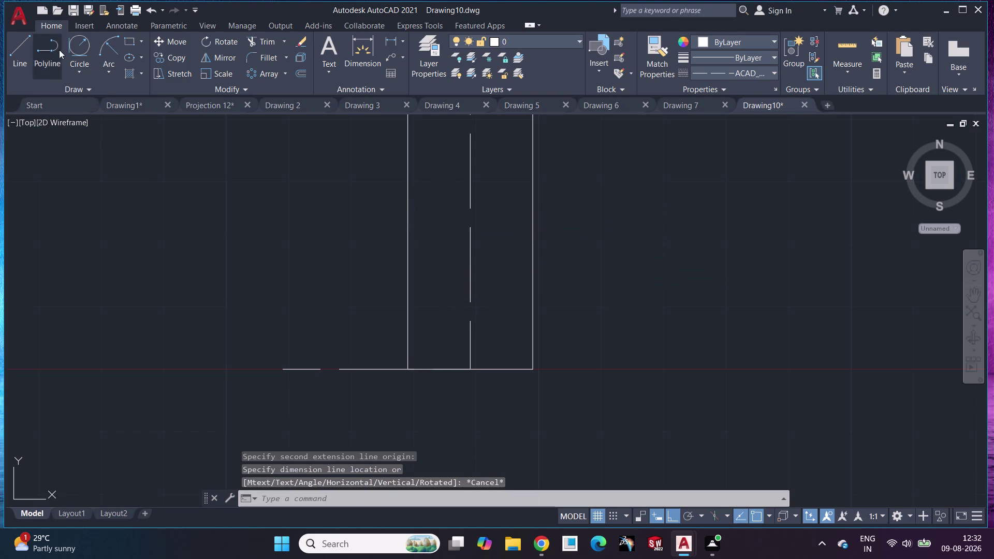
Cancel a Tan, Tan, Radius circle and erase the leftover line left of the rectangle.
click(73, 68)
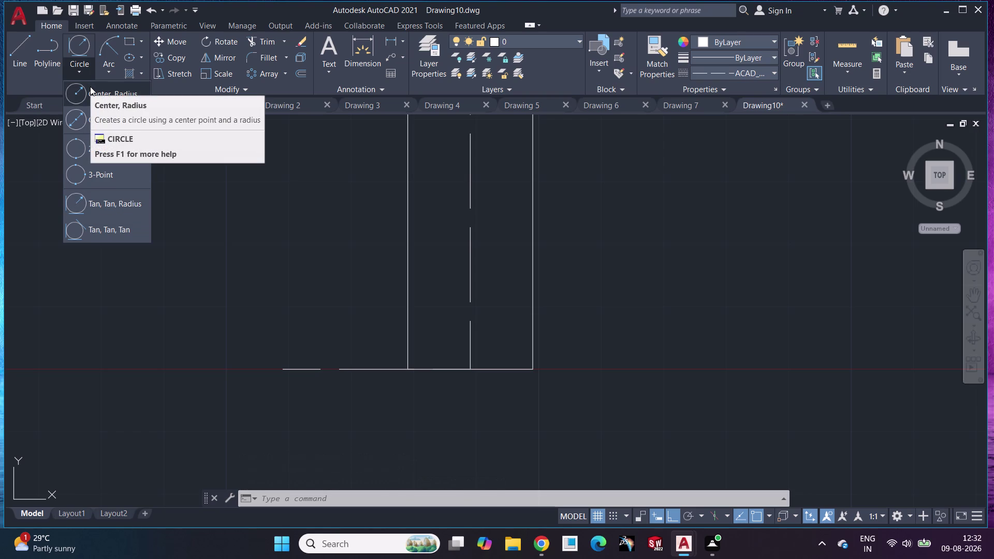
click(82, 52)
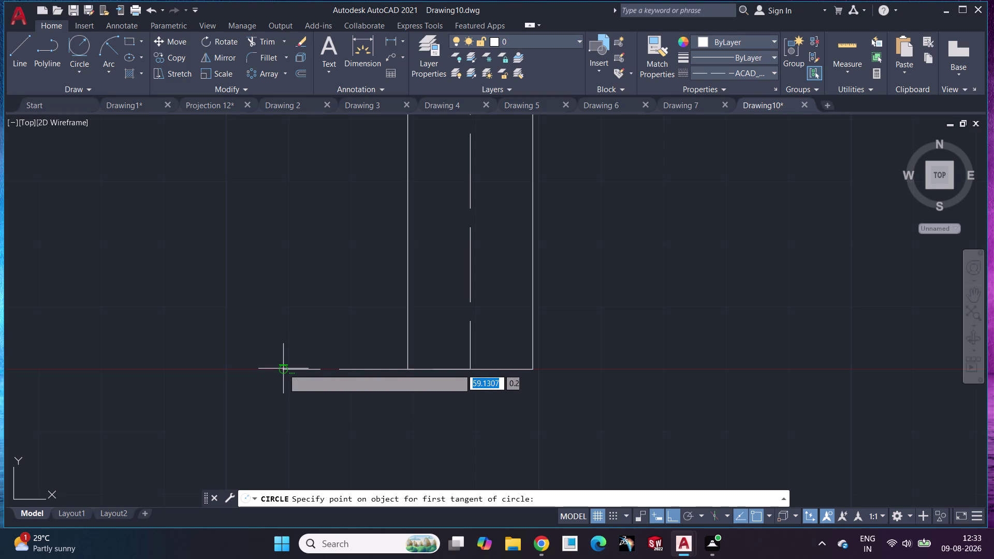
key(Escape)
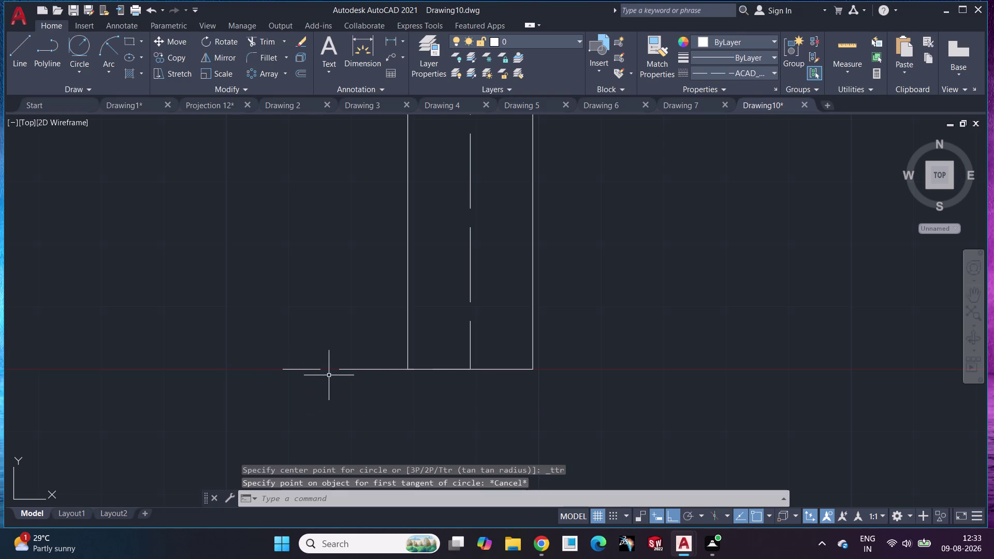
click(348, 369)
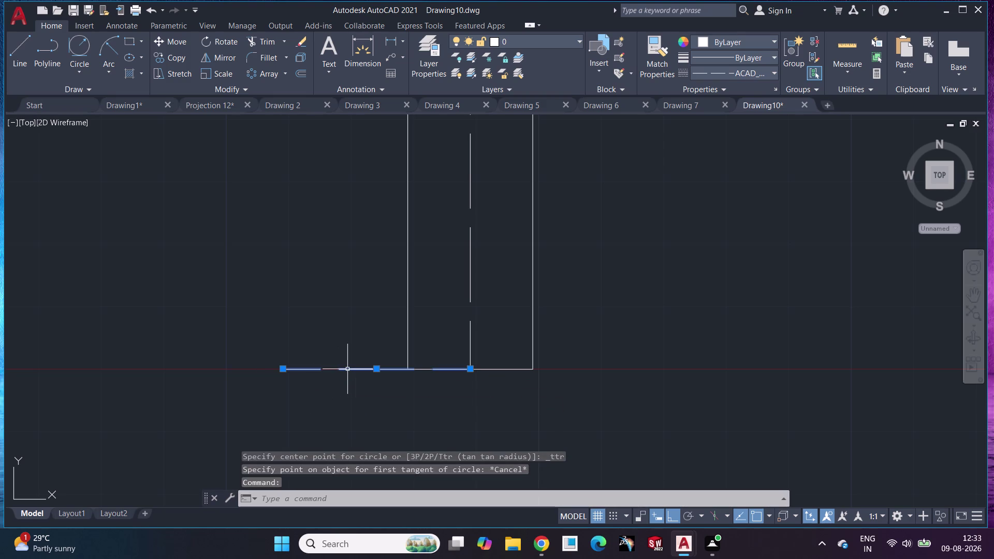
key(Delete)
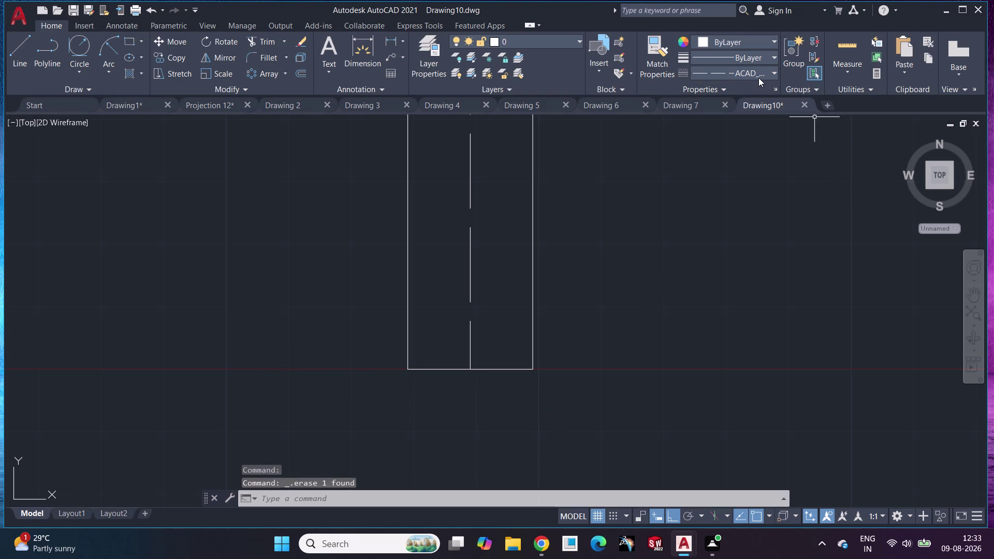
click(758, 78)
click(753, 87)
click(17, 50)
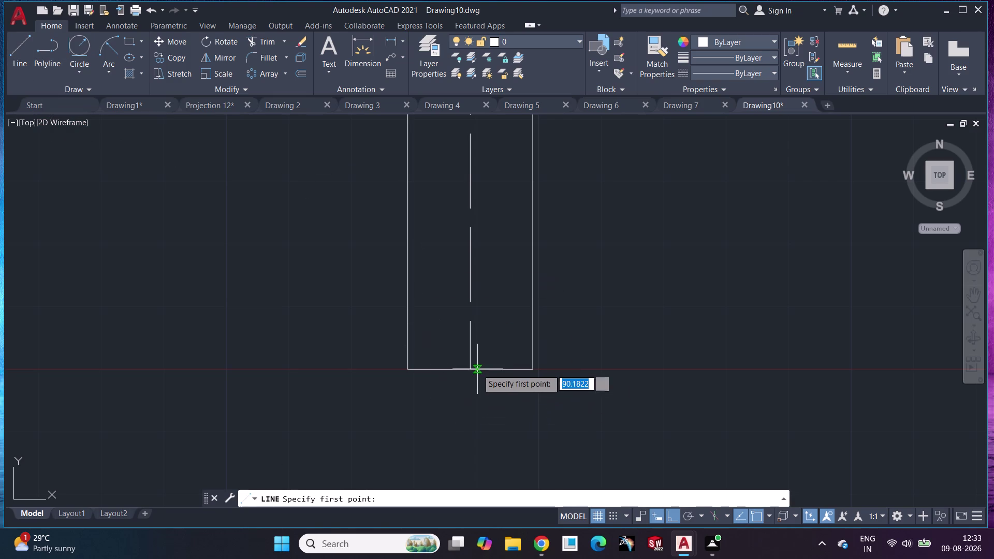
click(471, 369)
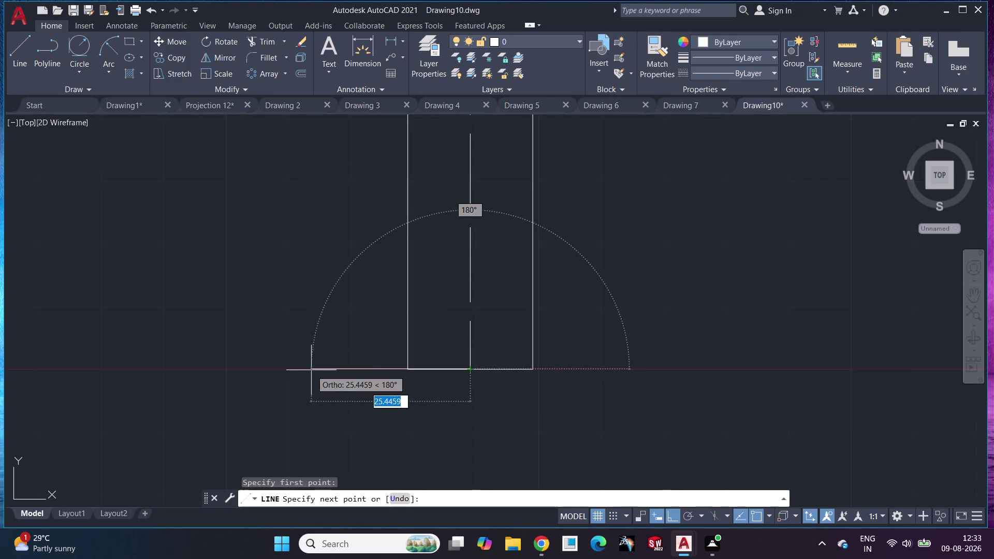
key(shift+at)
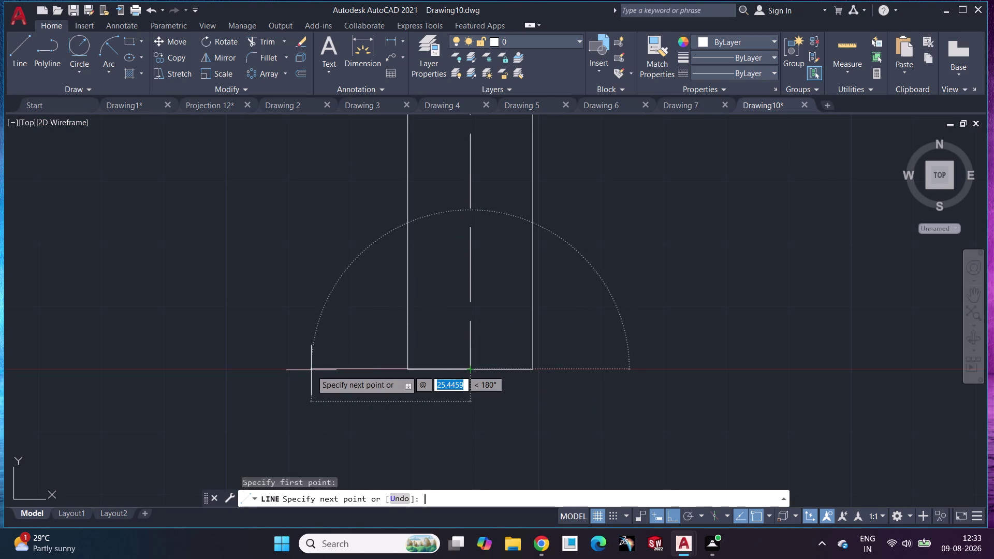
text(30<18)
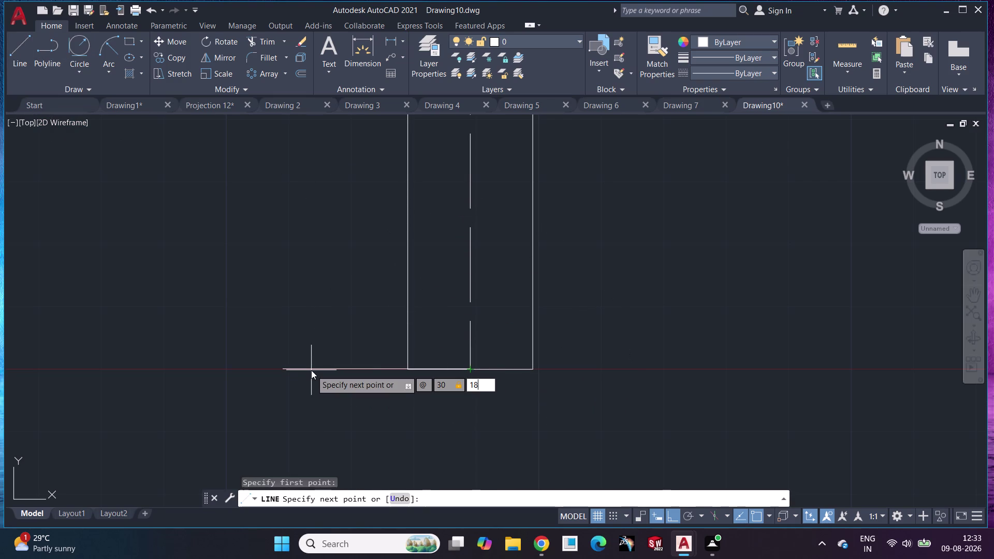
key(BackSpace)
key(BackSpace)
key(BackSpace)
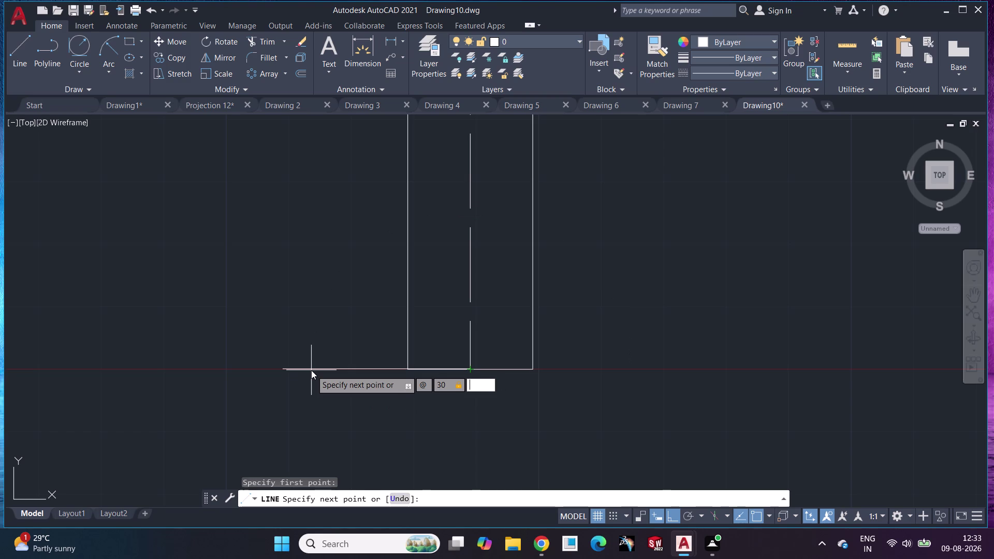